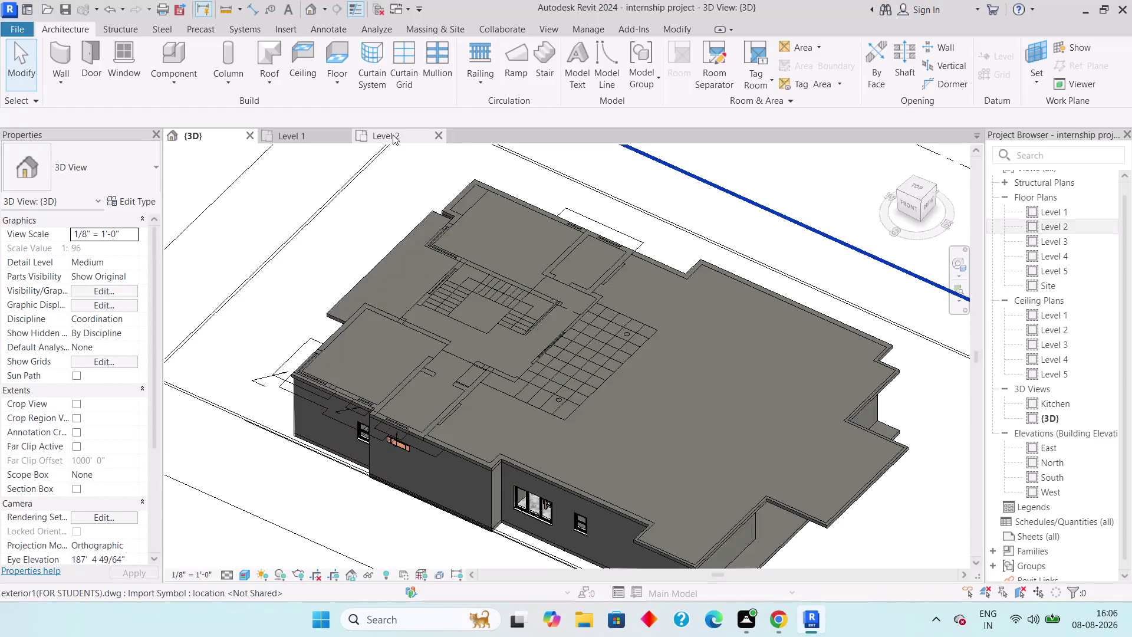
Switch to the Level 2 floor plan and pan to the toilet and verandha area.
click(393, 134)
scroll(up, 3)
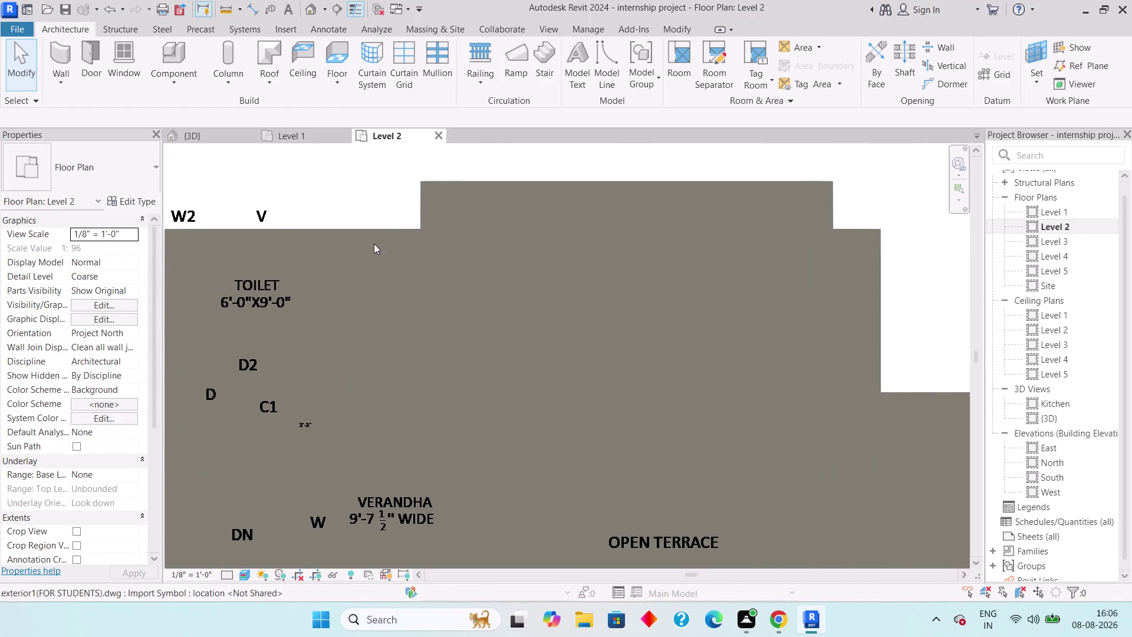
middle_drag(535, 270, 532, 269)
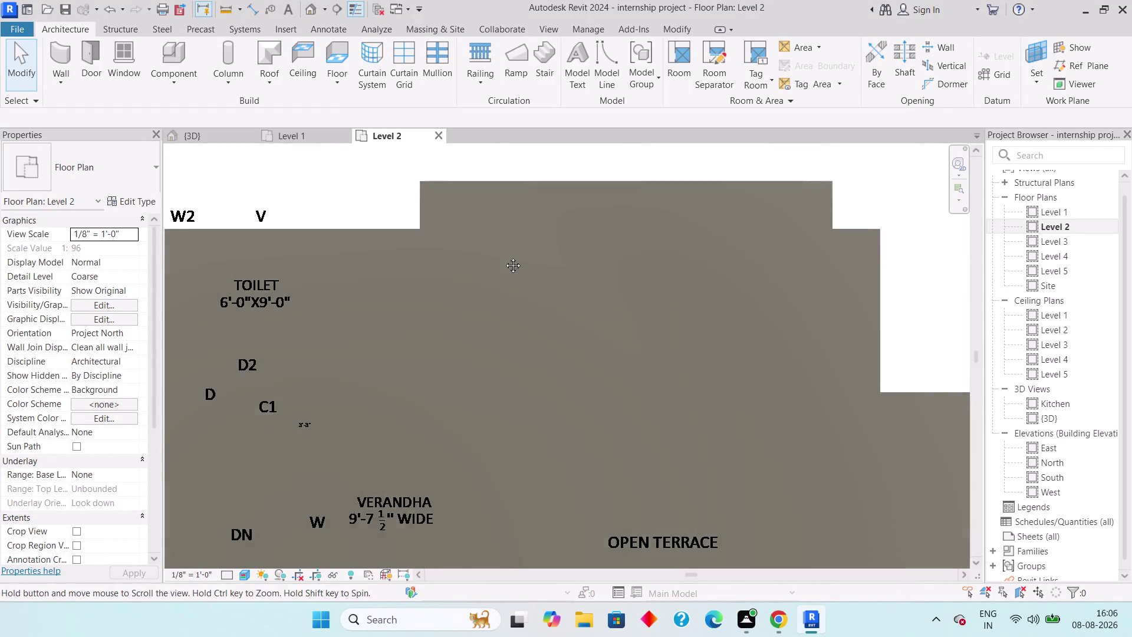
middle_drag(533, 270, 501, 255)
middle_drag(354, 246, 378, 292)
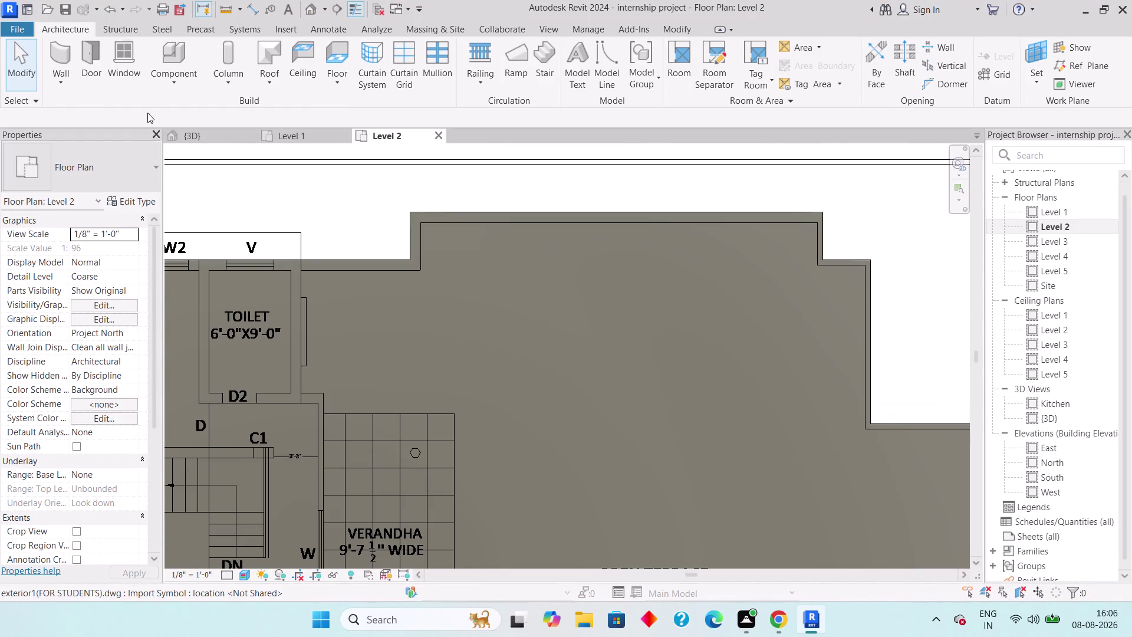
Start the Wall tool and browse the type list for Basic Wall: Generic - 9".
click(58, 72)
click(90, 93)
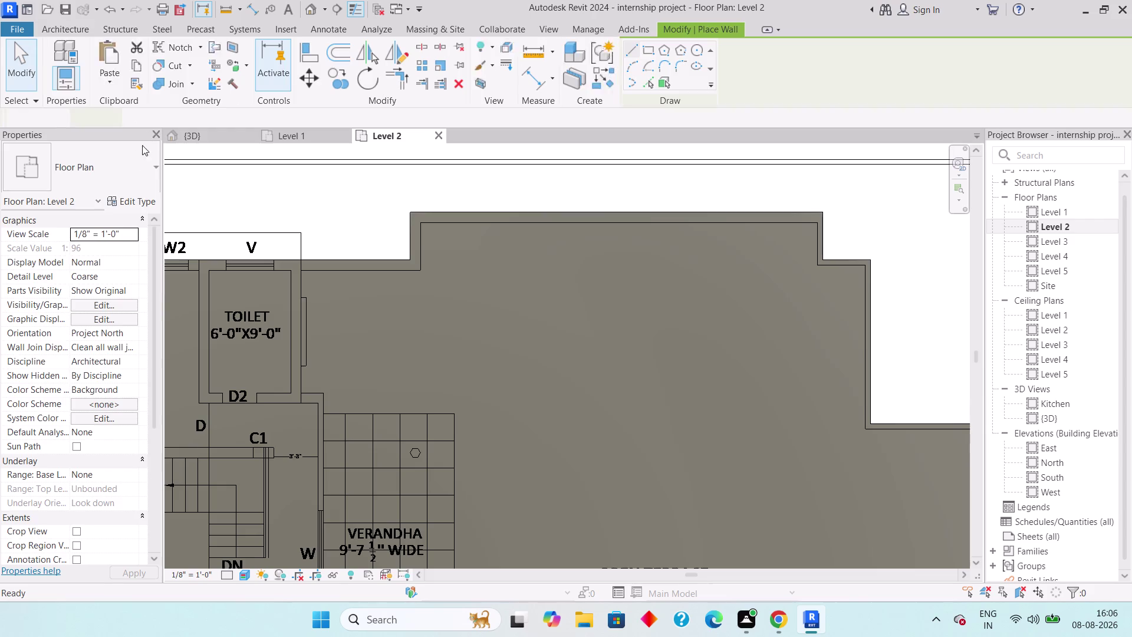
click(130, 160)
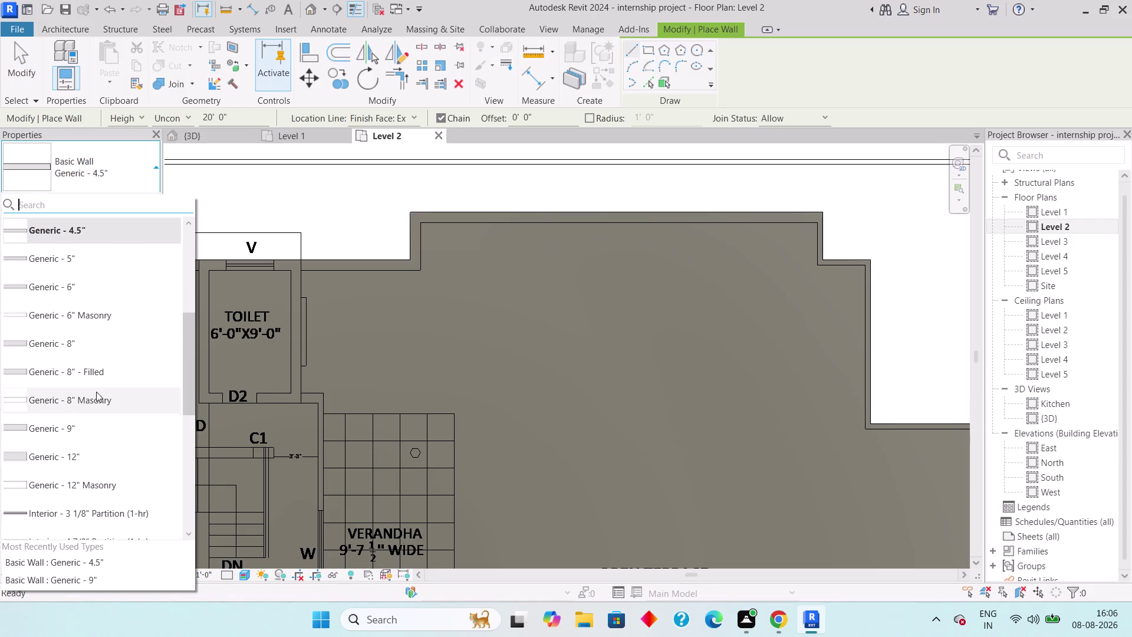
scroll(up, 3)
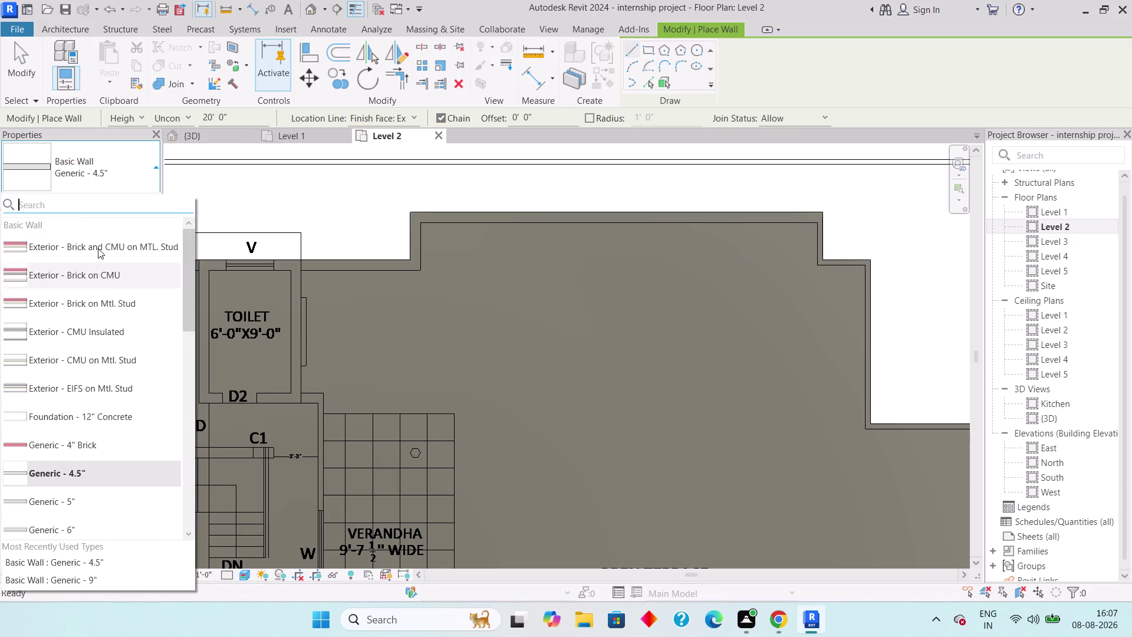
scroll(down, 3)
scroll(down, 3)
scroll(down, 3)
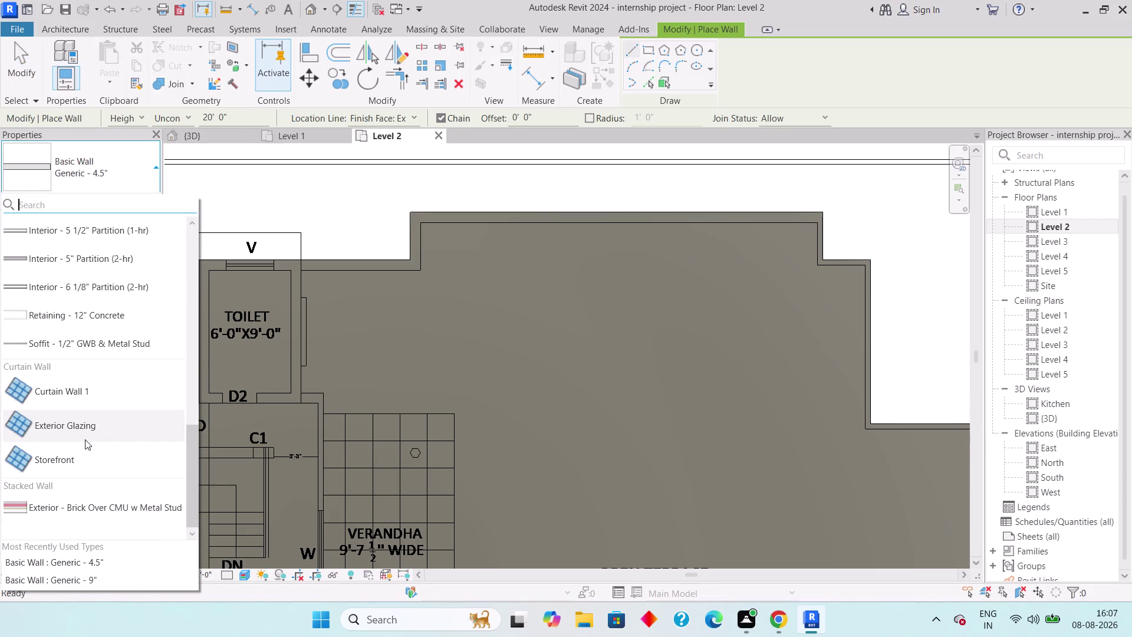
scroll(up, 3)
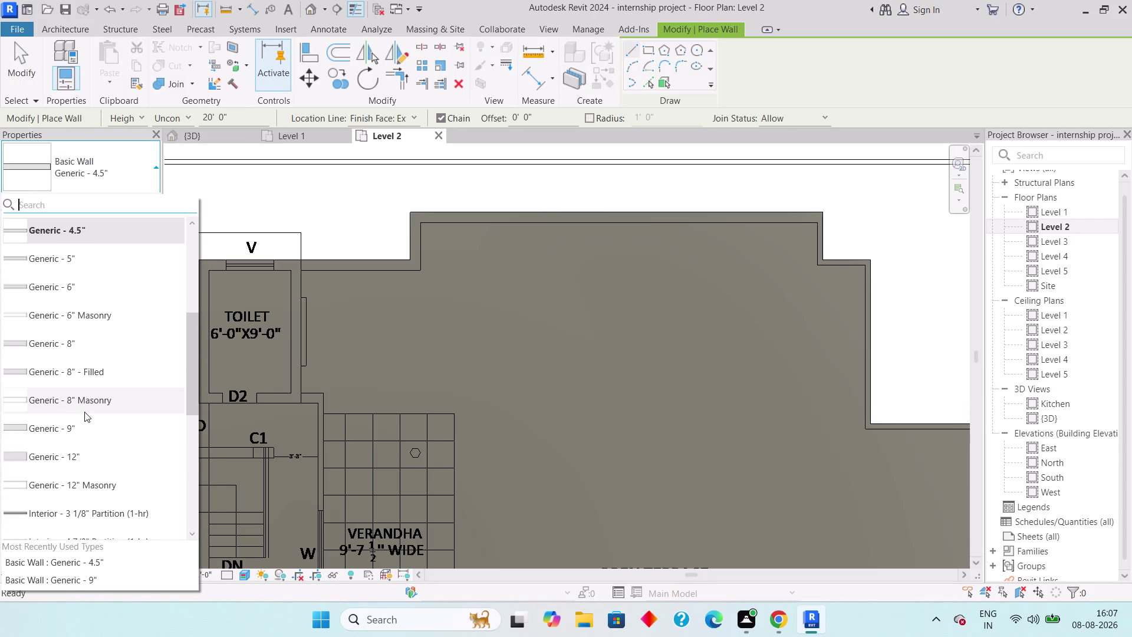
click(84, 415)
click(155, 170)
scroll(down, 3)
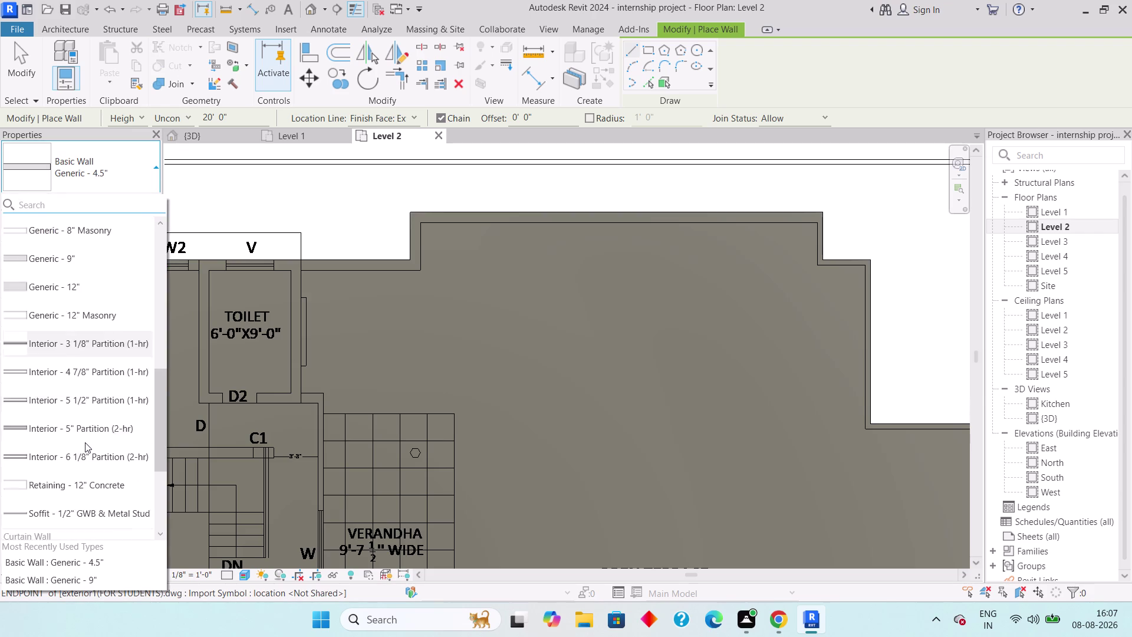
scroll(up, 3)
Choose Generic - 9" and chain walls along the upper terrace edge to its top-right end.
click(88, 337)
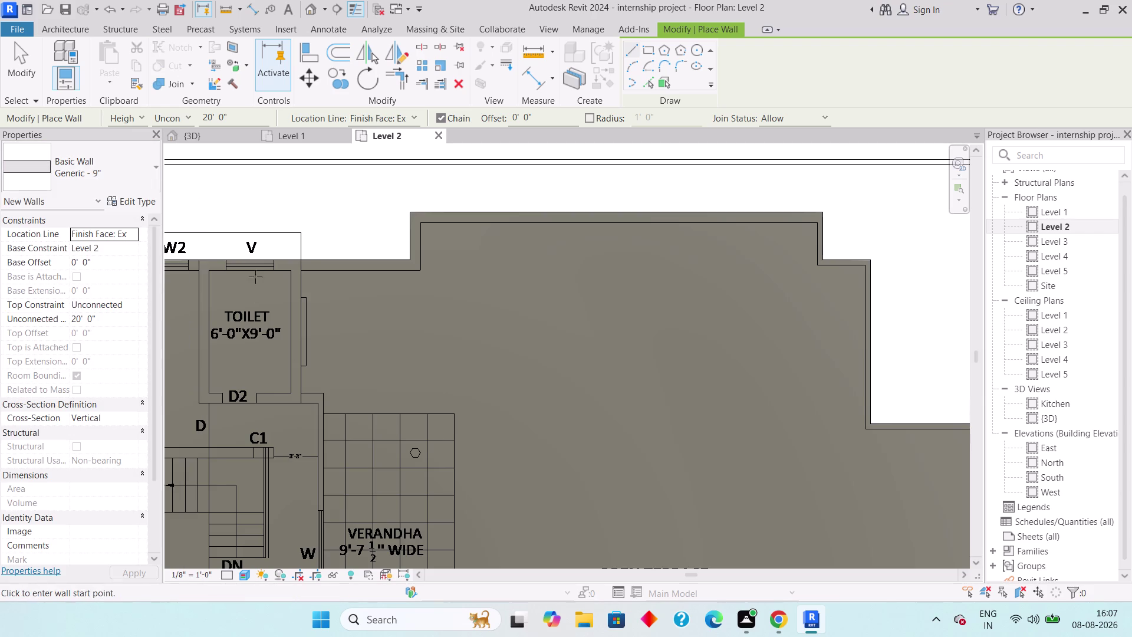
scroll(up, 3)
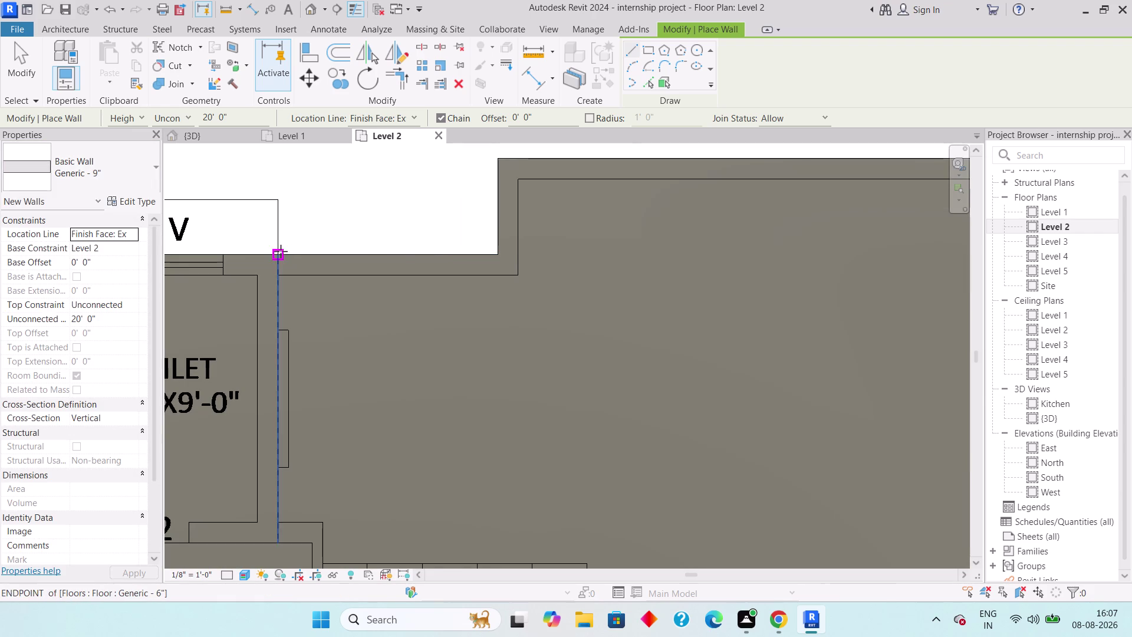
click(280, 251)
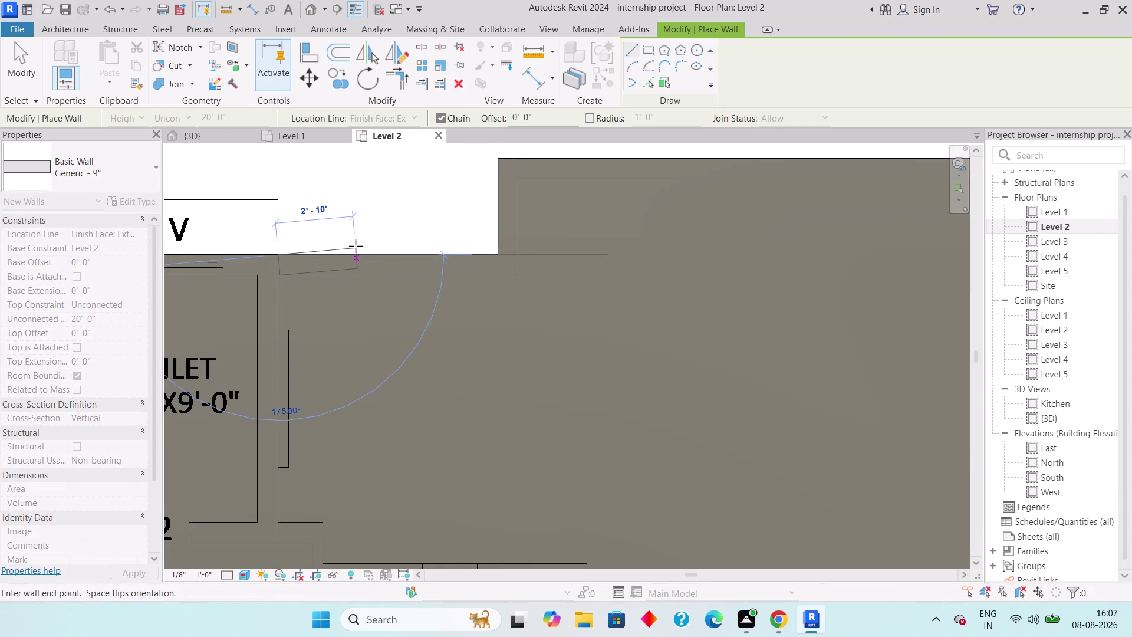
click(502, 255)
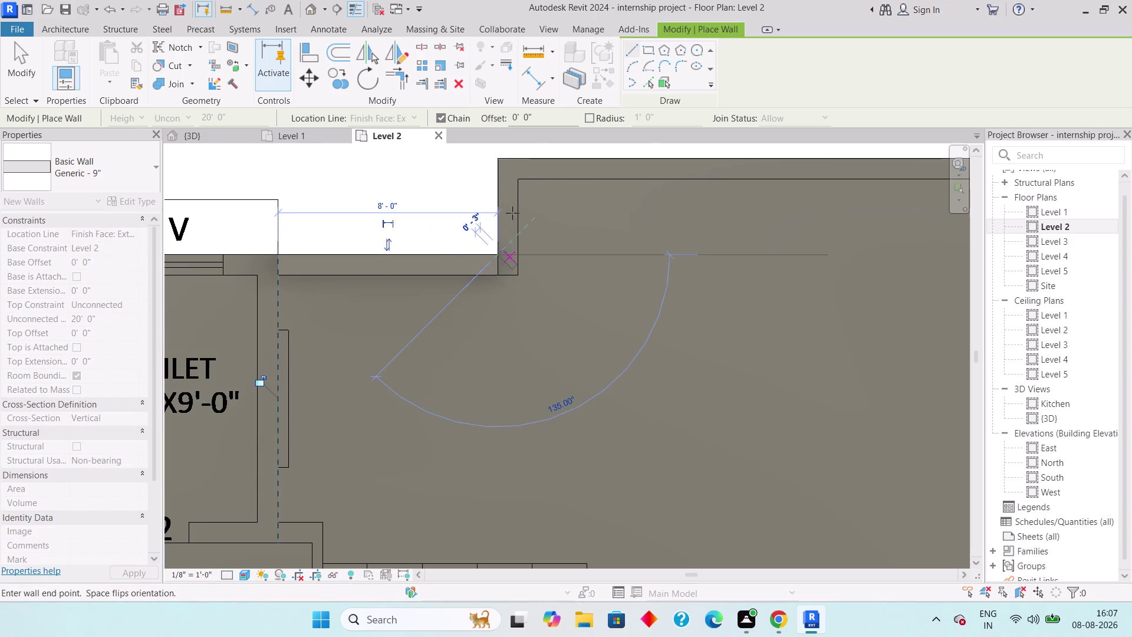
click(500, 159)
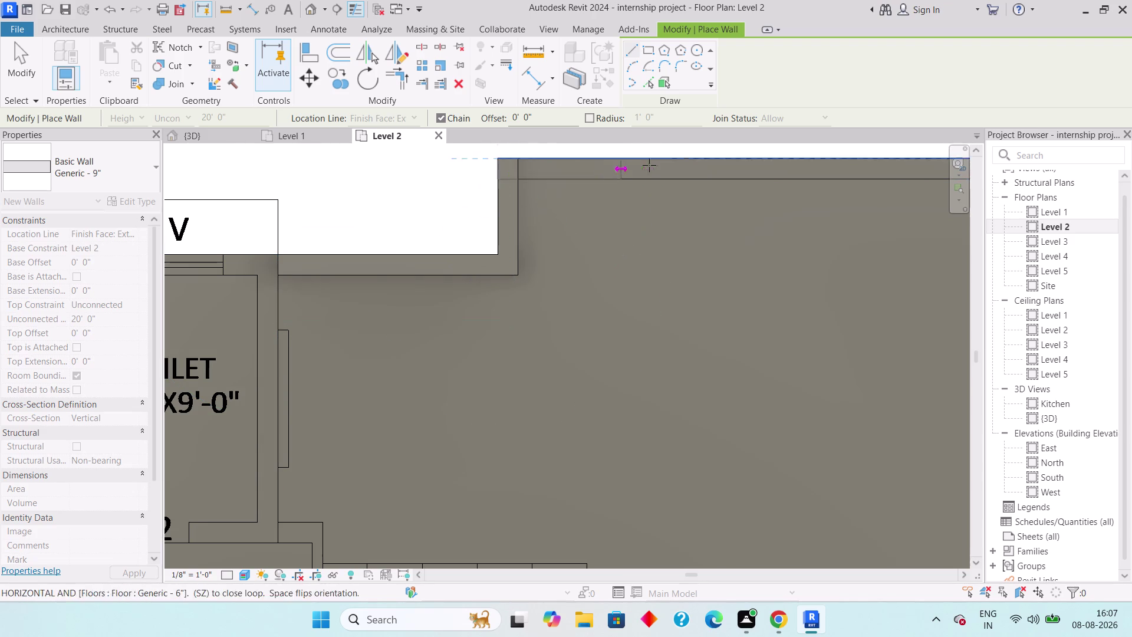
middle_drag(649, 165, 282, 200)
scroll(down, 3)
key(space)
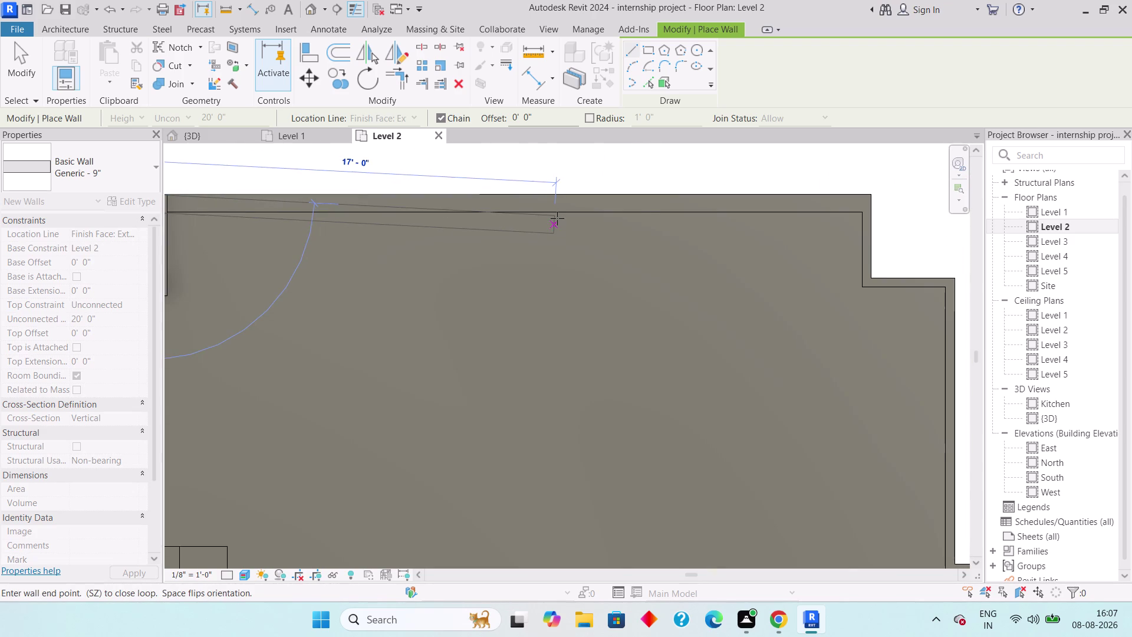
key(space)
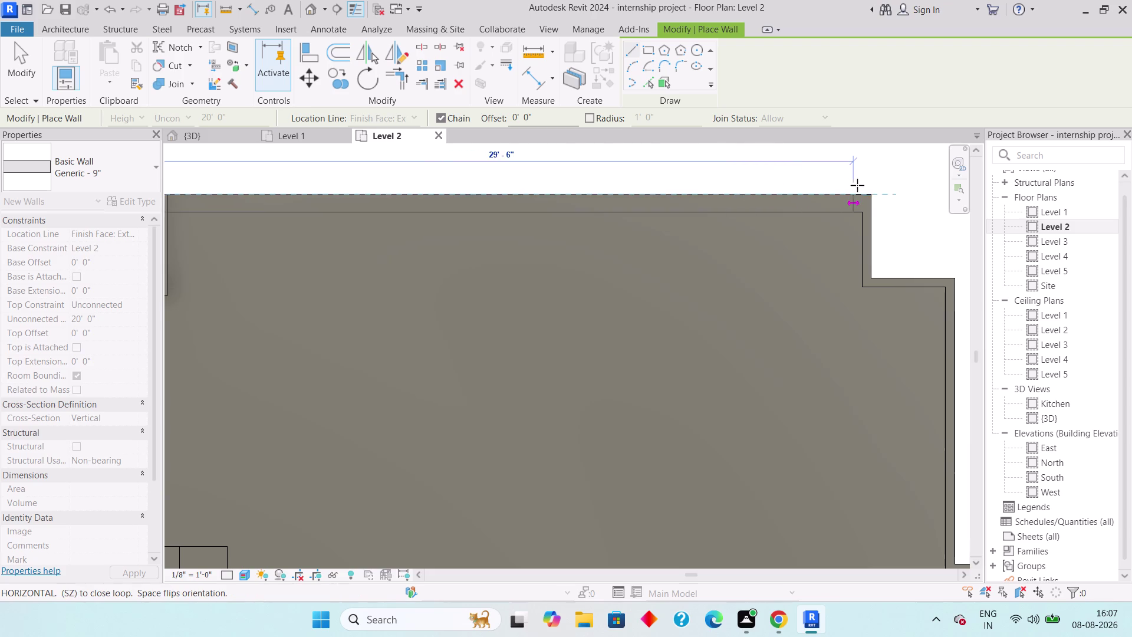
scroll(up, 3)
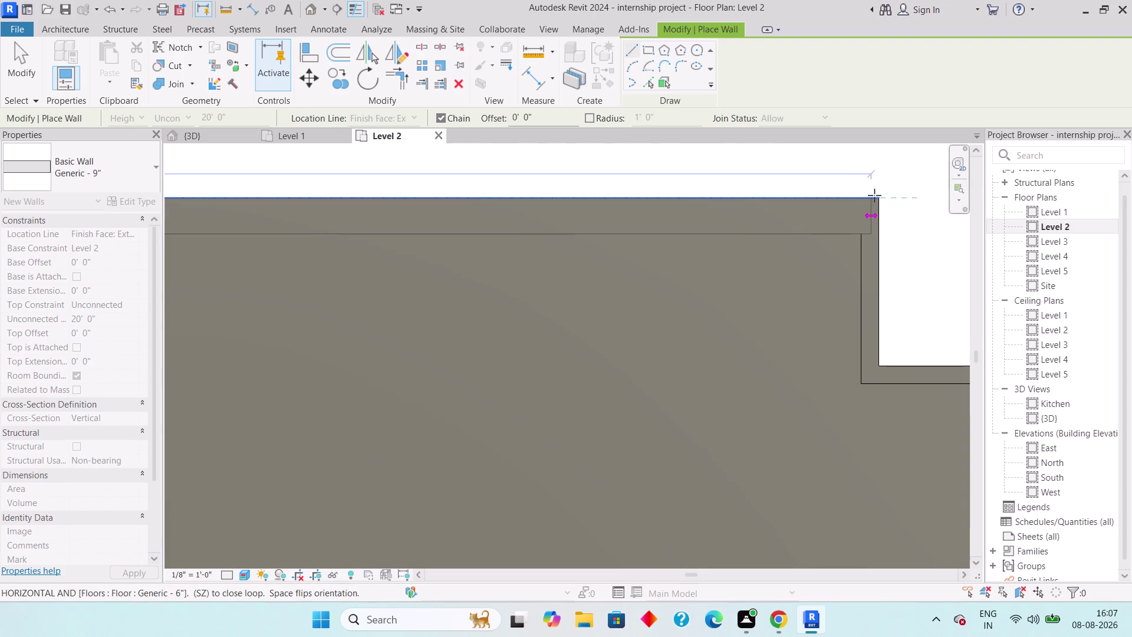
click(875, 196)
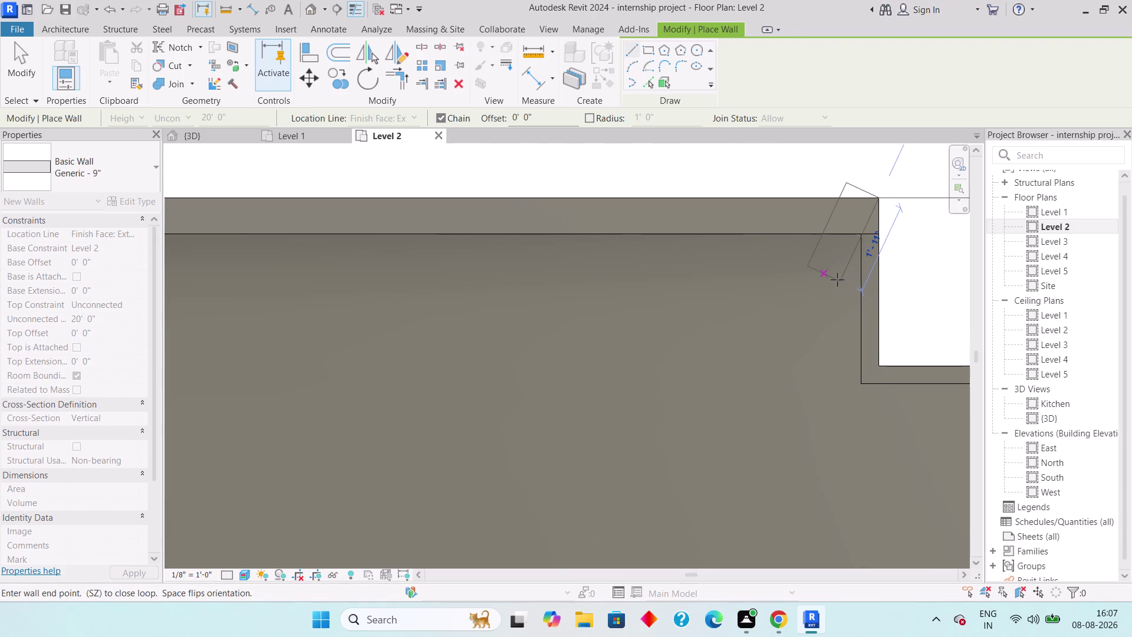
key(Escape)
Draw a 9" wall along the lower terrace edge by the kitchen and up the short step.
scroll(up, 3)
scroll(down, 3)
middle_drag(754, 486, 662, 280)
scroll(down, 3)
scroll(down, 3)
middle_drag(643, 415, 821, 319)
scroll(down, 3)
middle_drag(548, 469, 657, 291)
middle_drag(543, 410, 696, 309)
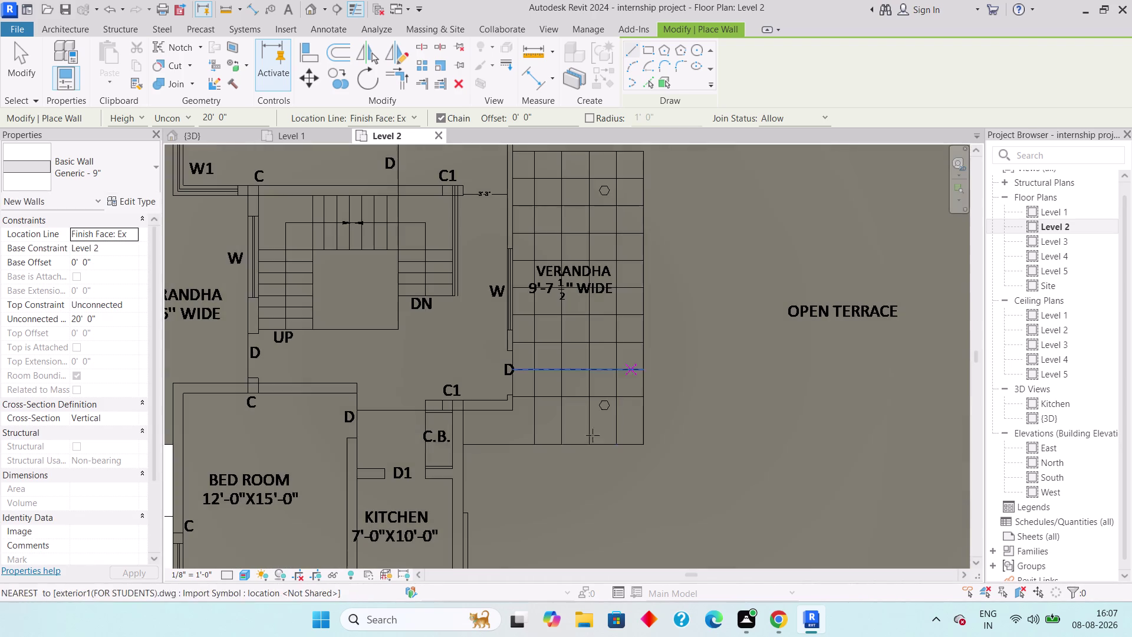
middle_drag(532, 506, 543, 341)
scroll(down, 3)
scroll(up, 3)
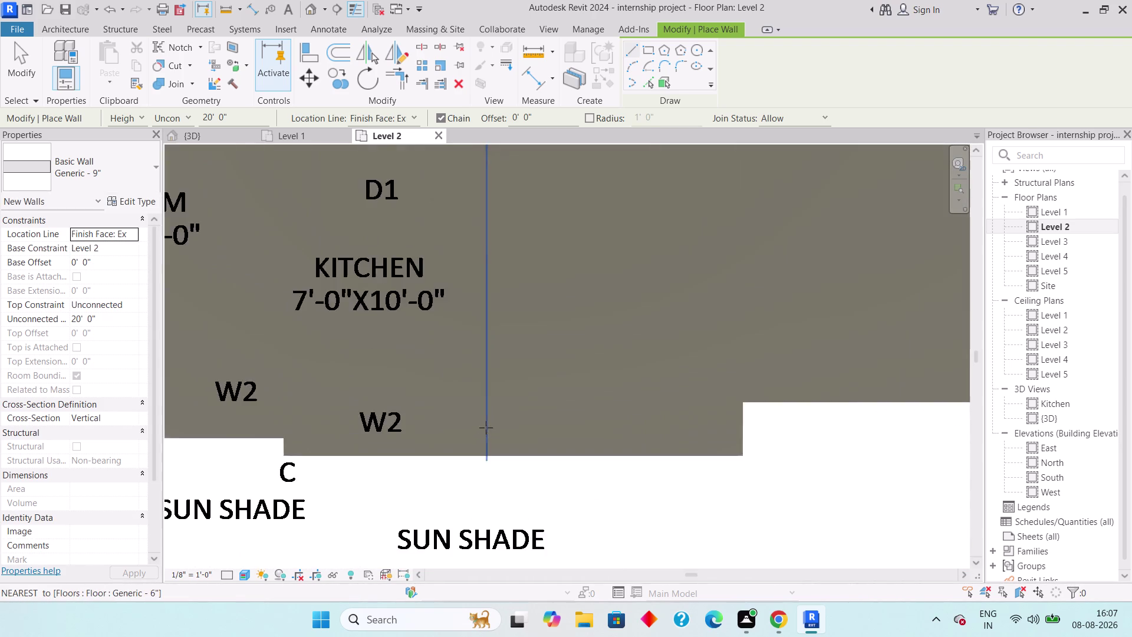
scroll(up, 3)
click(492, 446)
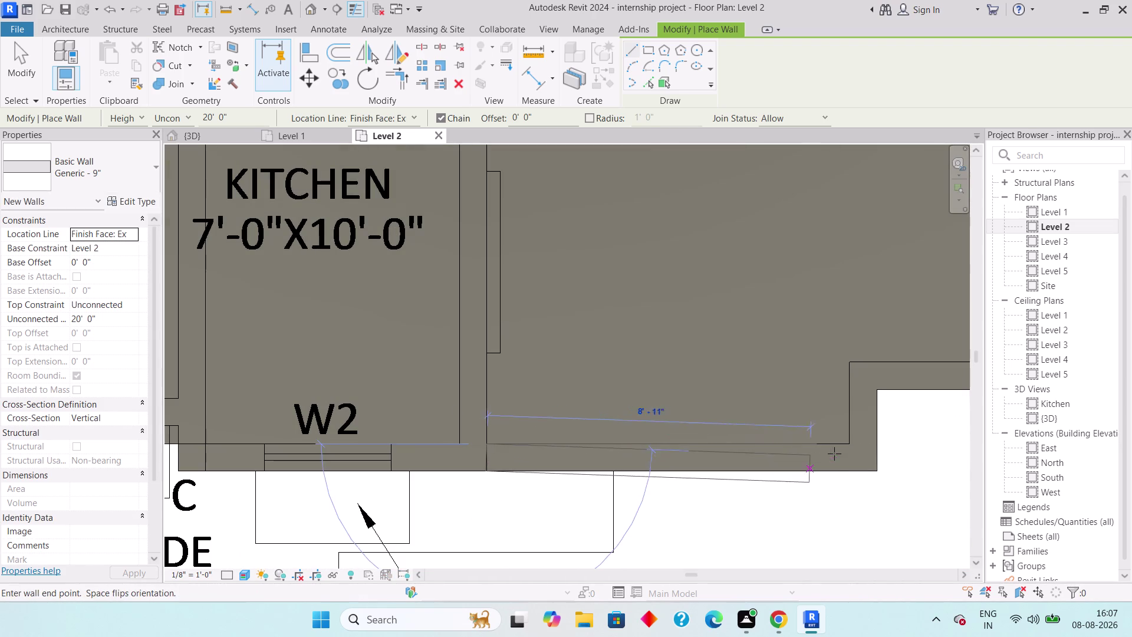
click(849, 439)
click(853, 364)
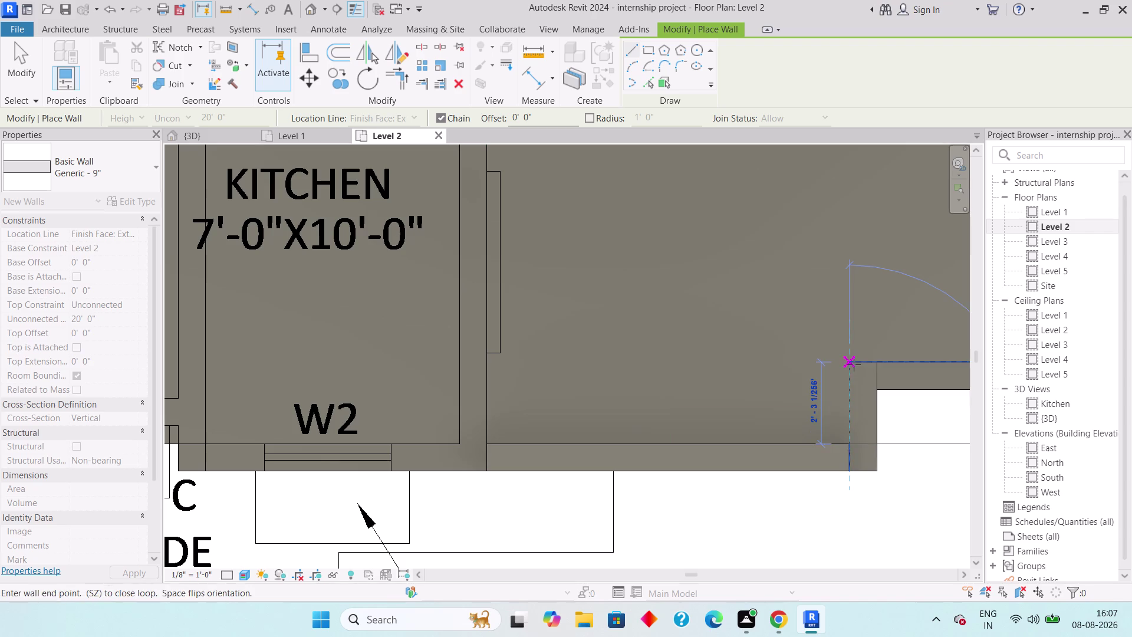
Extend the lower-edge wall chain to the next step corner and finish it.
middle_drag(876, 373, 458, 394)
scroll(down, 3)
middle_drag(819, 415, 475, 390)
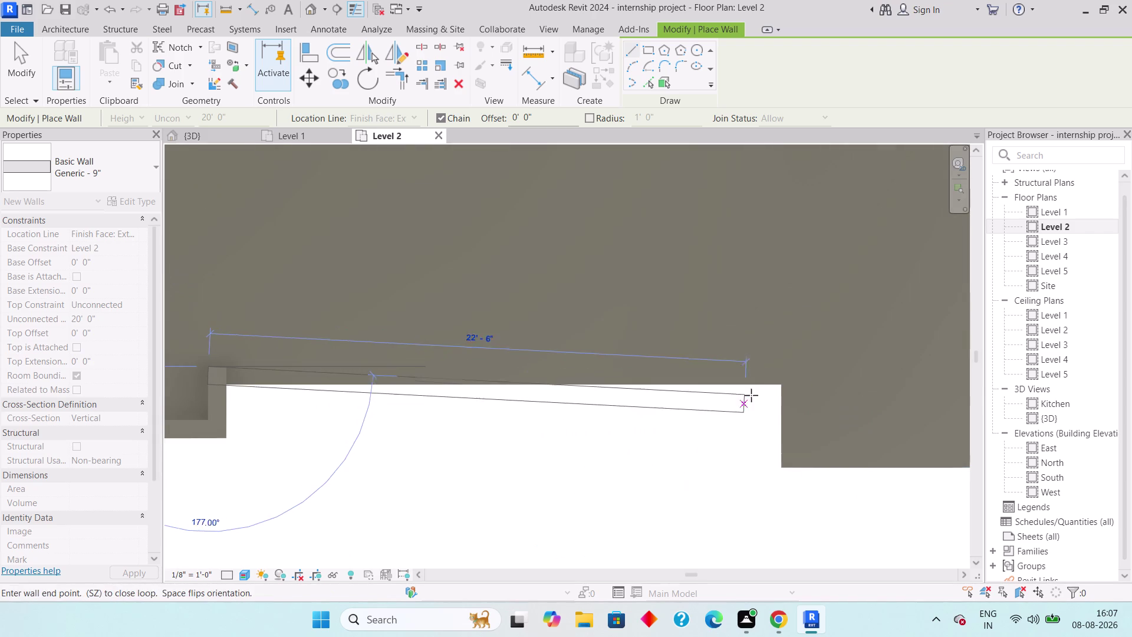
click(789, 362)
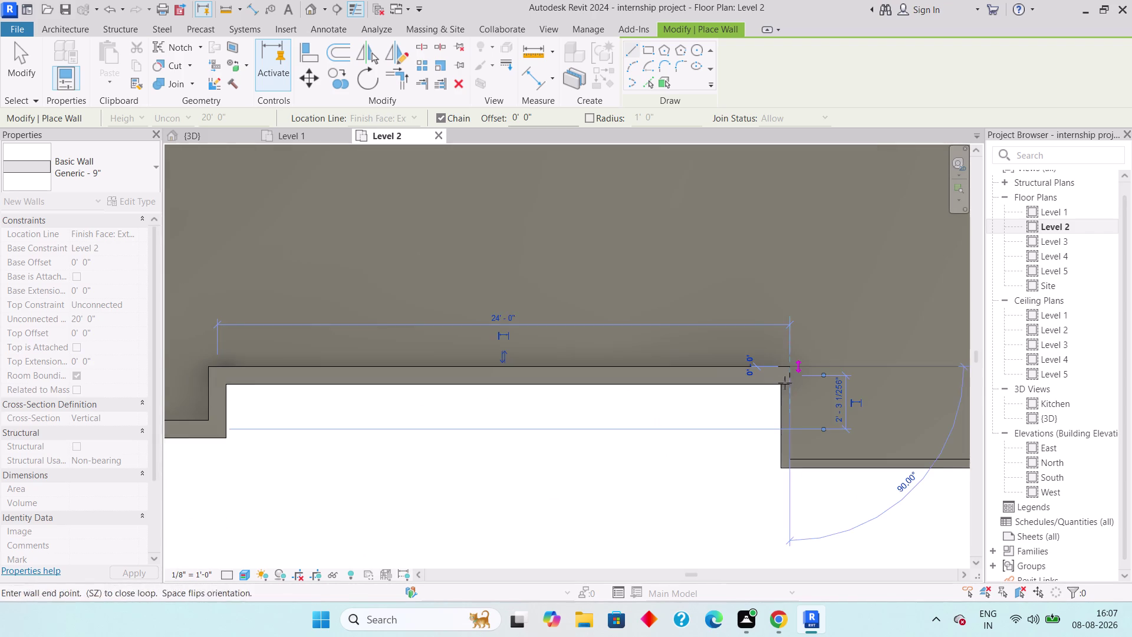
key(Escape)
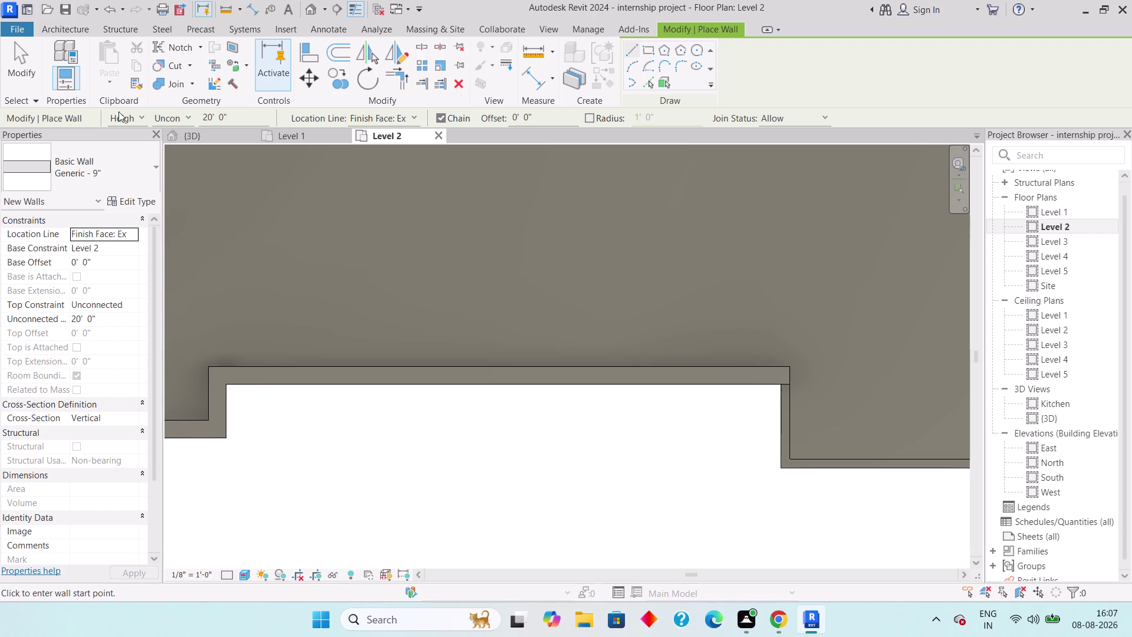
click(125, 161)
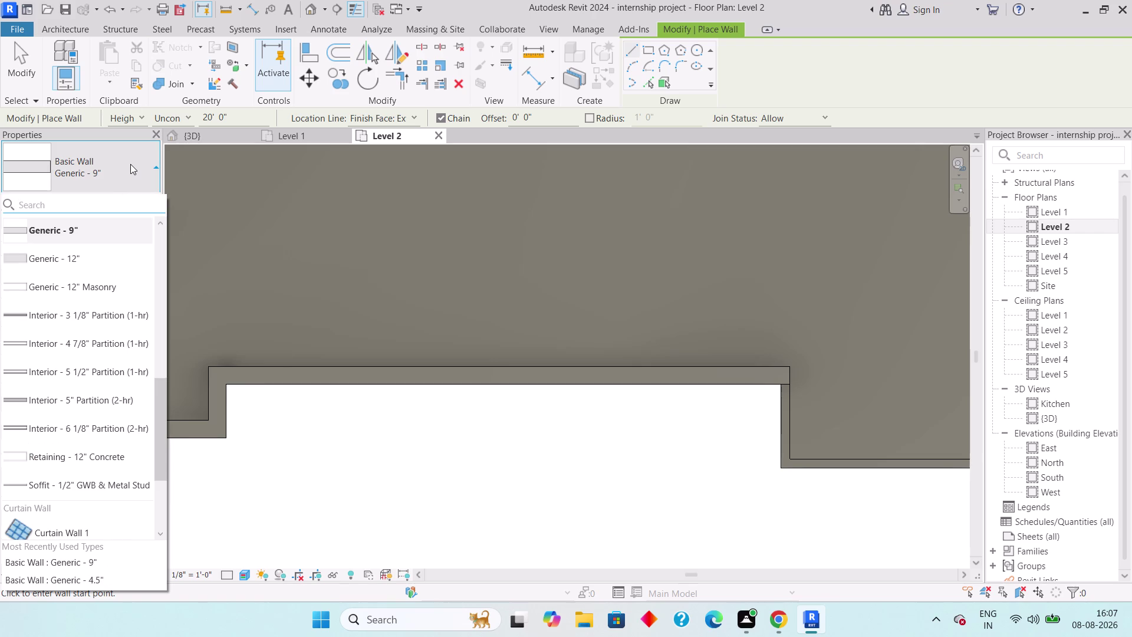
Try a curtain wall type at the terrace corner, then cancel it.
scroll(down, 3)
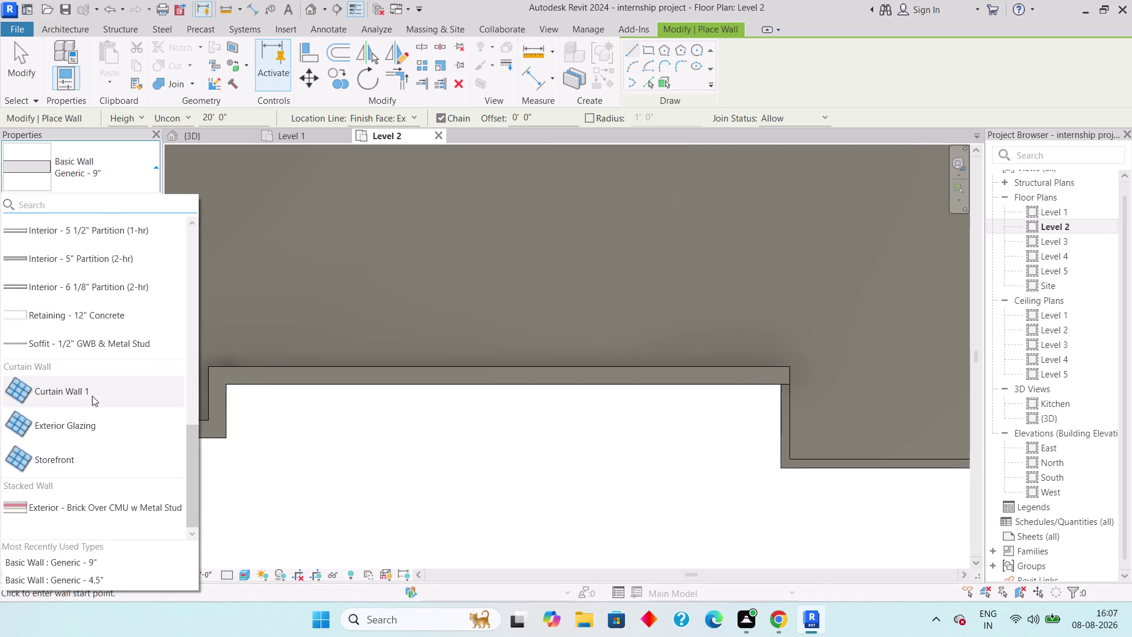
click(90, 388)
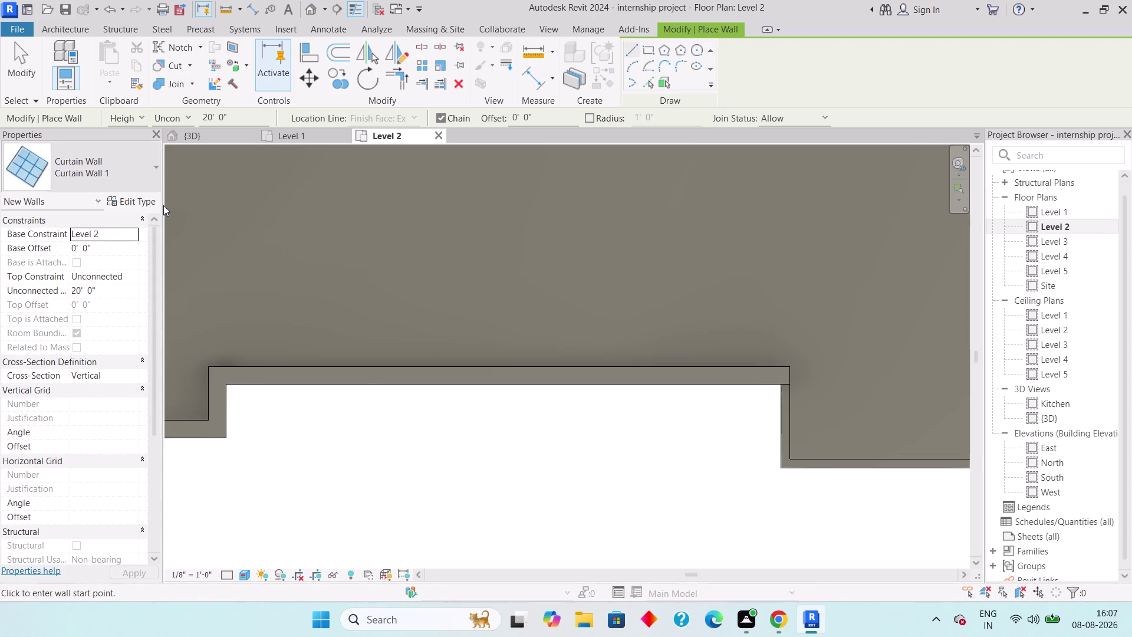
middle_drag(724, 448, 328, 377)
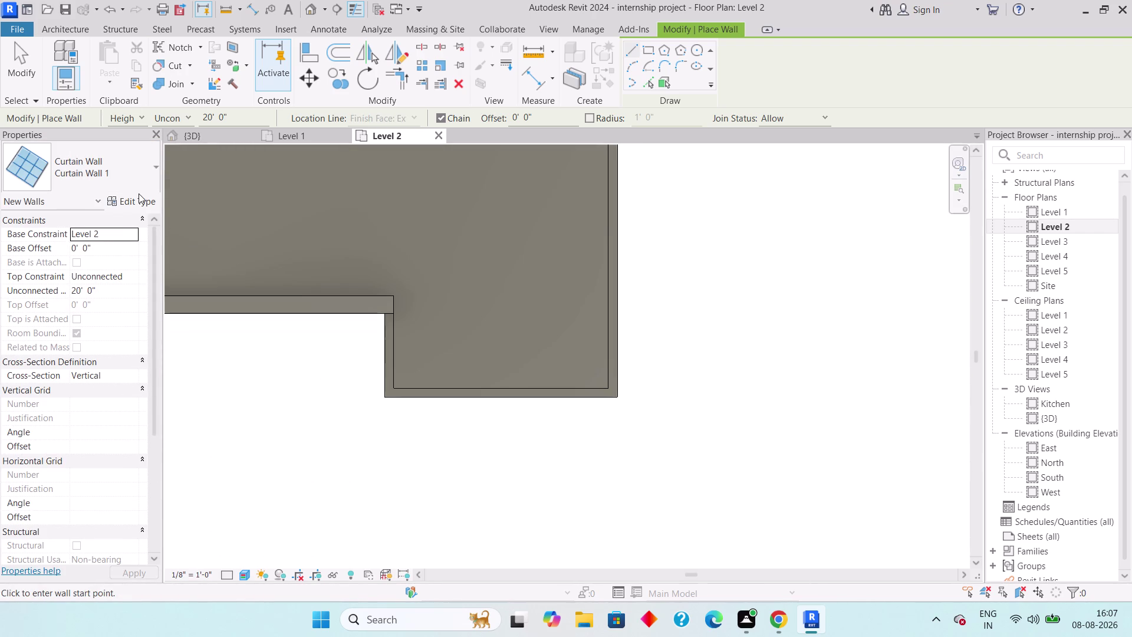
scroll(up, 3)
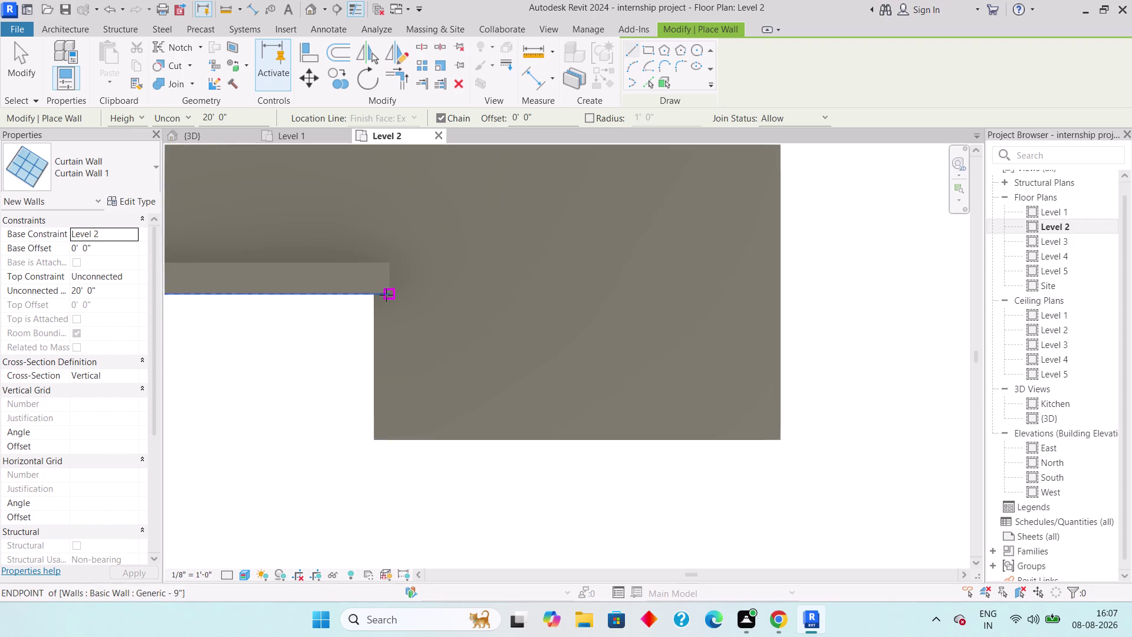
scroll(up, 3)
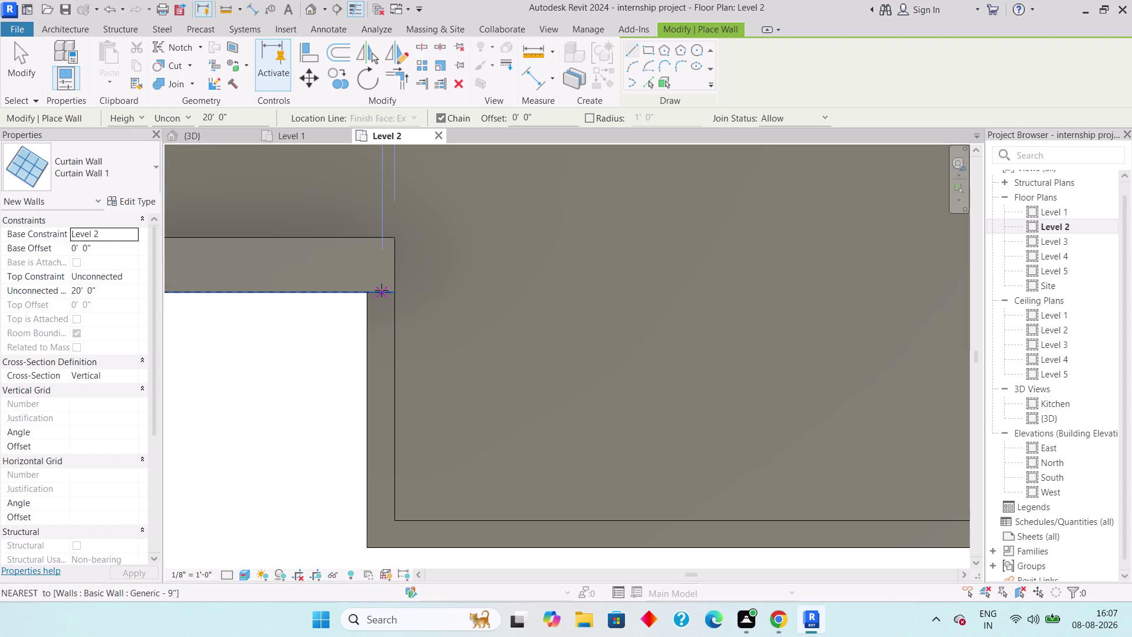
click(170, 176)
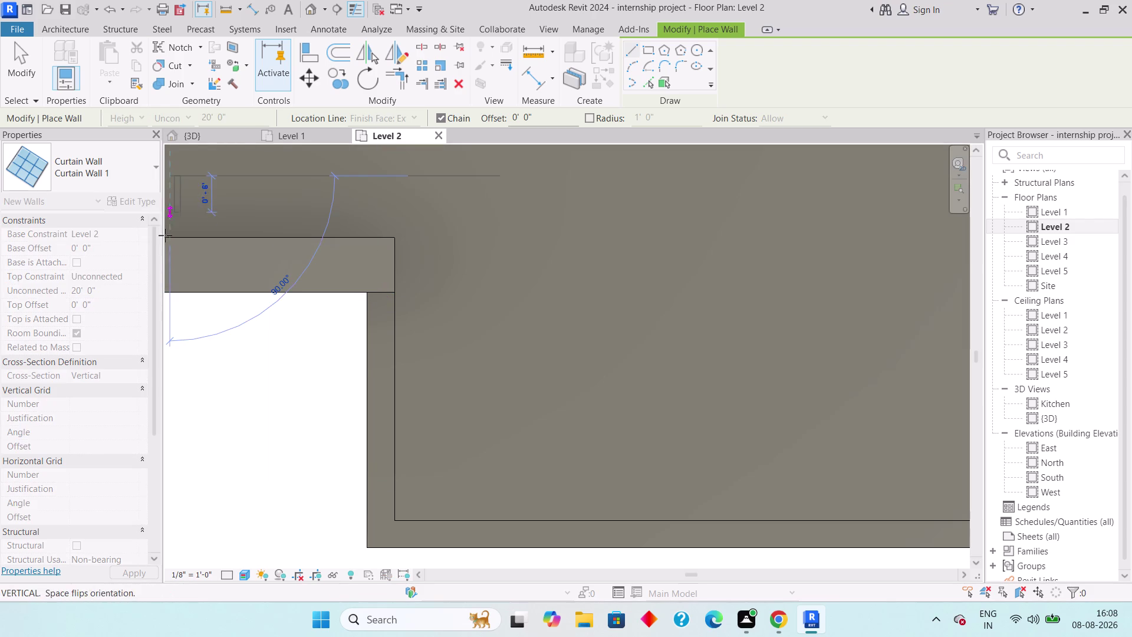
key(Escape)
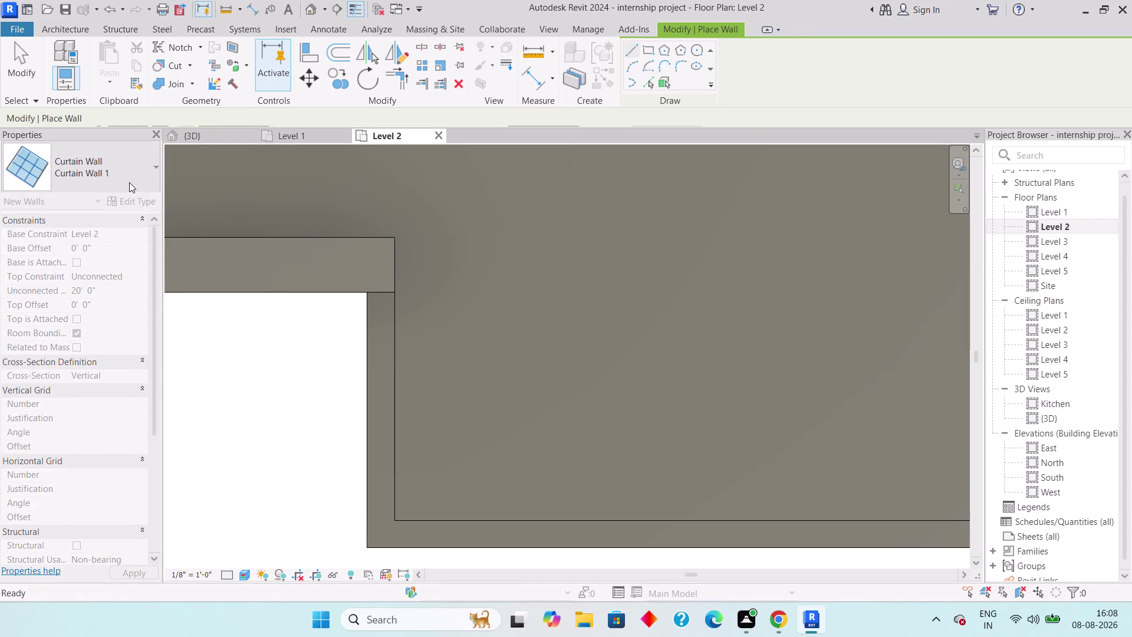
Switch to Curtain Wall: Exterior Glazing and cancel a crooked first attempt at the corner.
click(129, 183)
scroll(down, 3)
click(115, 430)
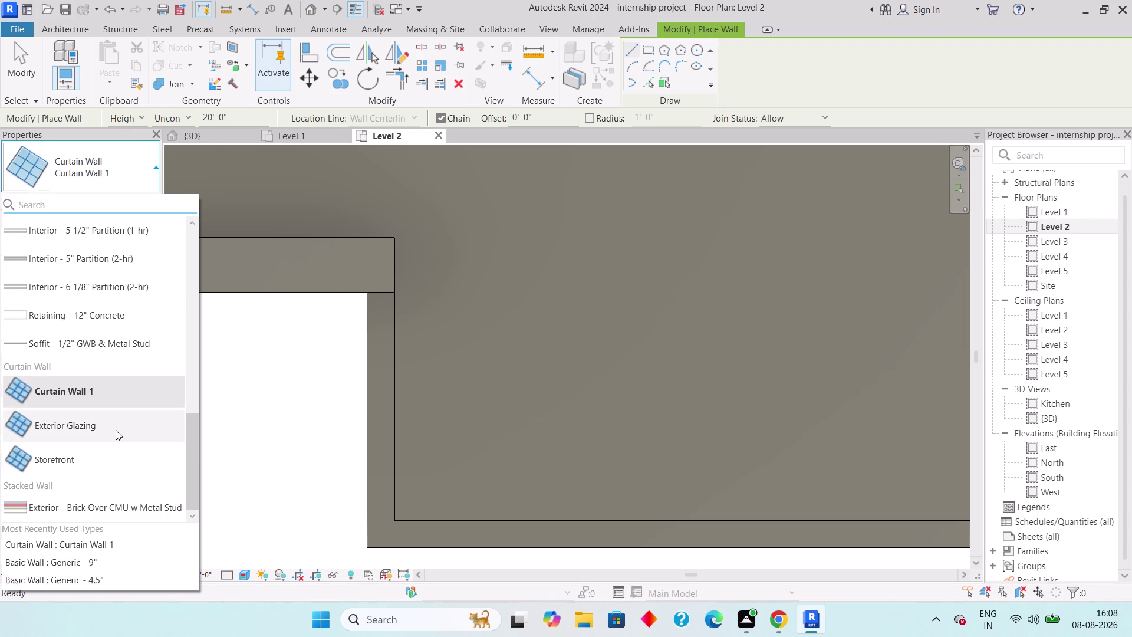
scroll(up, 3)
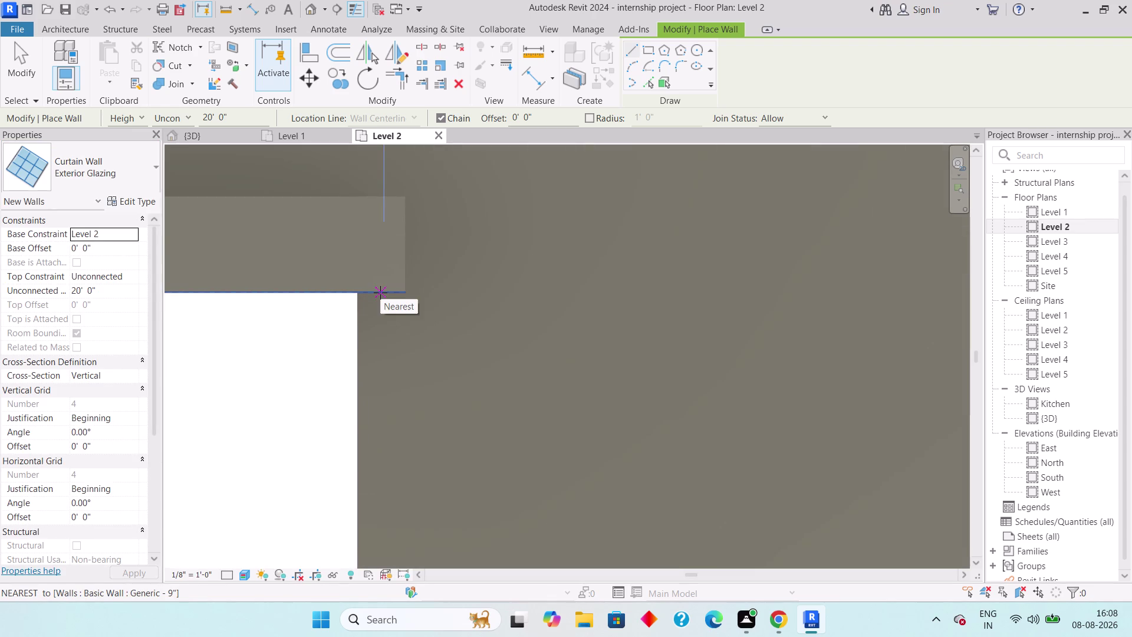
click(380, 292)
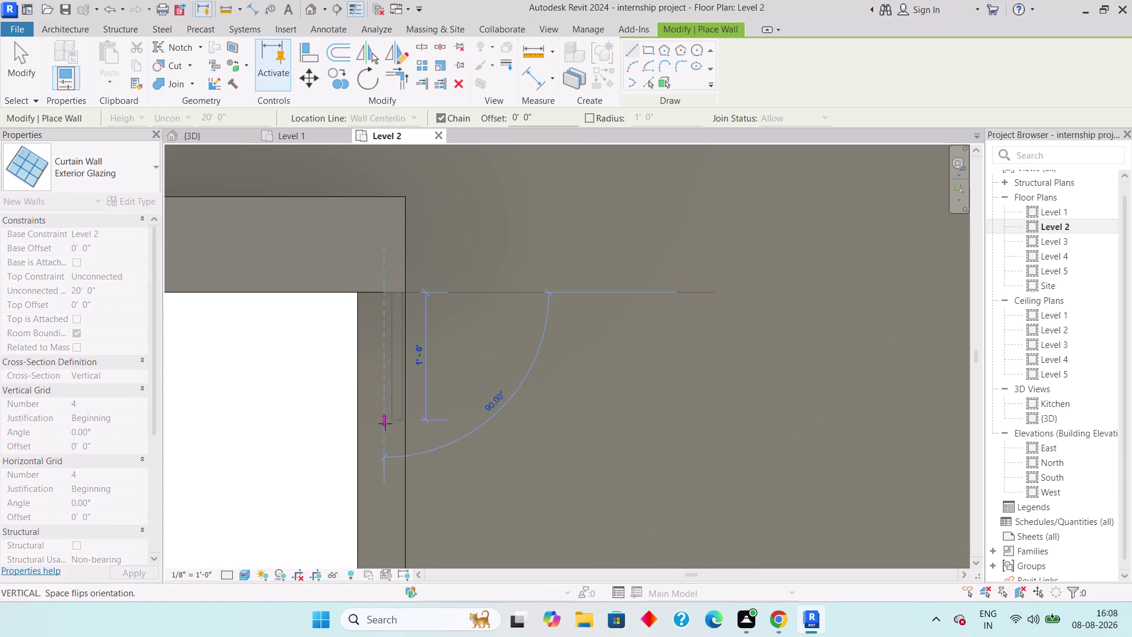
middle_drag(382, 413, 401, 218)
scroll(down, 3)
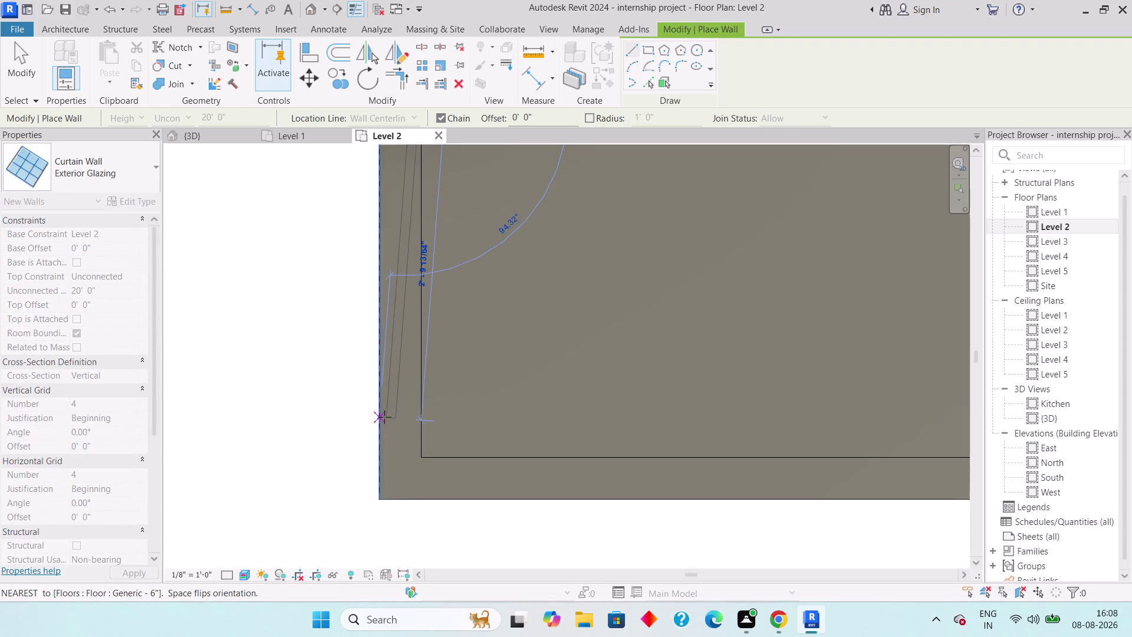
key(Escape)
middle_drag(377, 409, 348, 552)
scroll(down, 3)
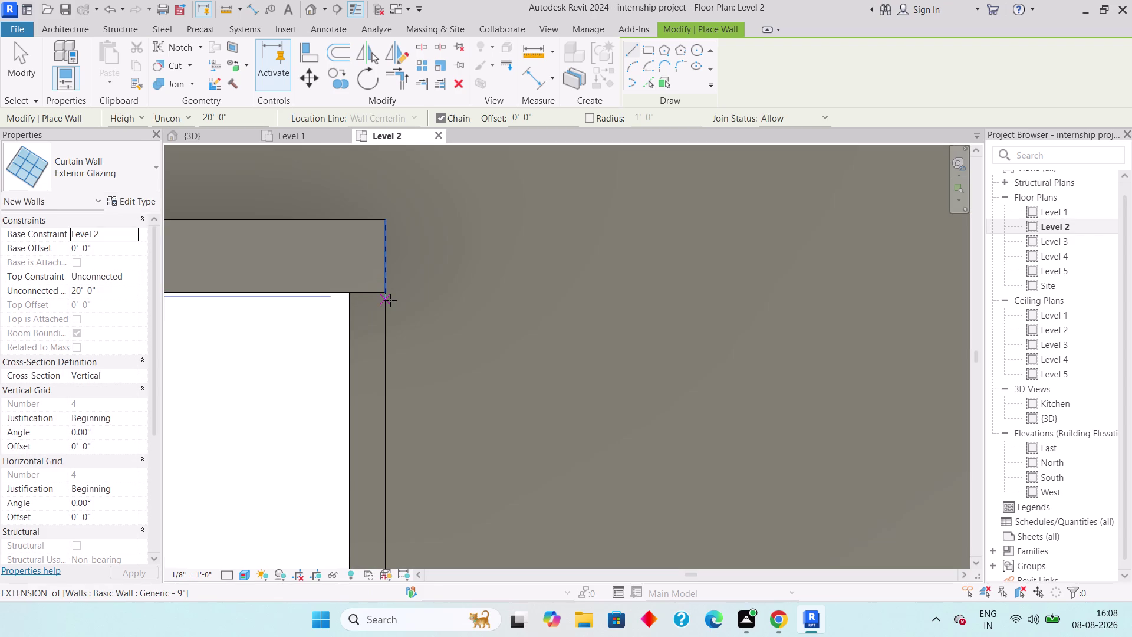
Draw glazing from the terrace corner down to the lower corner and across to the right.
drag(387, 295, 387, 303)
key(space)
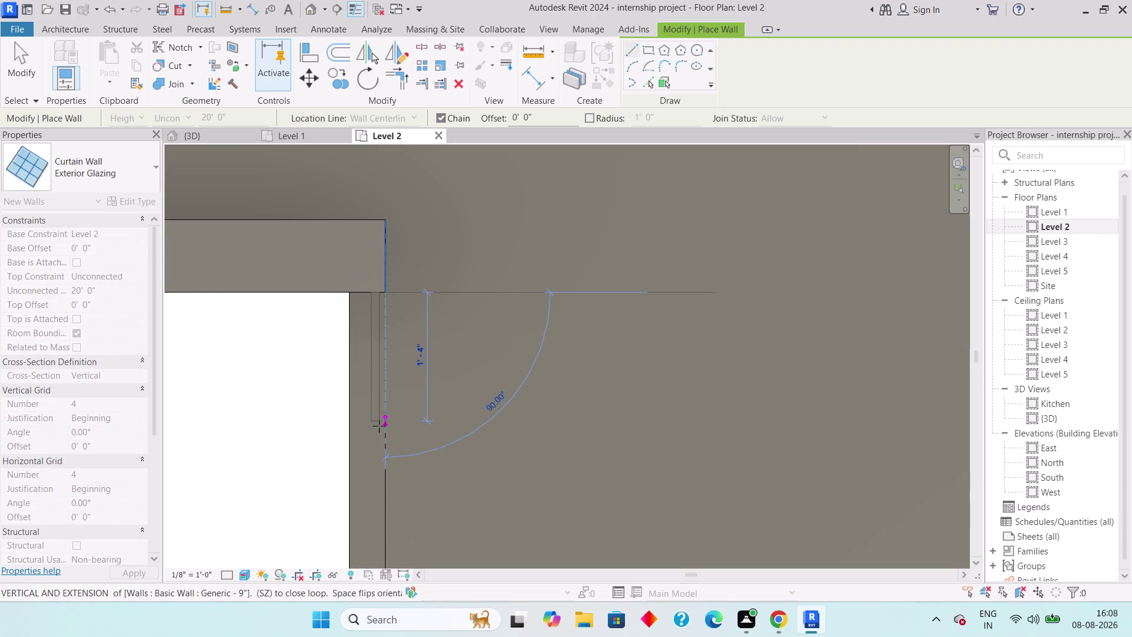
middle_drag(385, 463, 385, 216)
scroll(down, 3)
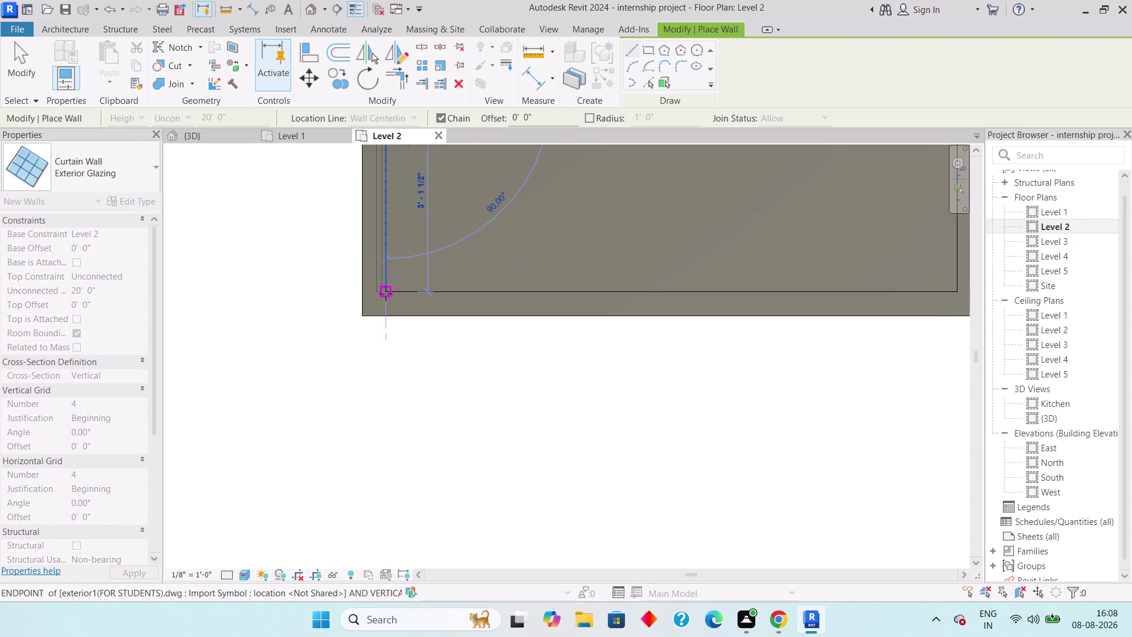
click(386, 293)
scroll(down, 3)
middle_drag(593, 313, 287, 366)
scroll(down, 3)
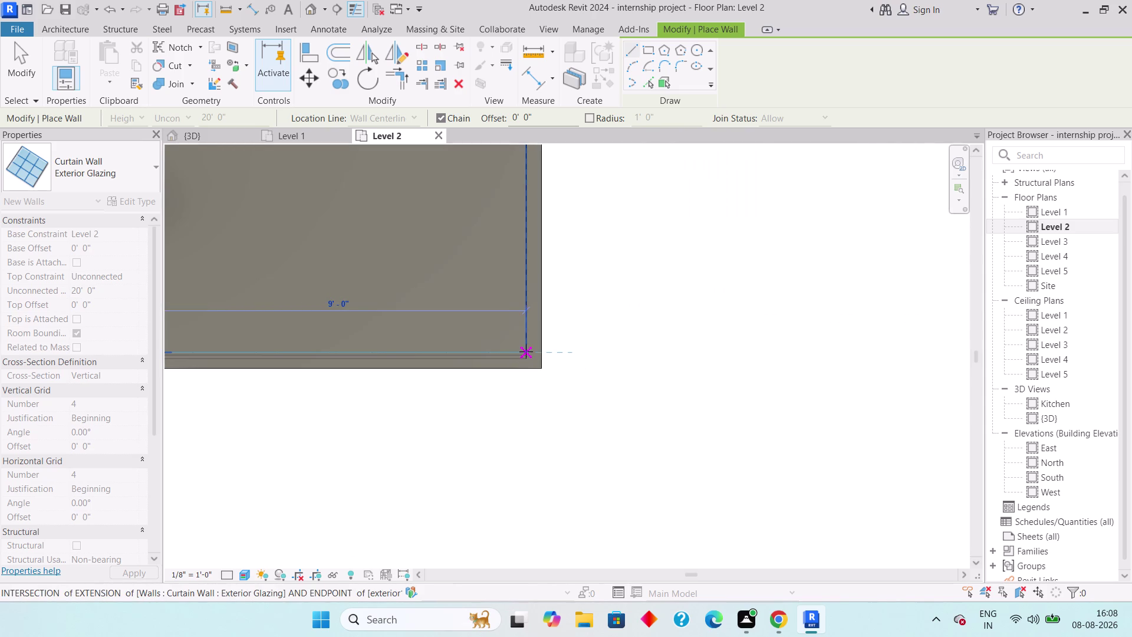
click(525, 351)
Continue the glazing chain through the inner corner and along the next outline edges.
middle_drag(503, 236, 511, 470)
scroll(down, 3)
scroll(down, 3)
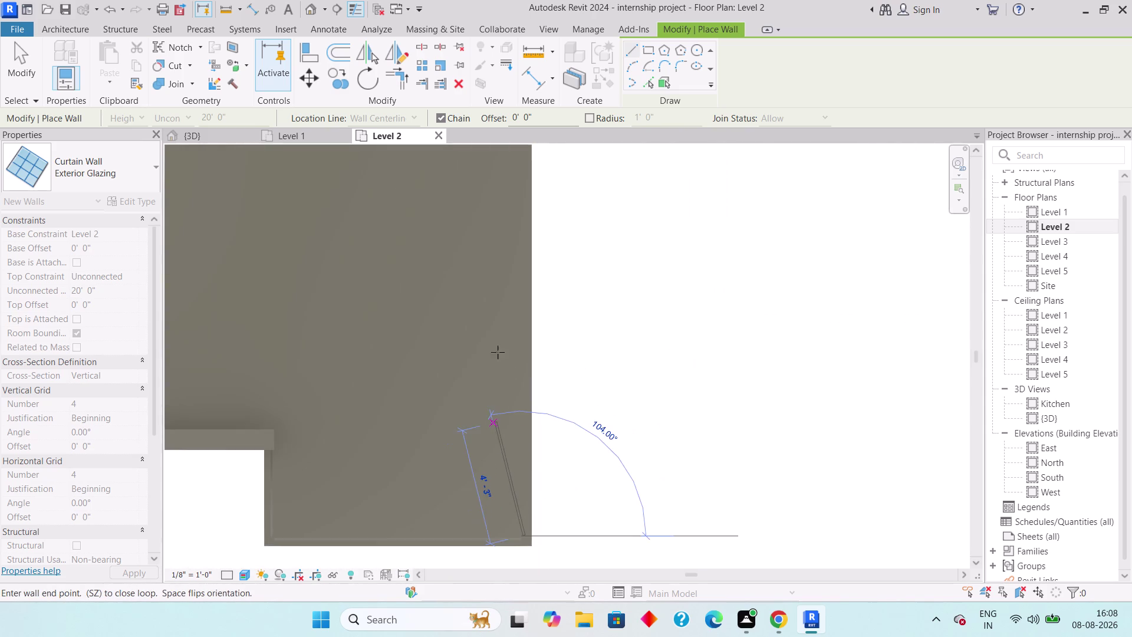
middle_drag(498, 326, 508, 499)
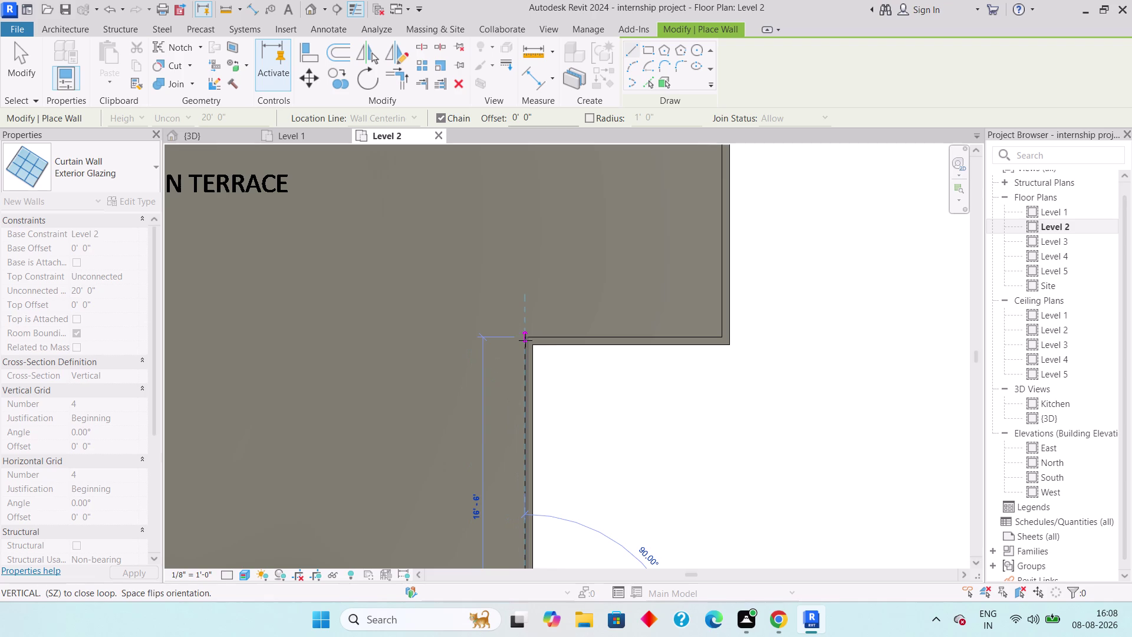
scroll(up, 3)
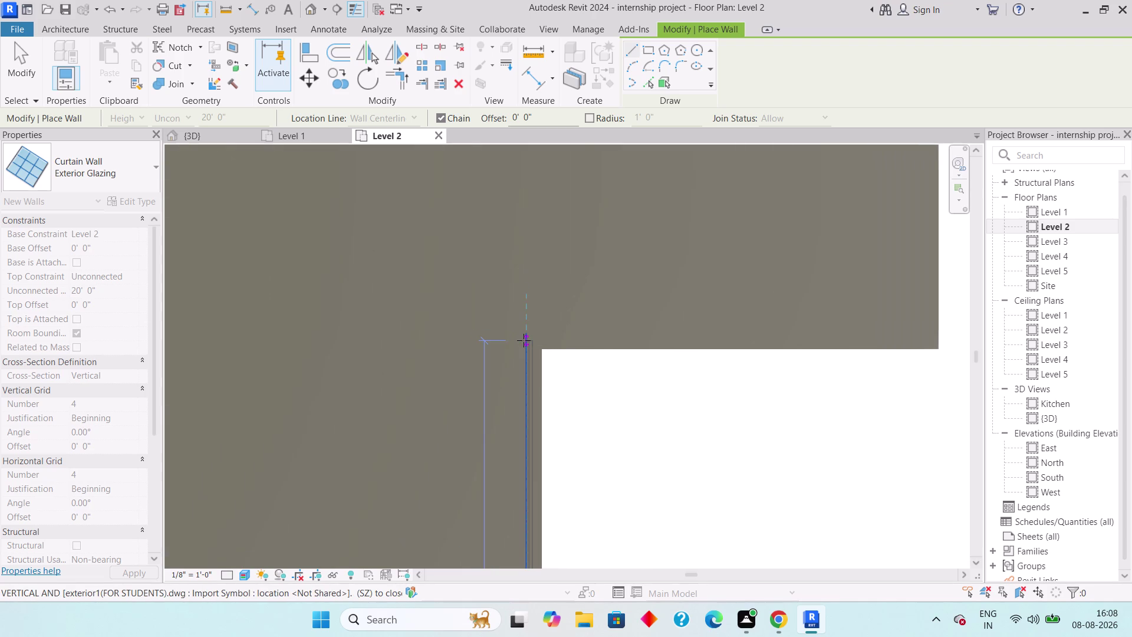
click(527, 334)
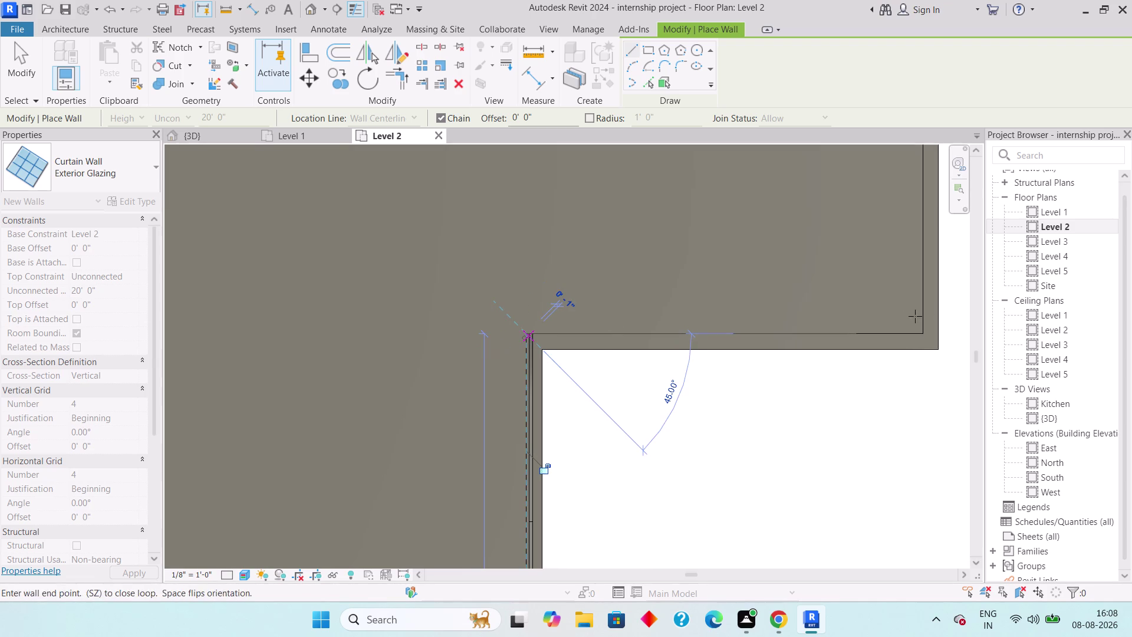
click(923, 330)
middle_drag(912, 279, 880, 537)
scroll(down, 3)
middle_drag(875, 328, 870, 577)
scroll(down, 3)
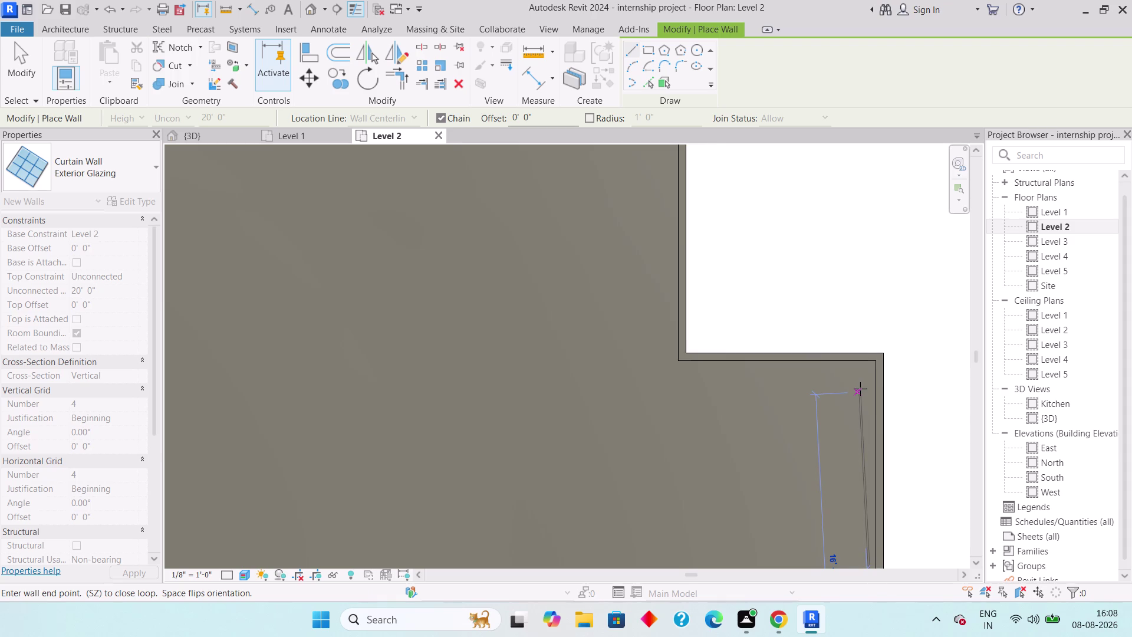
click(871, 360)
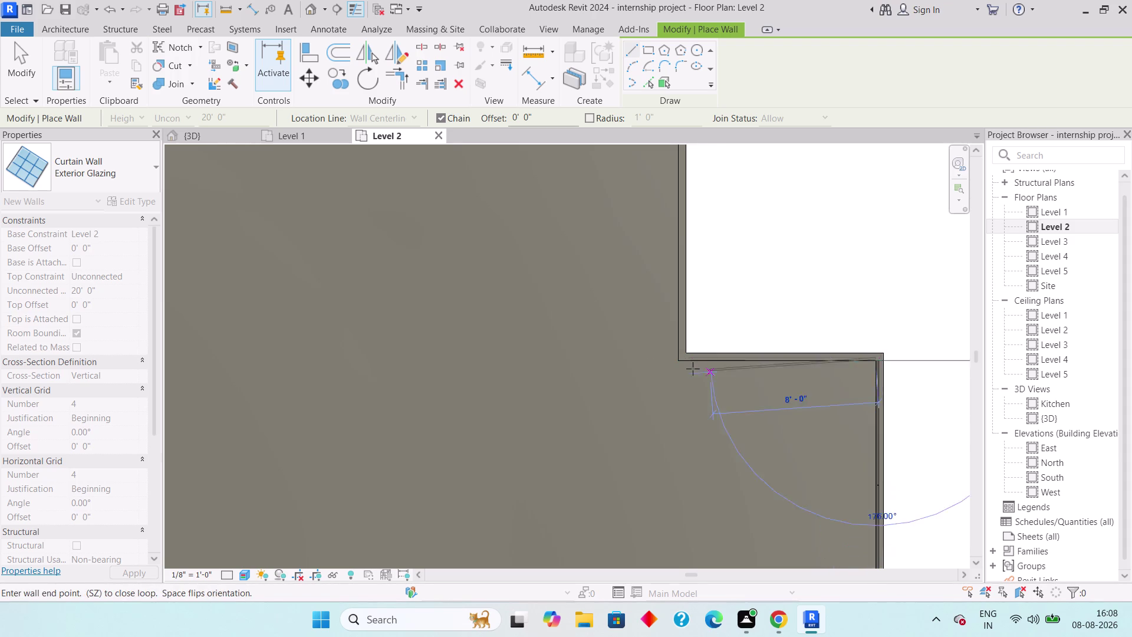
Finish the stepped glazing segments up to the top corner and end the chain.
click(682, 364)
middle_drag(681, 335, 653, 544)
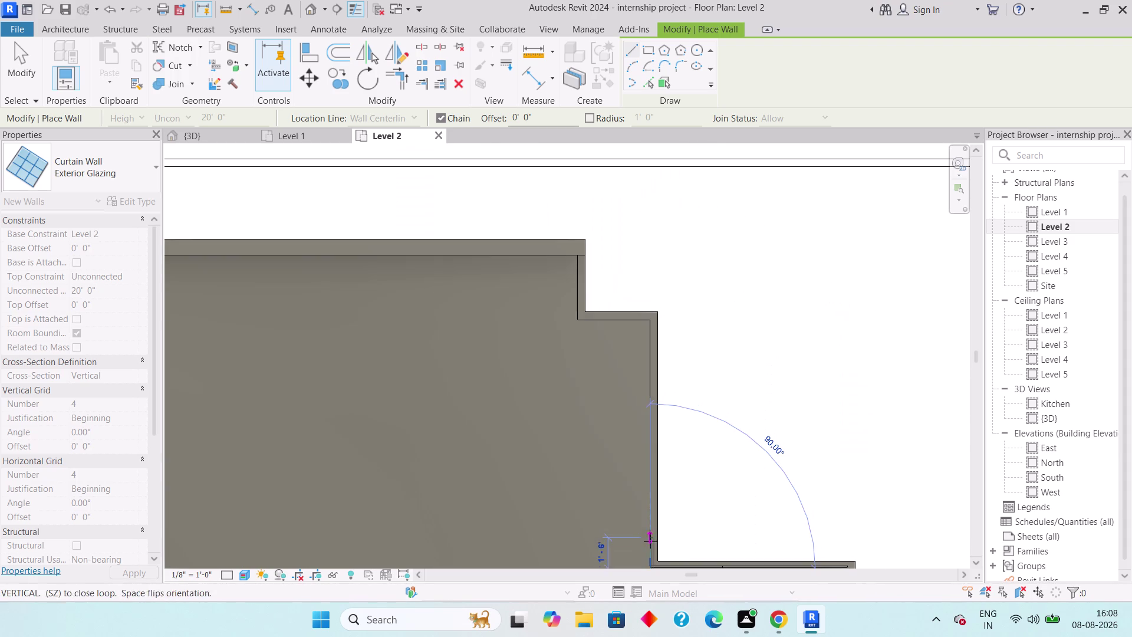
click(647, 323)
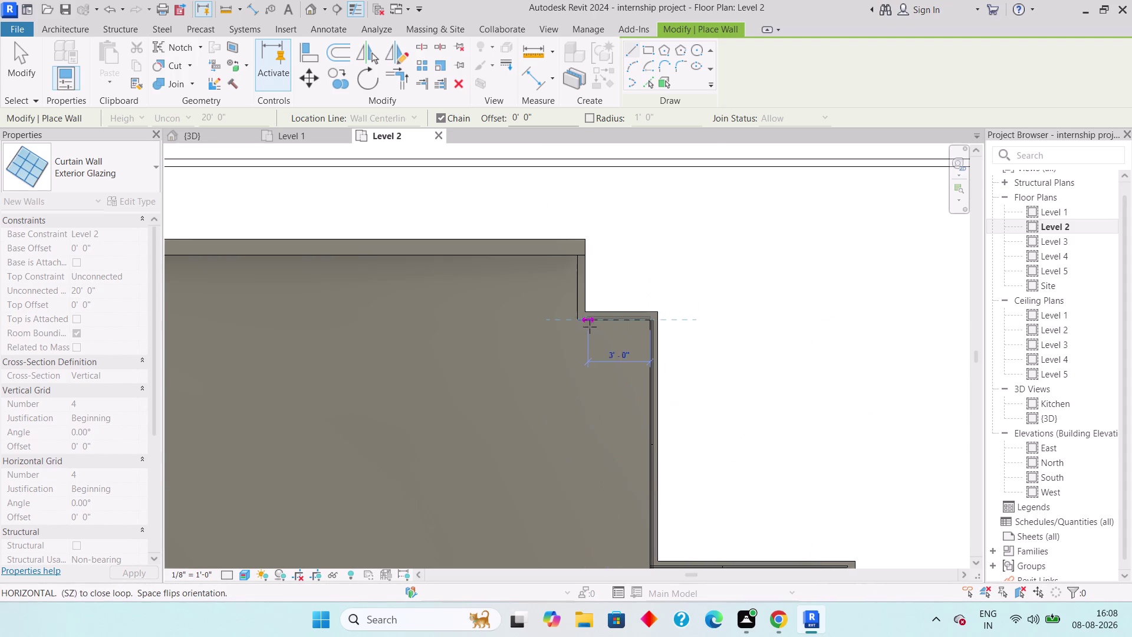
click(579, 324)
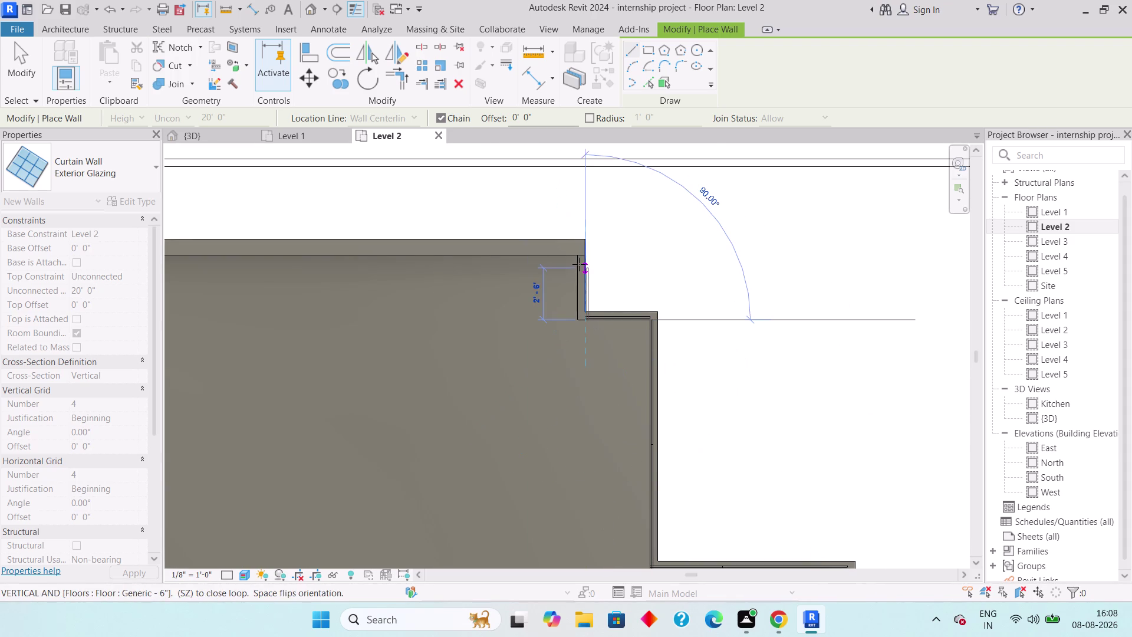
key(space)
click(580, 258)
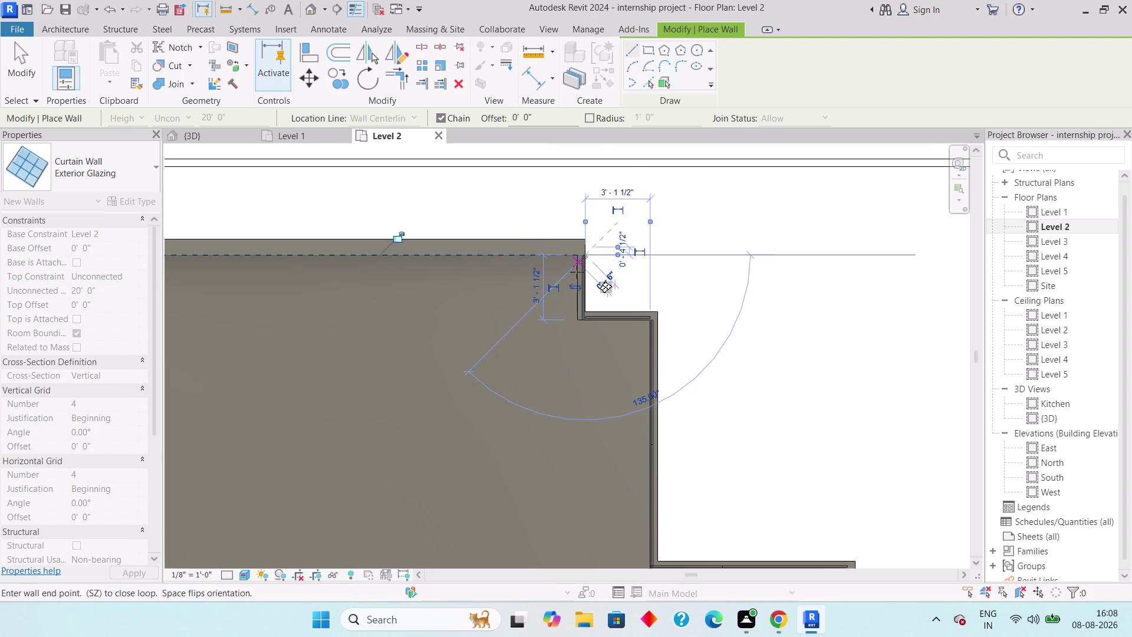
key(Escape)
scroll(down, 3)
middle_drag(549, 469, 553, 392)
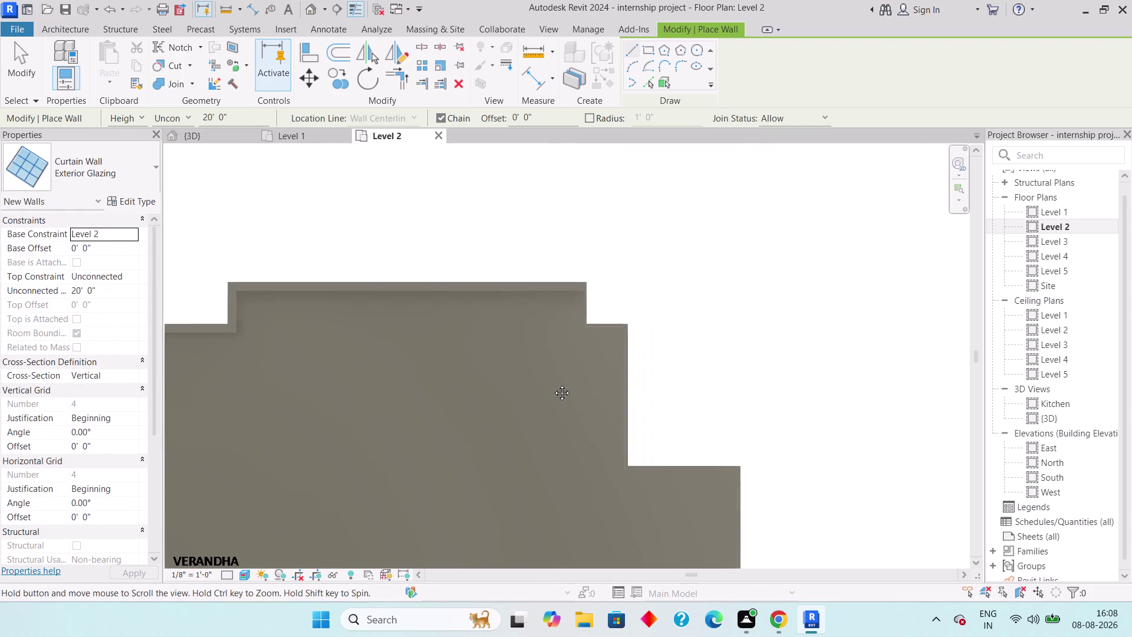
middle_drag(552, 391, 553, 373)
scroll(down, 3)
middle_drag(528, 465, 530, 392)
Exit wall placement, switch to the {3D} view and orbit toward the glazed terrace corner.
key(Escape)
key(Escape)
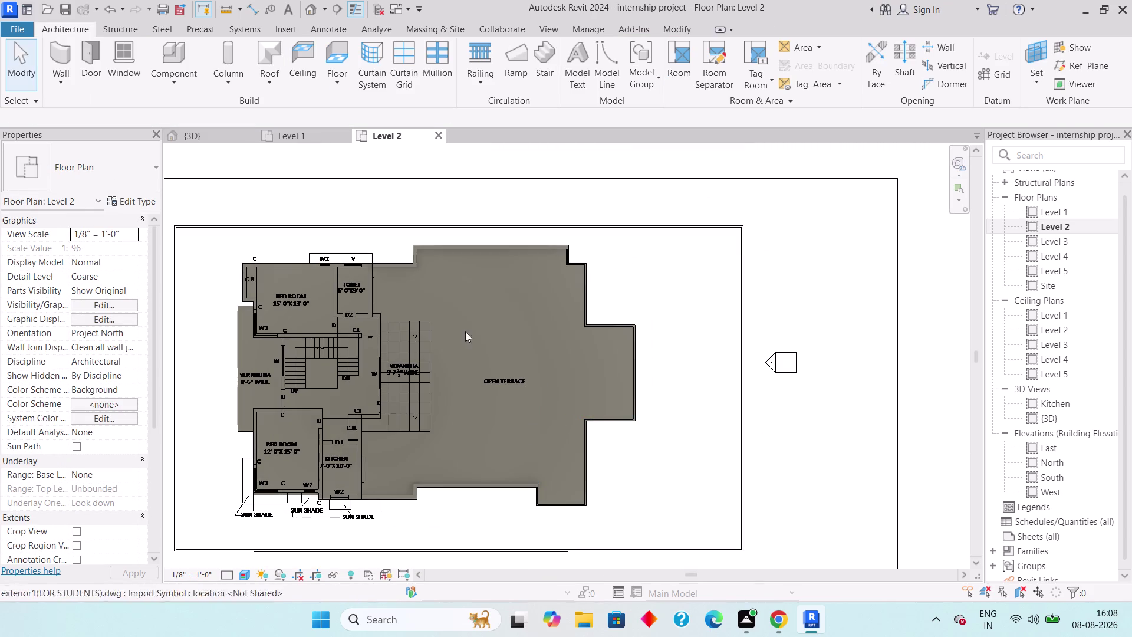
click(206, 139)
scroll(down, 3)
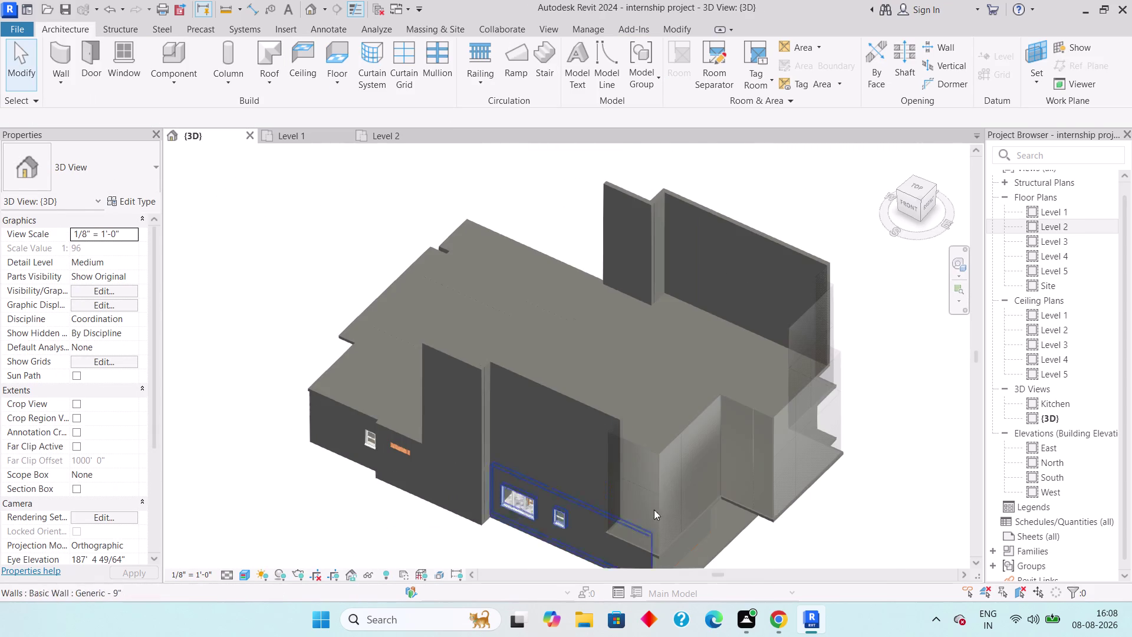
middle_drag(850, 522, 784, 427)
scroll(down, 3)
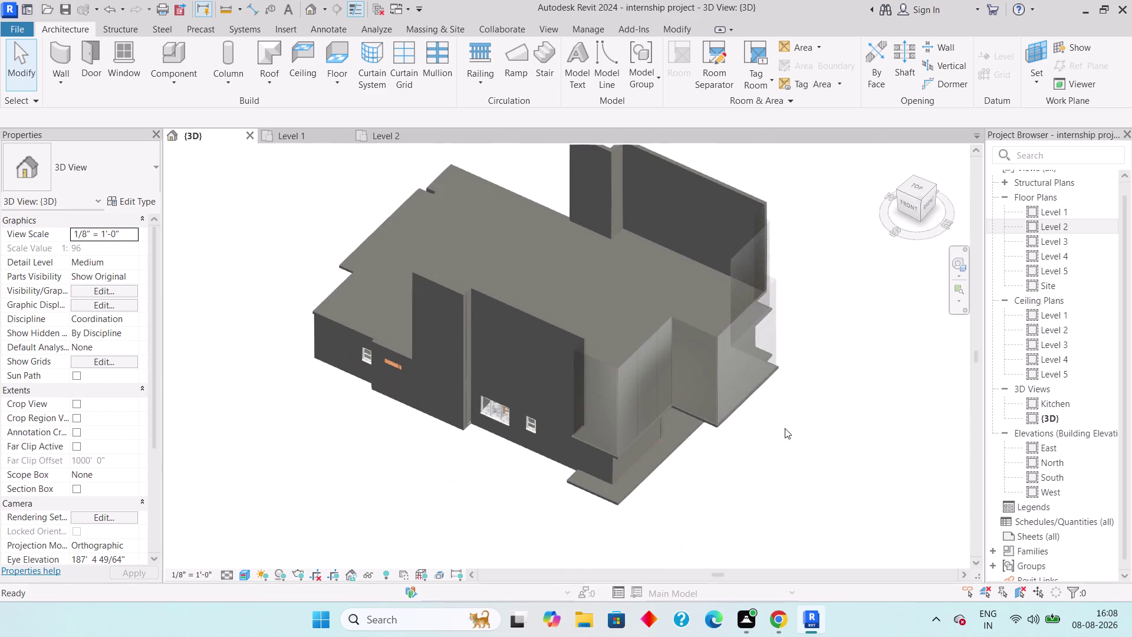
middle_drag(820, 475, 793, 428)
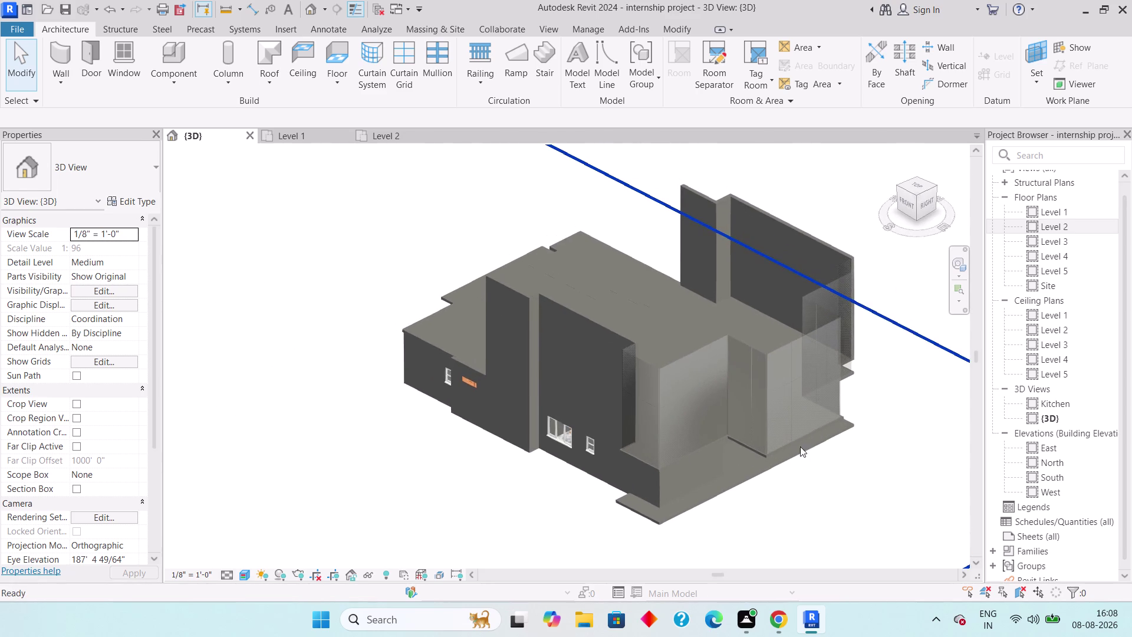
click(770, 397)
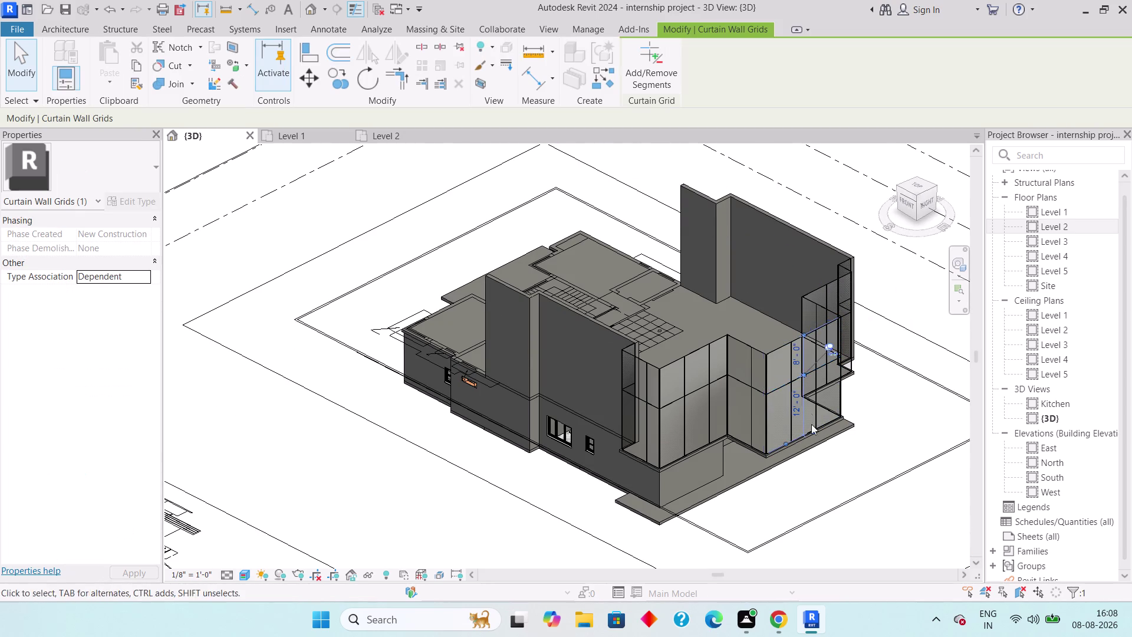
Clear the mixed wall-and-grid selection and select the corner glazing wall.
key(Escape)
key(Escape)
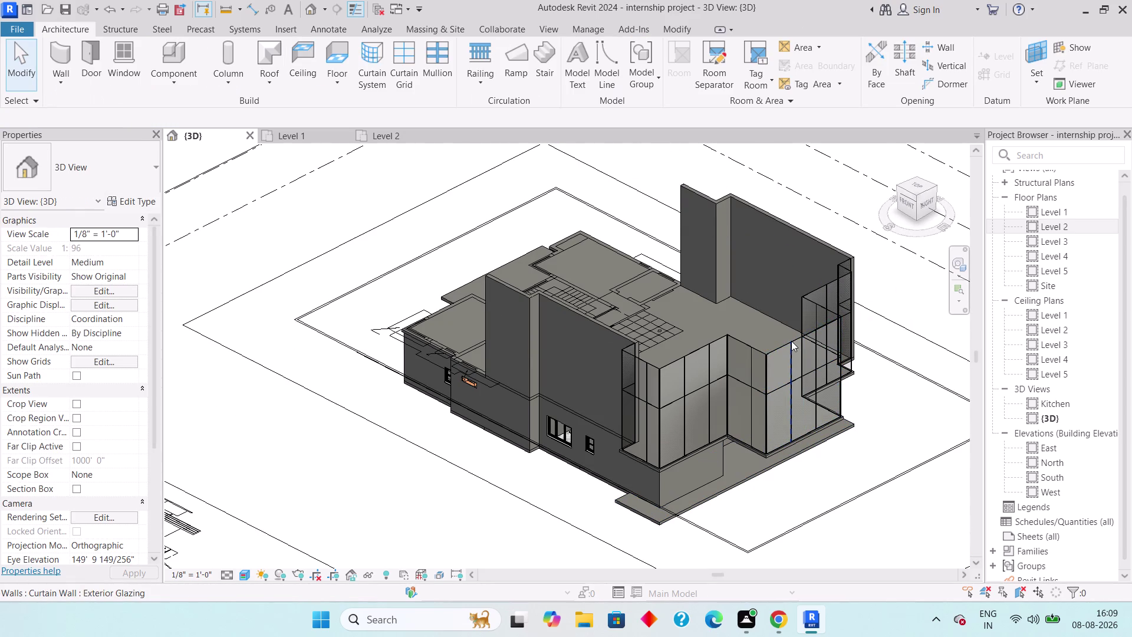
click(798, 340)
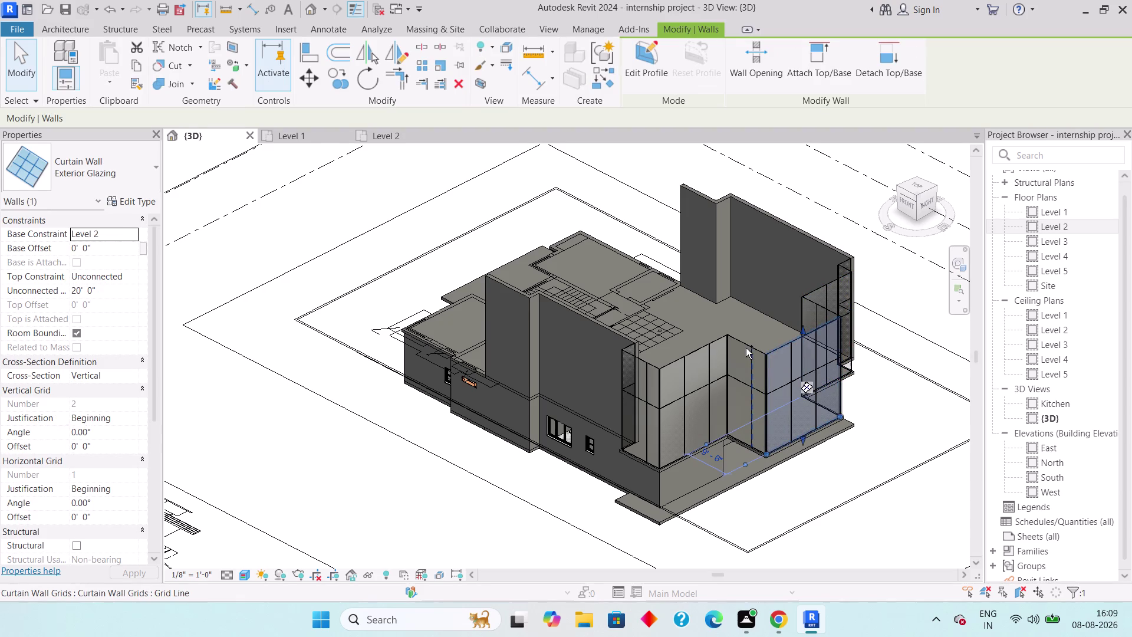
click(749, 342)
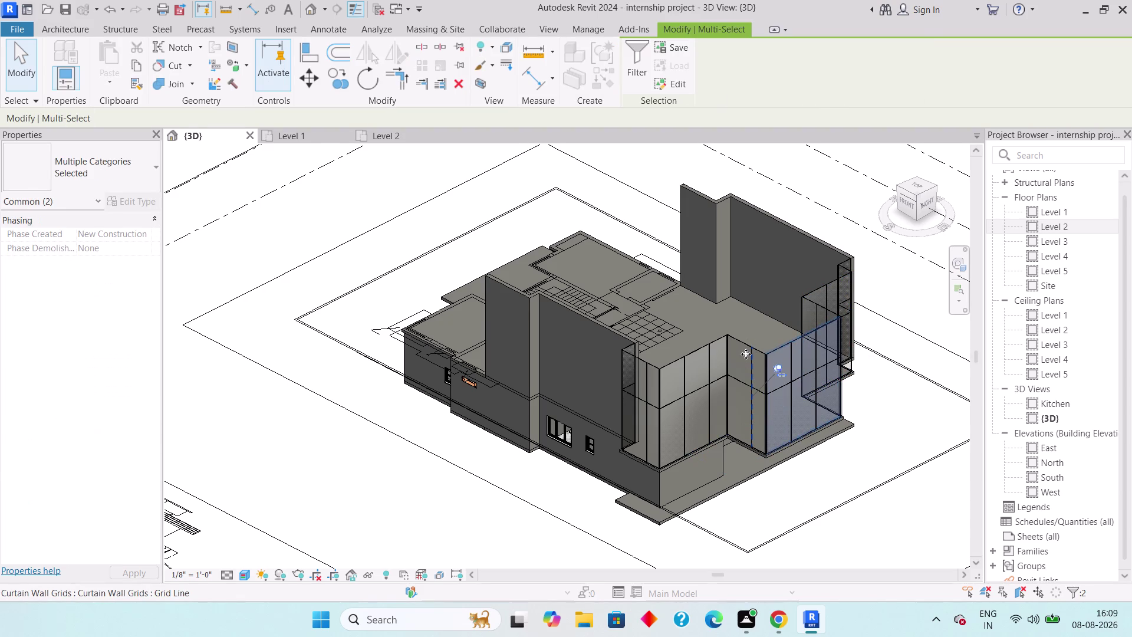
key(Escape)
key(Escape)
key(Escape)
click(785, 340)
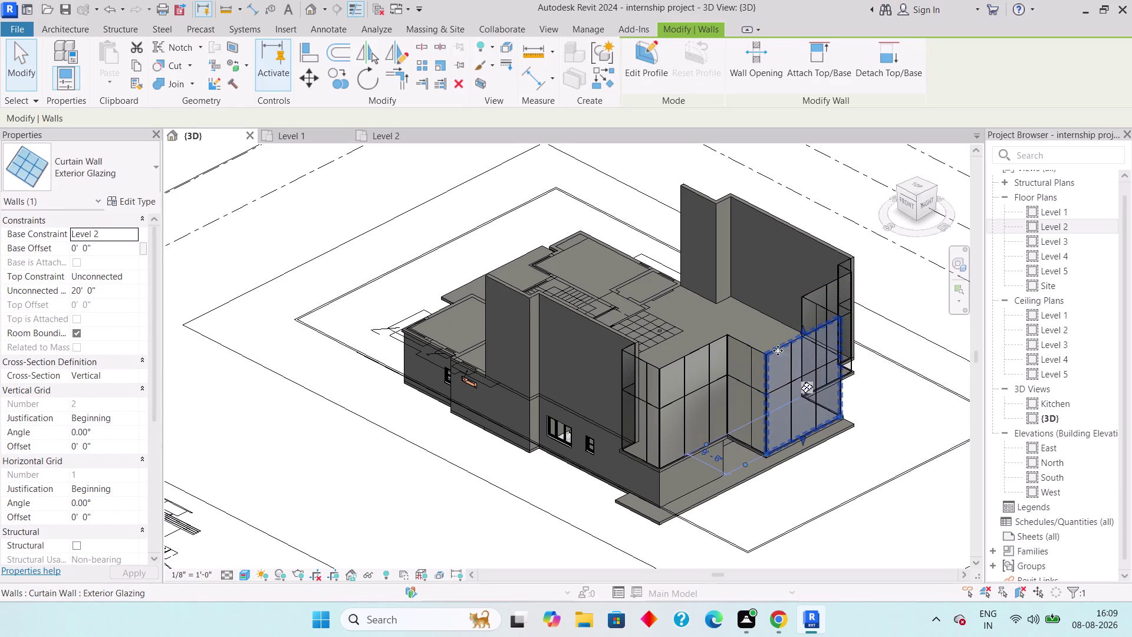
Add the remaining Exterior Glazing walls until all nine are selected.
click(756, 350)
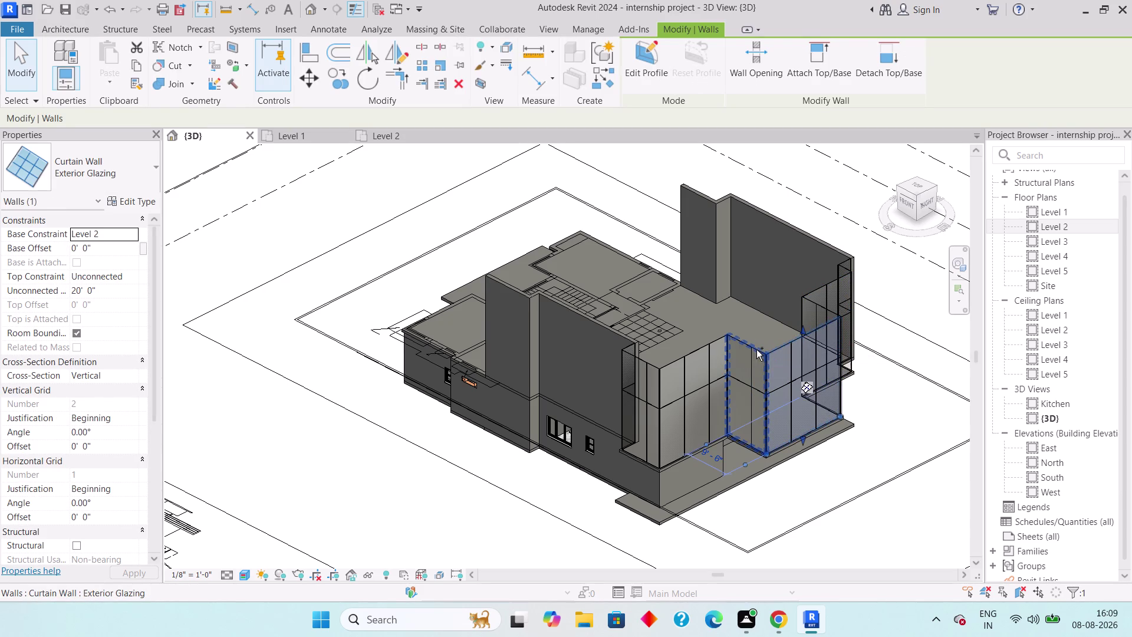
click(700, 347)
click(648, 366)
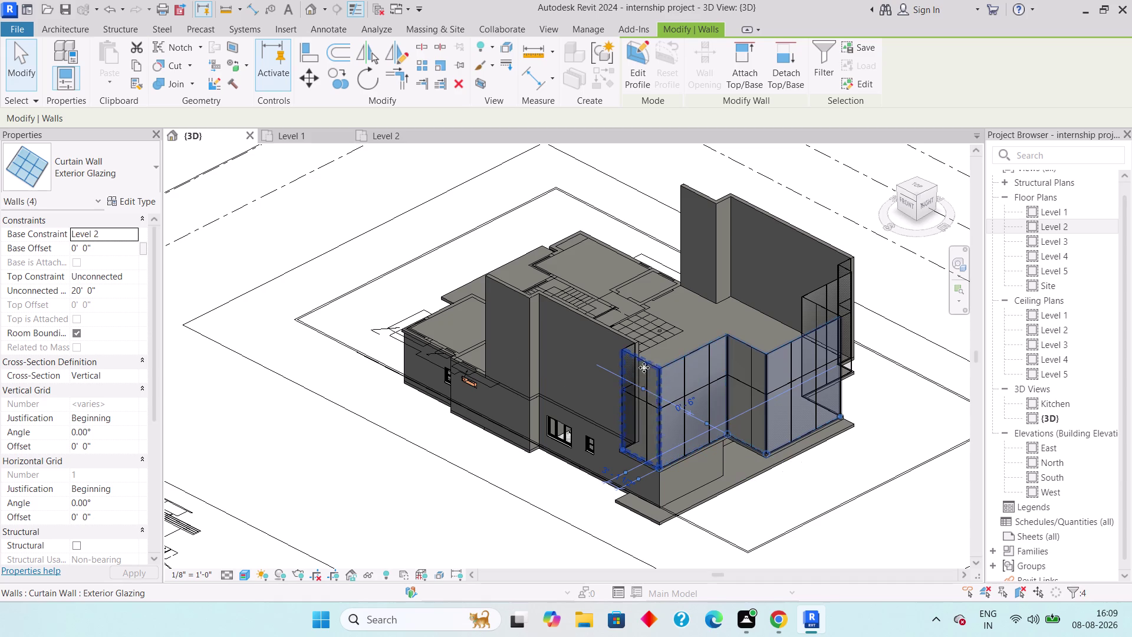
click(826, 285)
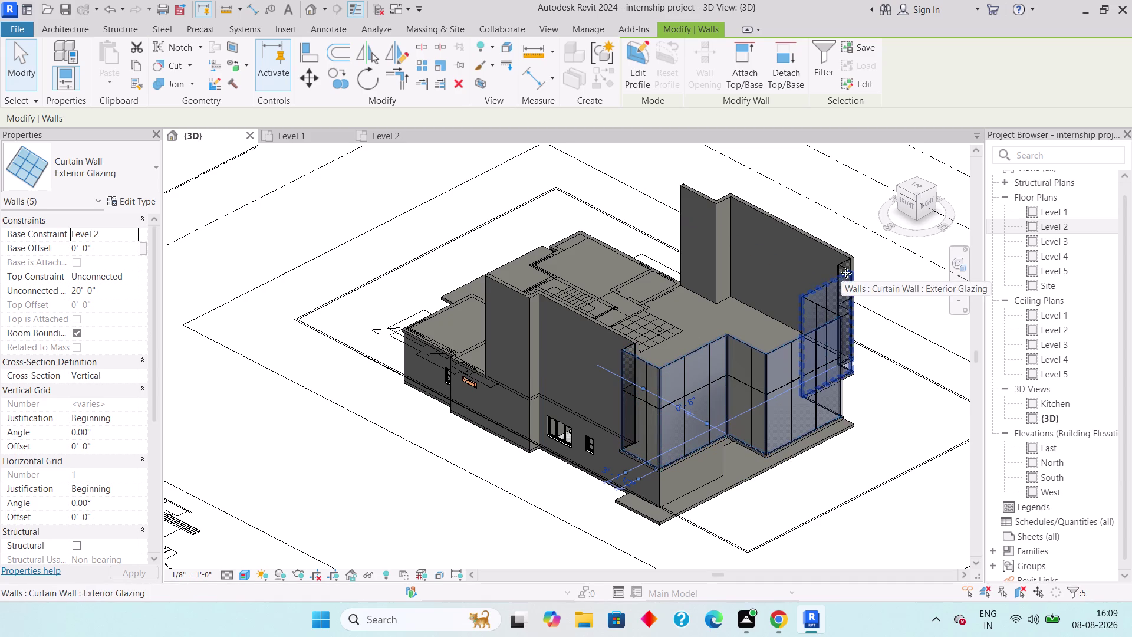
scroll(up, 3)
click(848, 244)
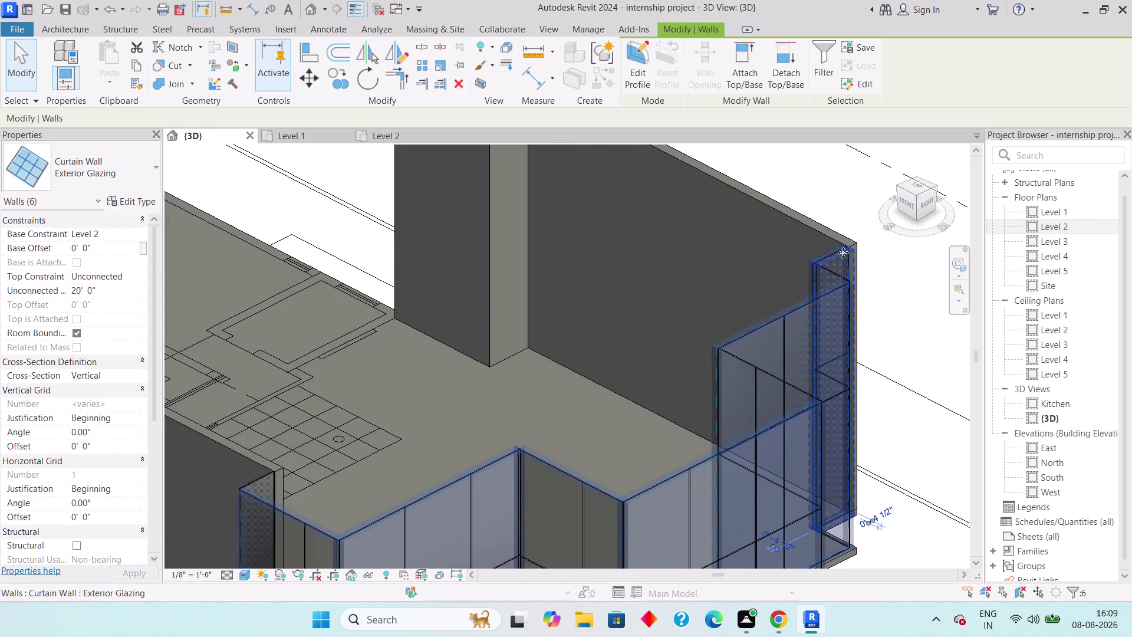
click(834, 270)
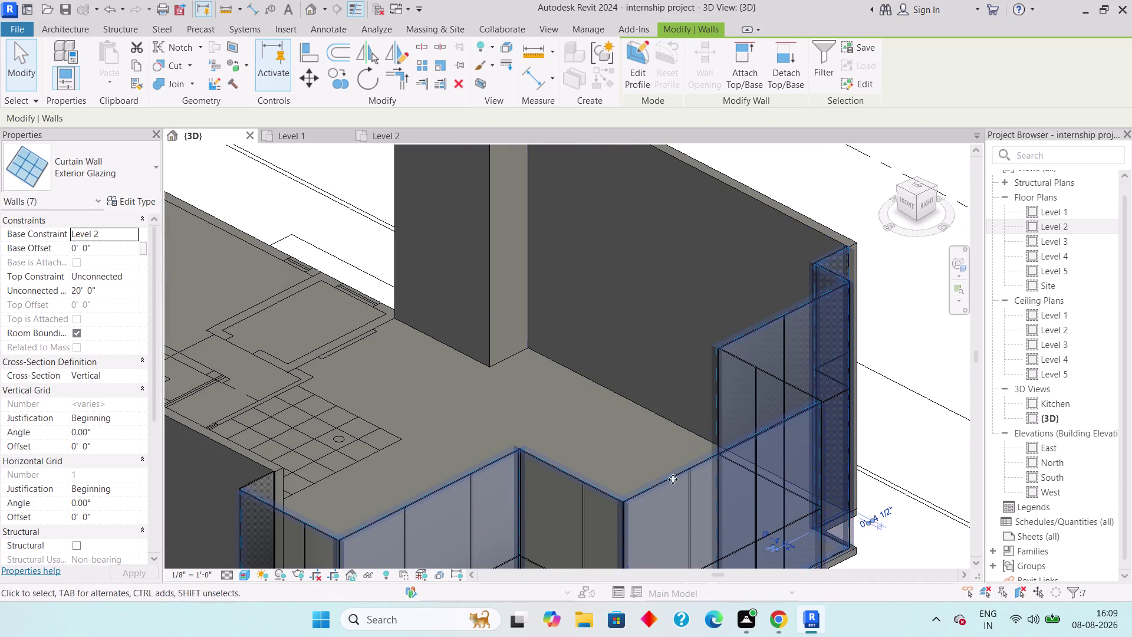
middle_drag(671, 489, 807, 334)
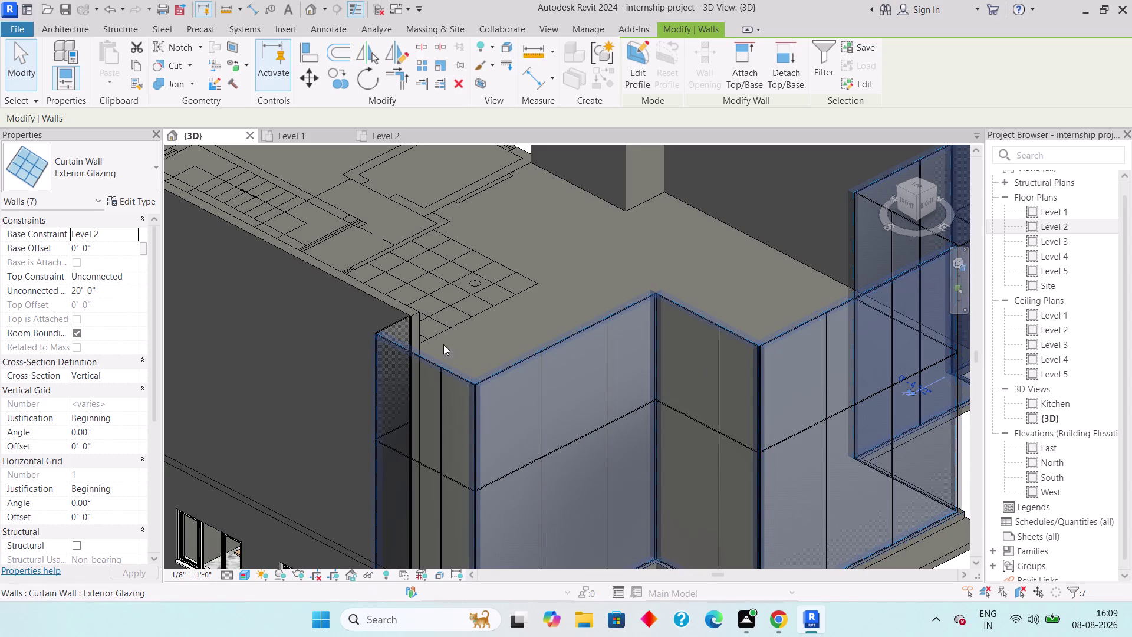
click(398, 328)
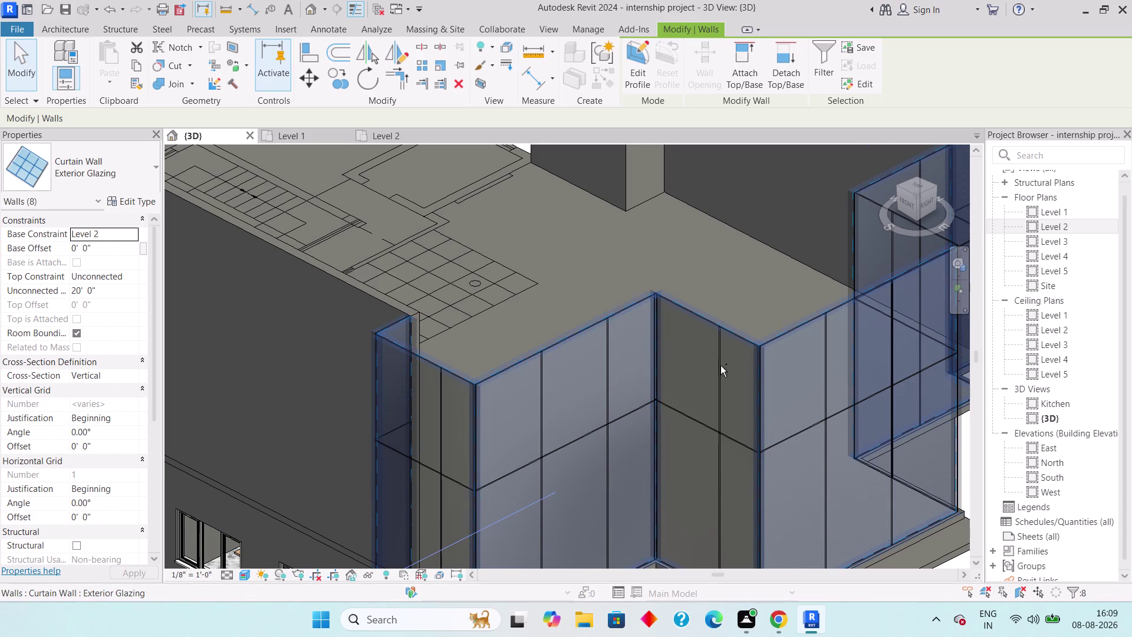
scroll(down, 3)
middle_drag(734, 413, 485, 403)
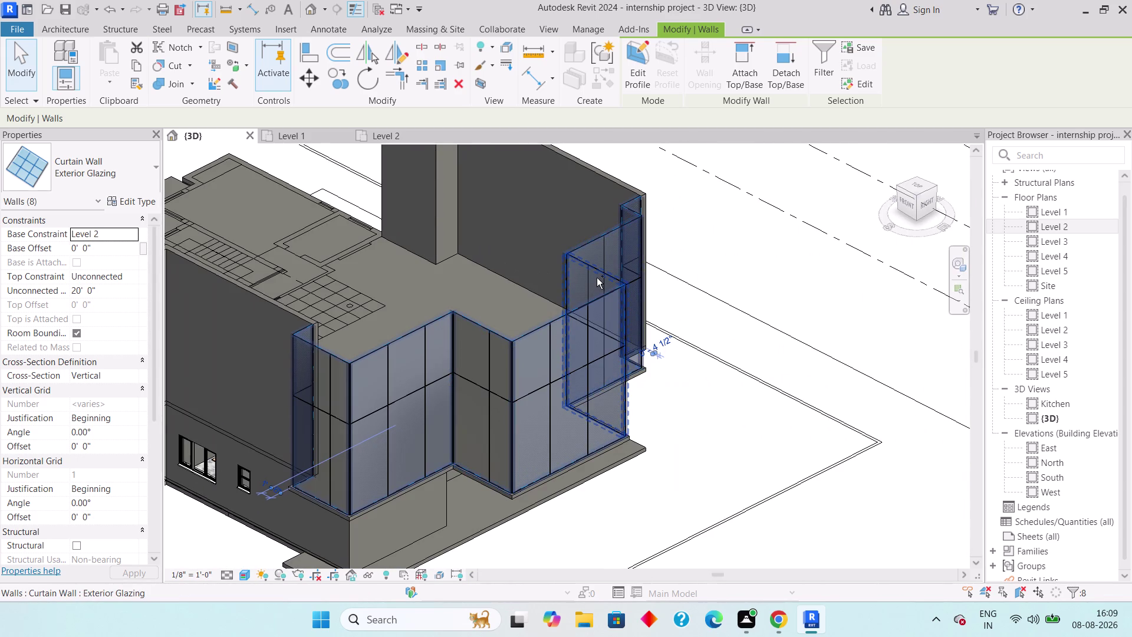
click(597, 277)
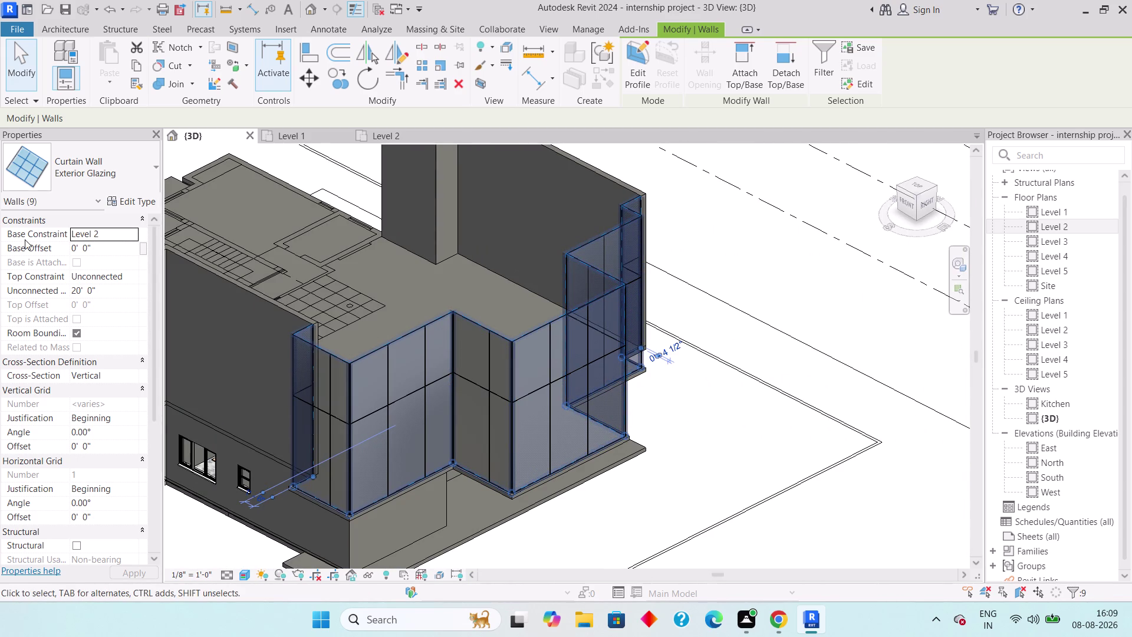
click(117, 286)
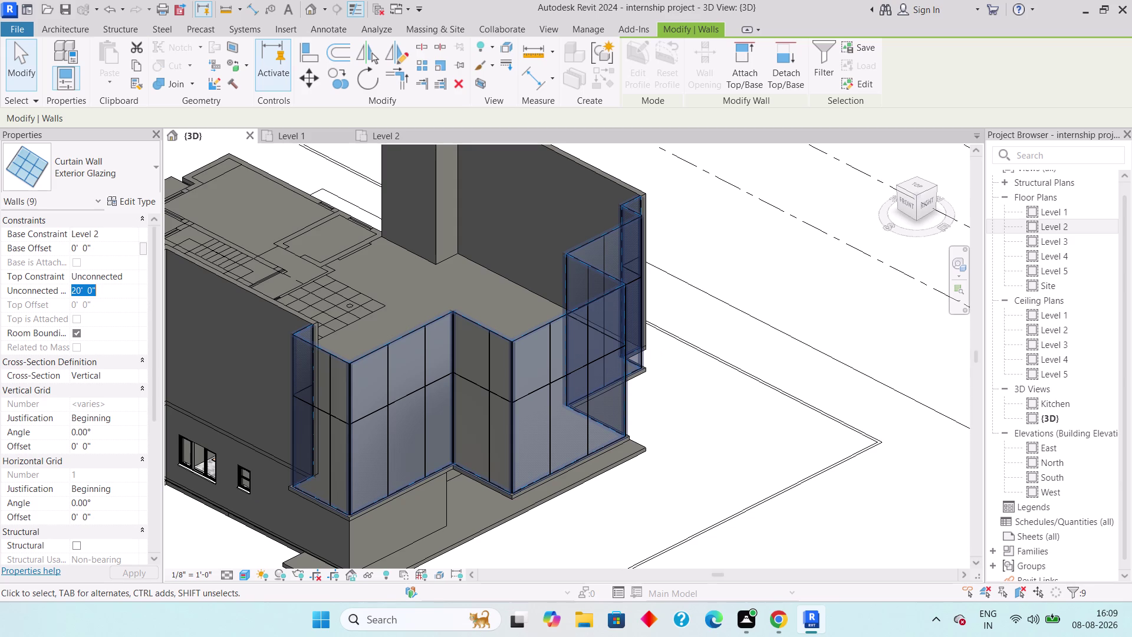
Set the glazing walls' Unconnected Height to 1' 6" and clear the selection.
text(1'6)
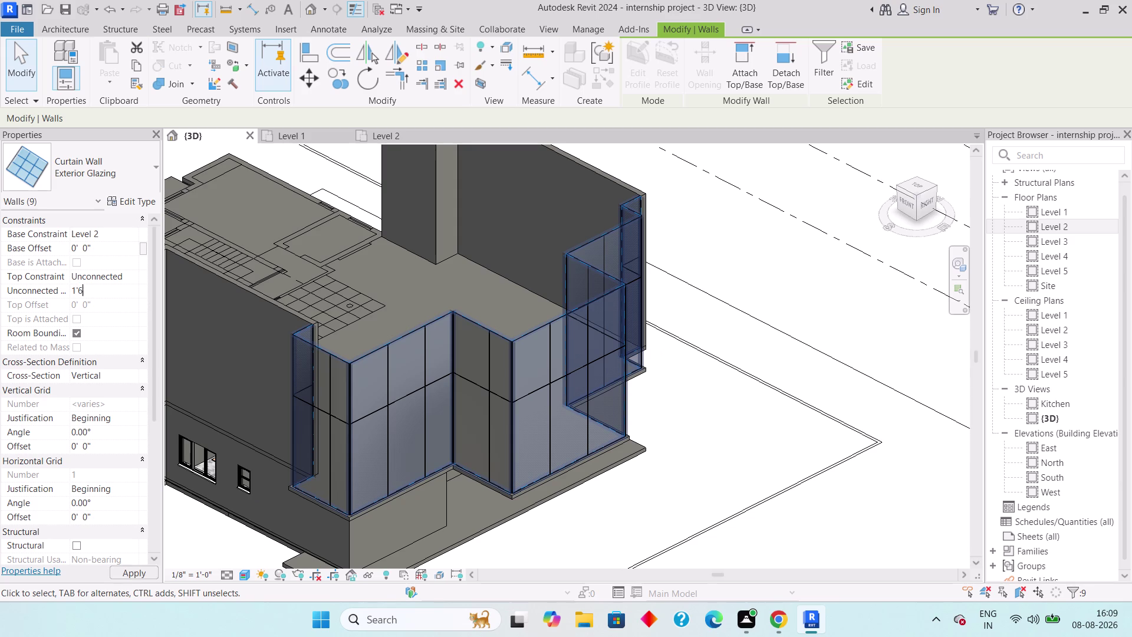
key(shift+quotedbl)
key(Return)
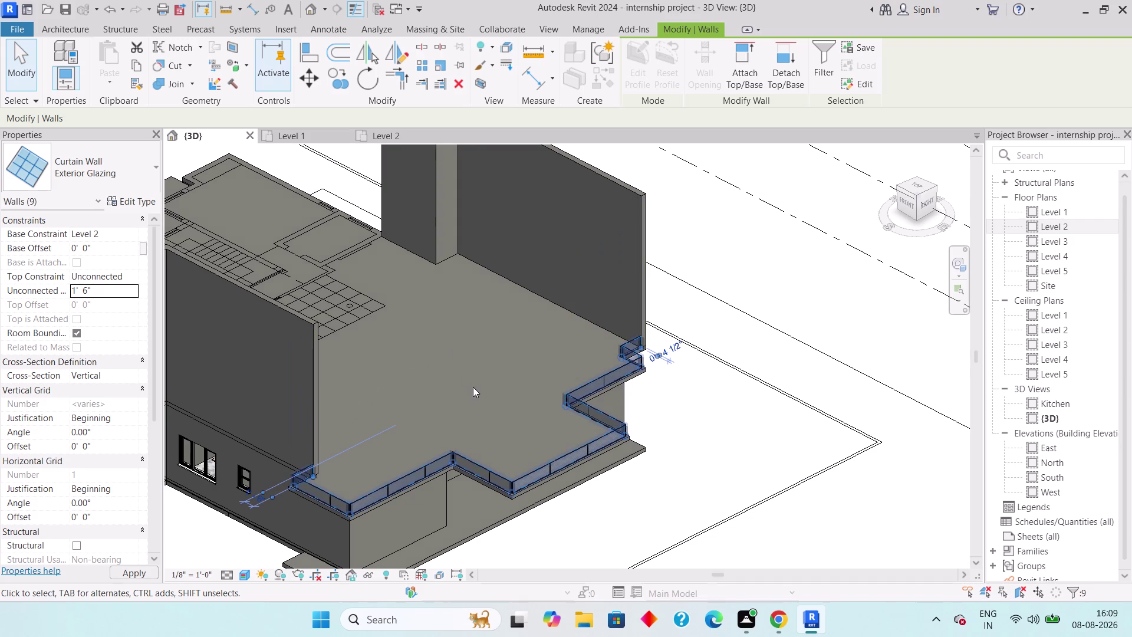
middle_drag(468, 391, 654, 456)
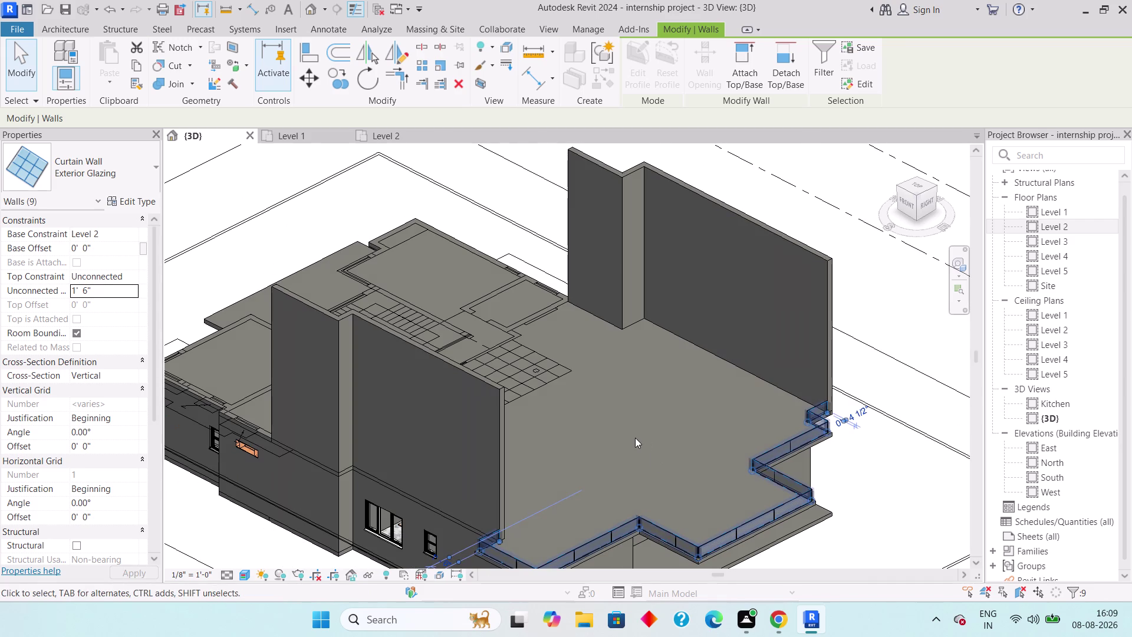
key(Escape)
Select the nearby solid Generic - 9" walls on Level 2, including the narrow wall by the stairs.
click(499, 404)
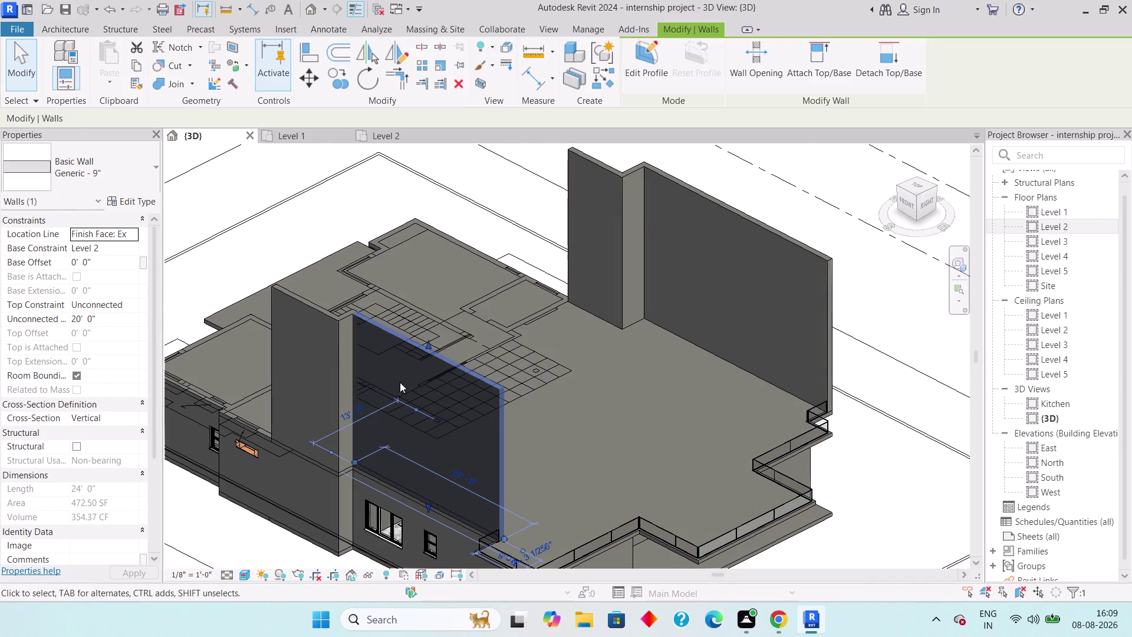
click(346, 320)
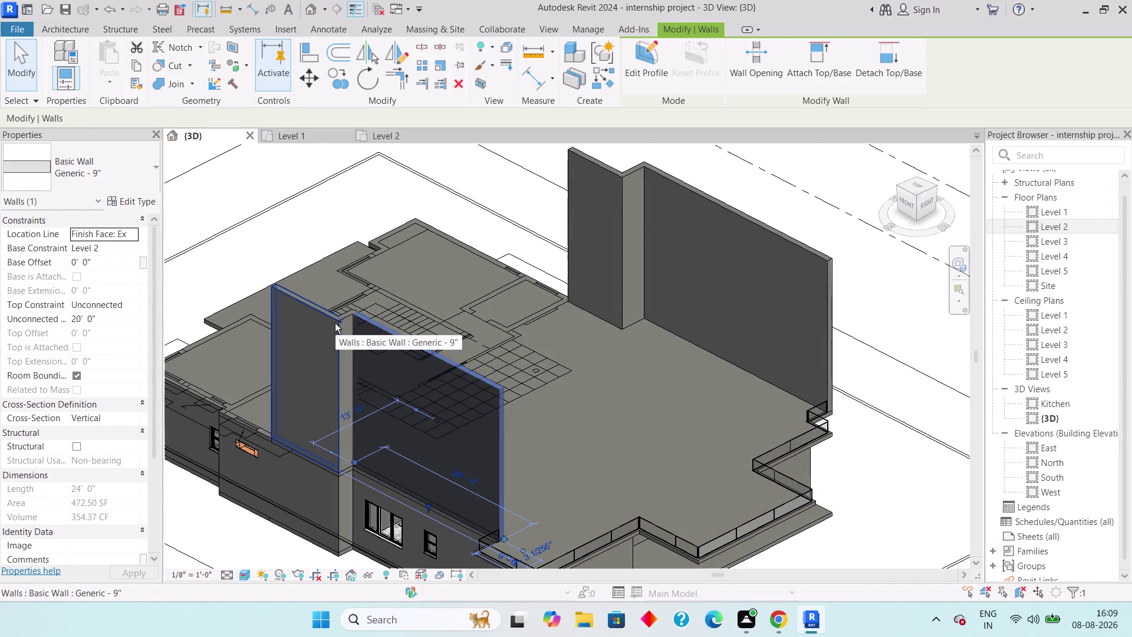
click(334, 322)
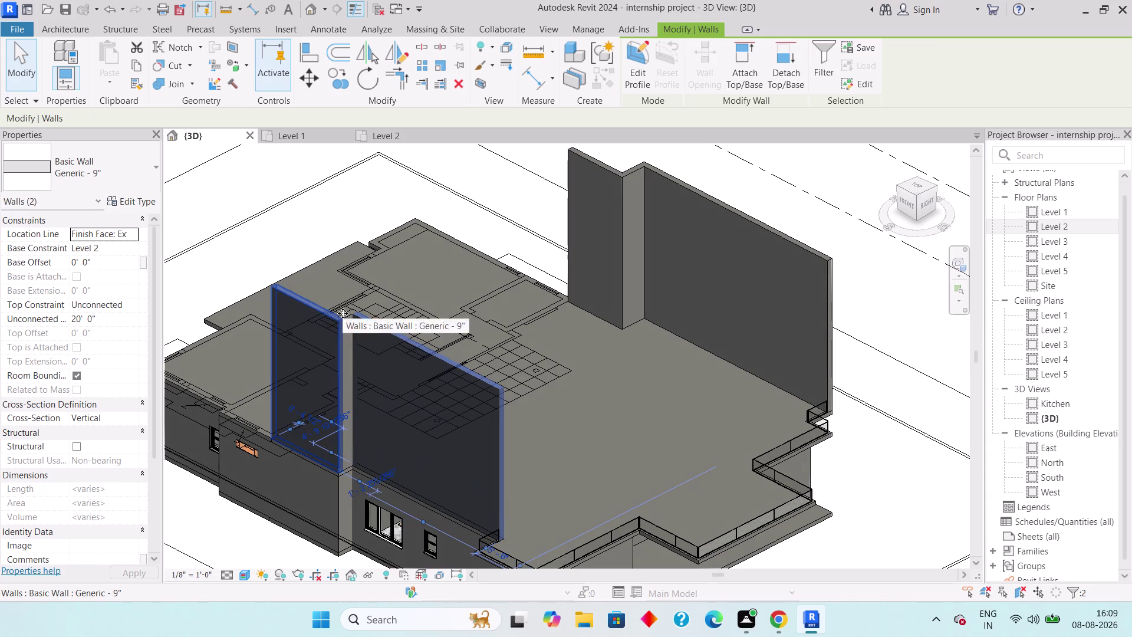
click(348, 317)
click(348, 322)
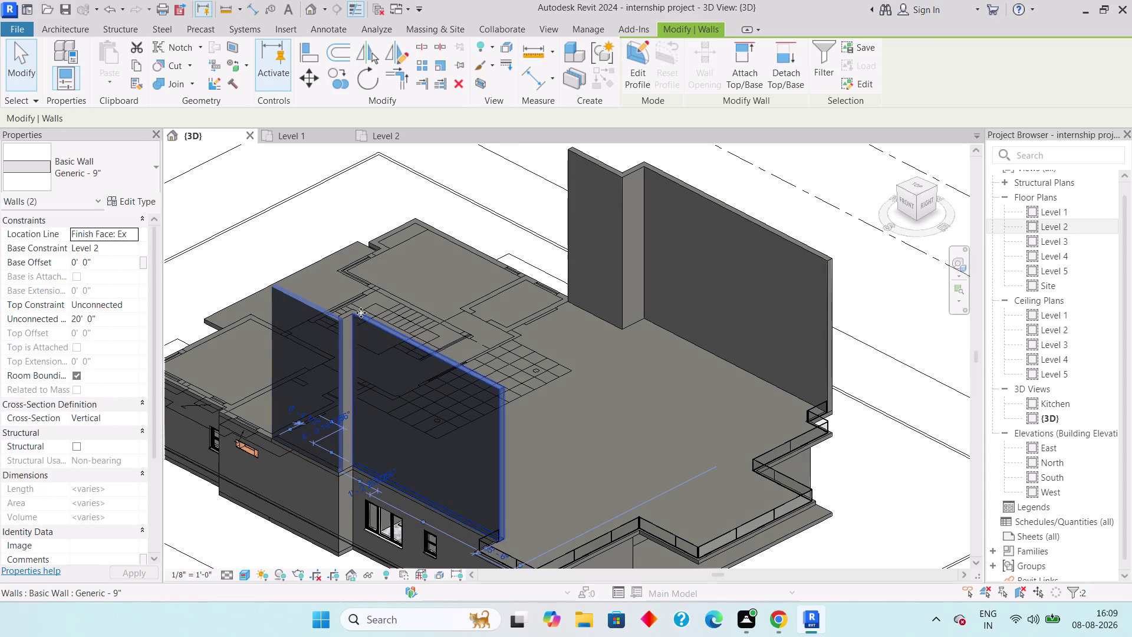
scroll(up, 3)
click(331, 312)
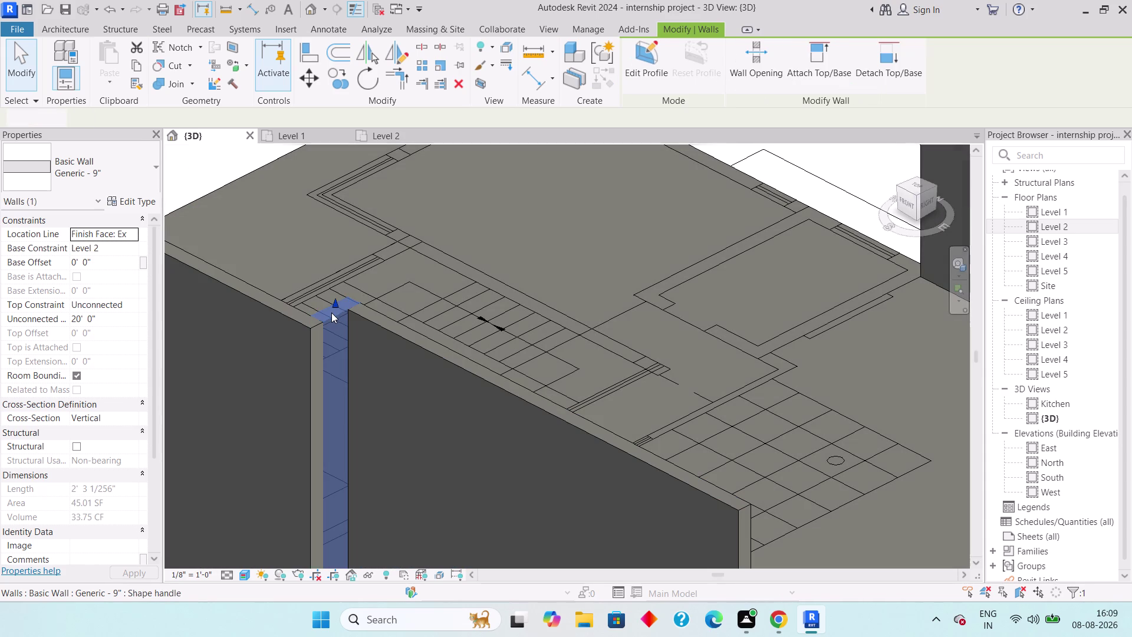
click(311, 327)
click(378, 326)
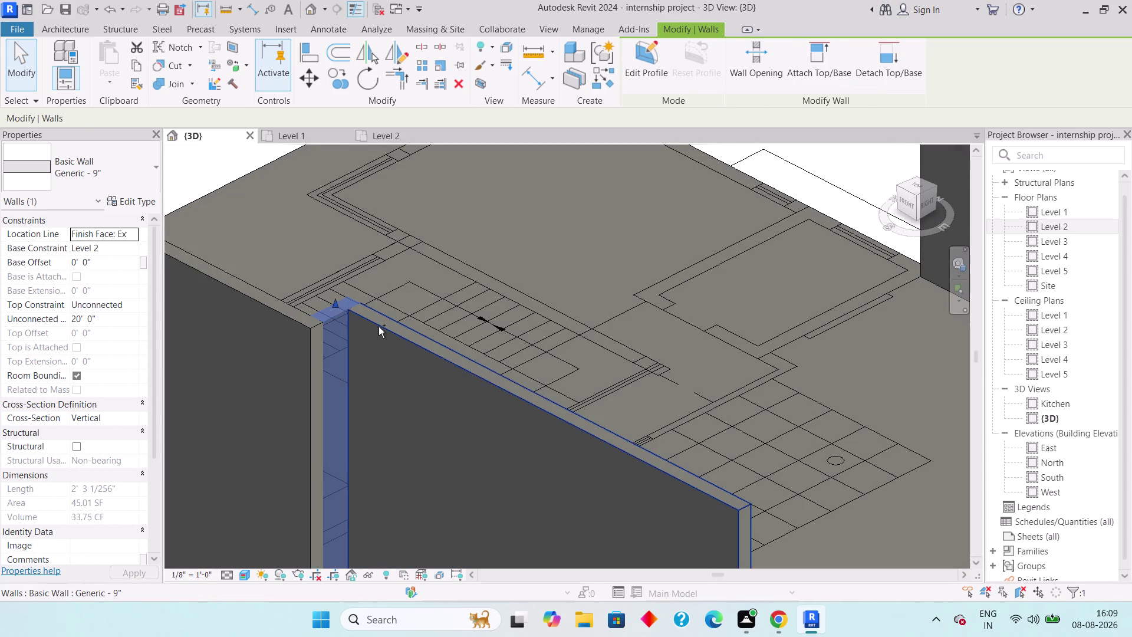
click(293, 318)
scroll(down, 3)
Pan to the far side and add the remaining solid walls to the selection.
middle_drag(513, 329, 259, 384)
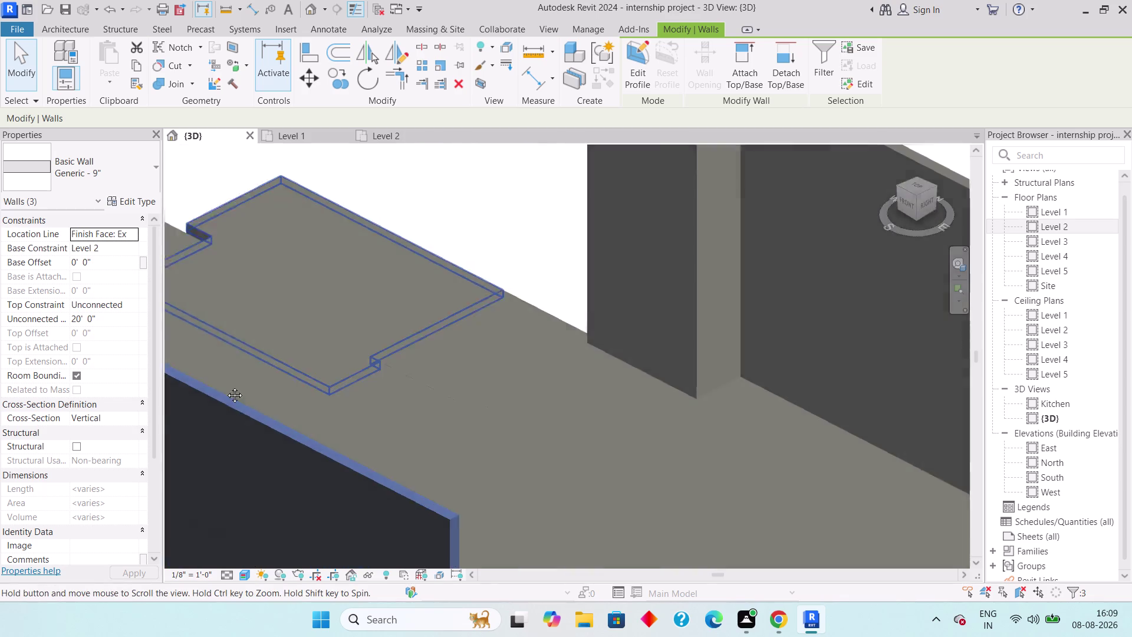
middle_drag(258, 385, 226, 386)
scroll(down, 3)
middle_drag(581, 271, 528, 476)
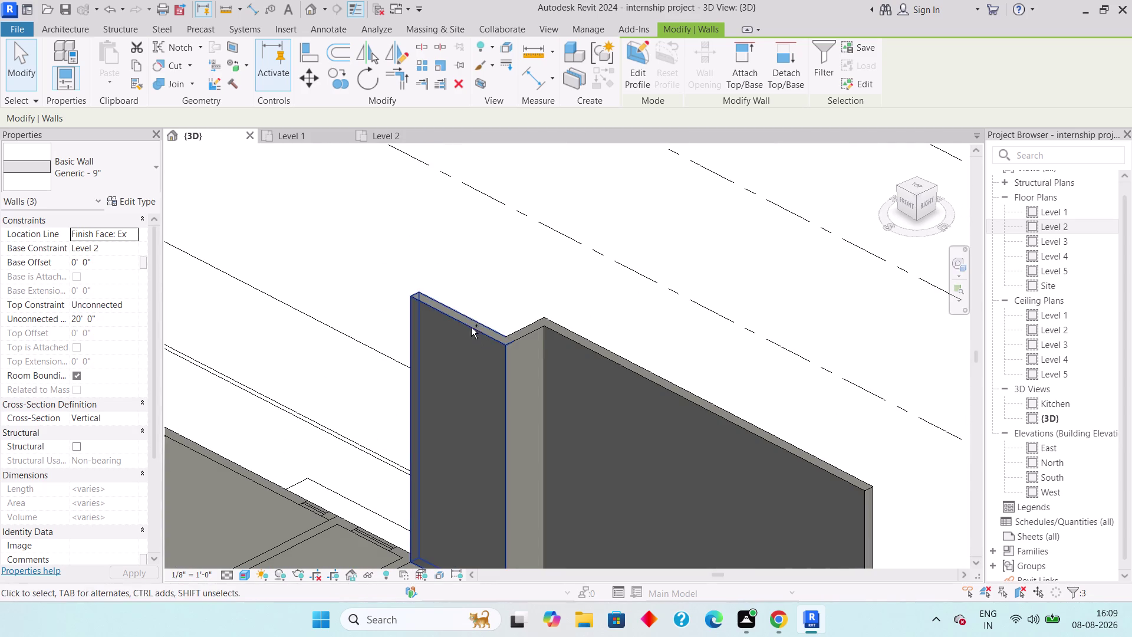
click(471, 324)
click(534, 329)
click(577, 336)
scroll(down, 3)
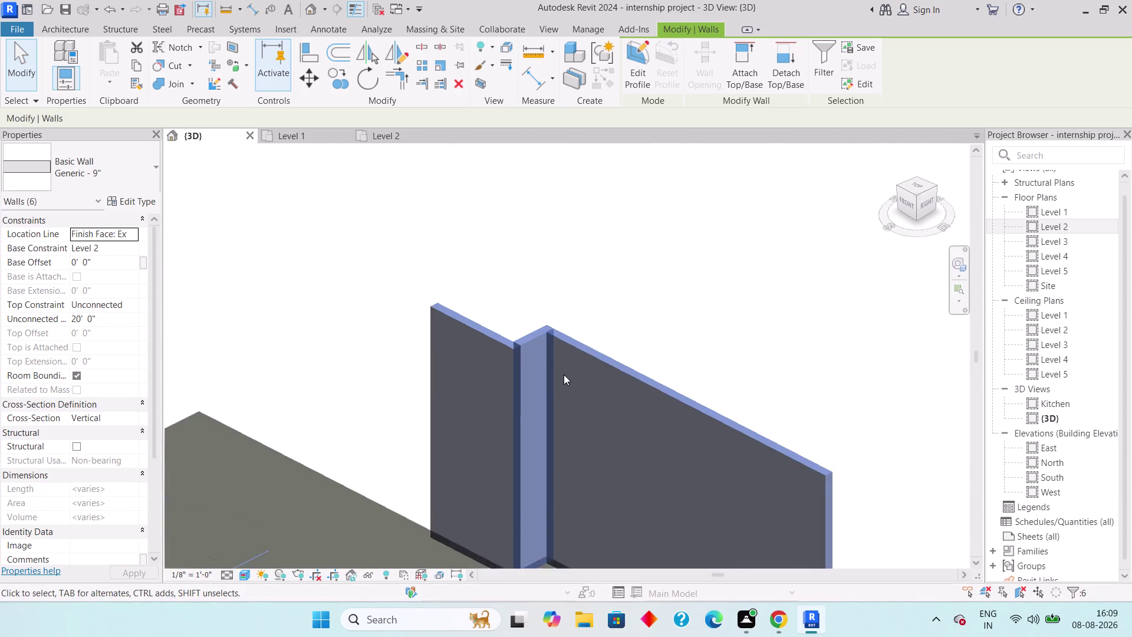
middle_drag(523, 451, 512, 350)
scroll(down, 3)
Change the selected walls' Unconnected Height from 20' to 3' 0".
click(116, 316)
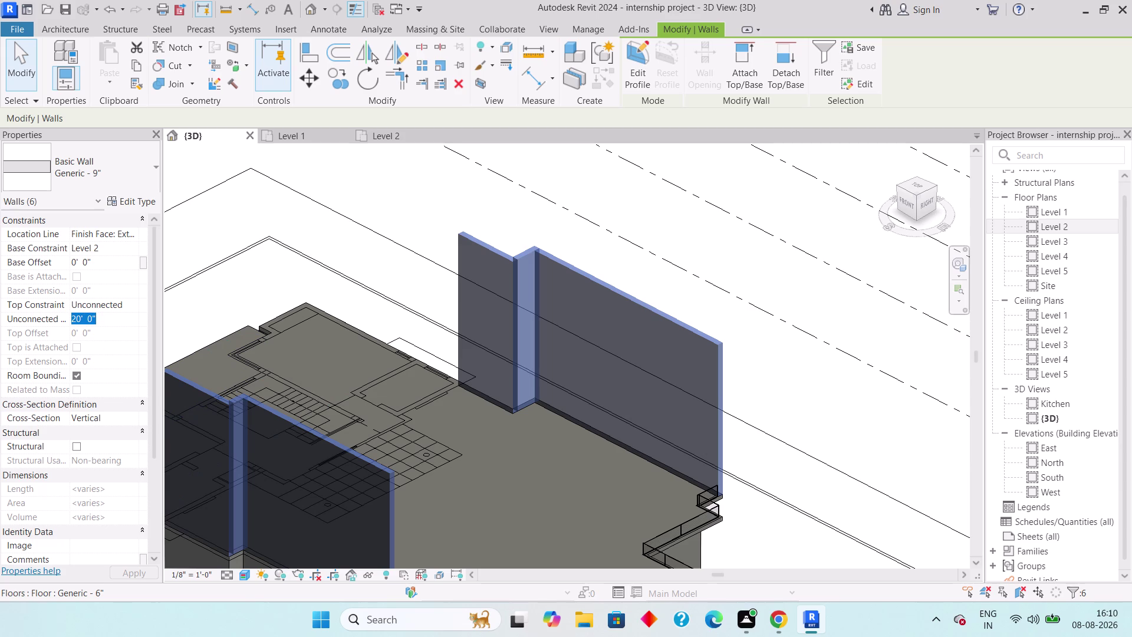
key(3)
key(apostrophe)
key(Return)
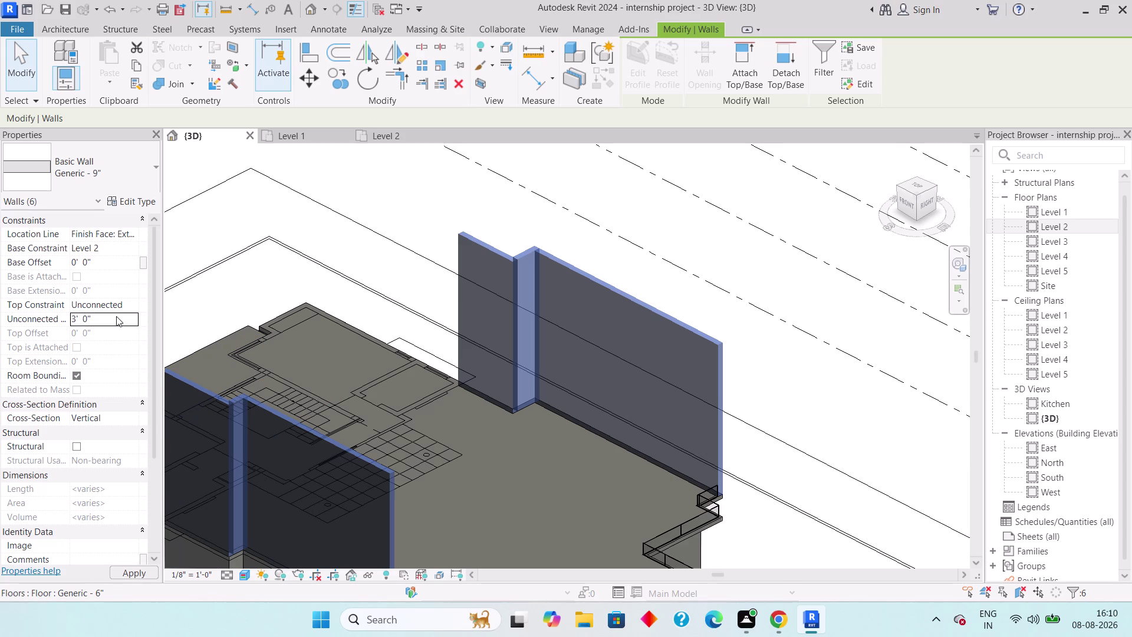
scroll(down, 3)
middle_drag(510, 504, 498, 359)
scroll(up, 3)
scroll(up, 3)
middle_drag(442, 457, 441, 401)
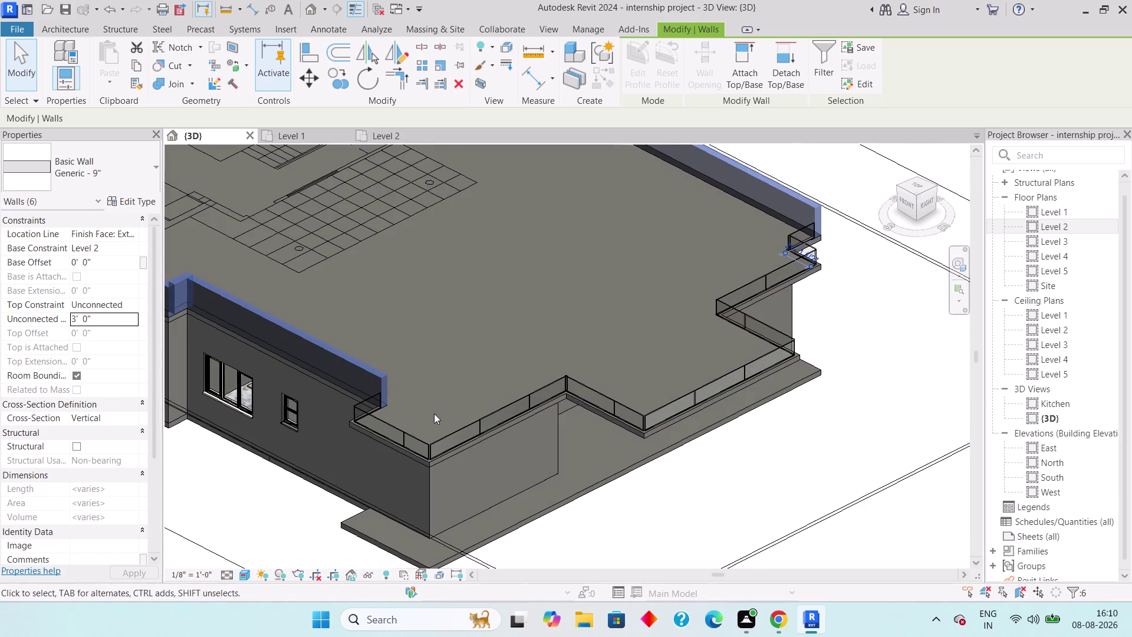
Select glazing walls from the corner along the terrace edge in a first pass.
scroll(up, 3)
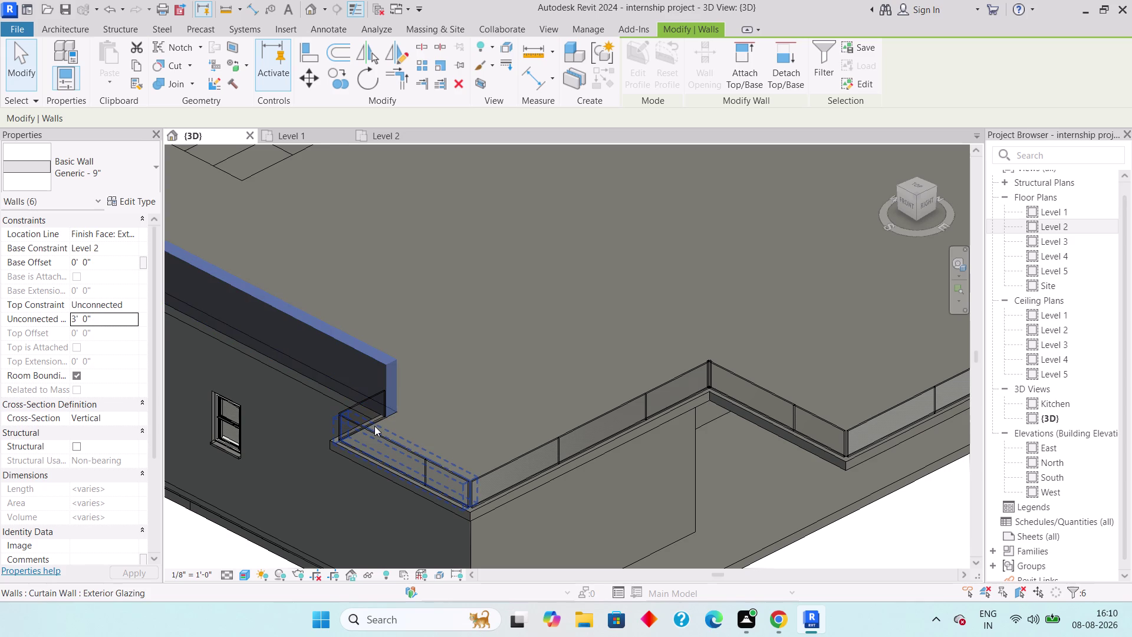
key(Escape)
click(366, 402)
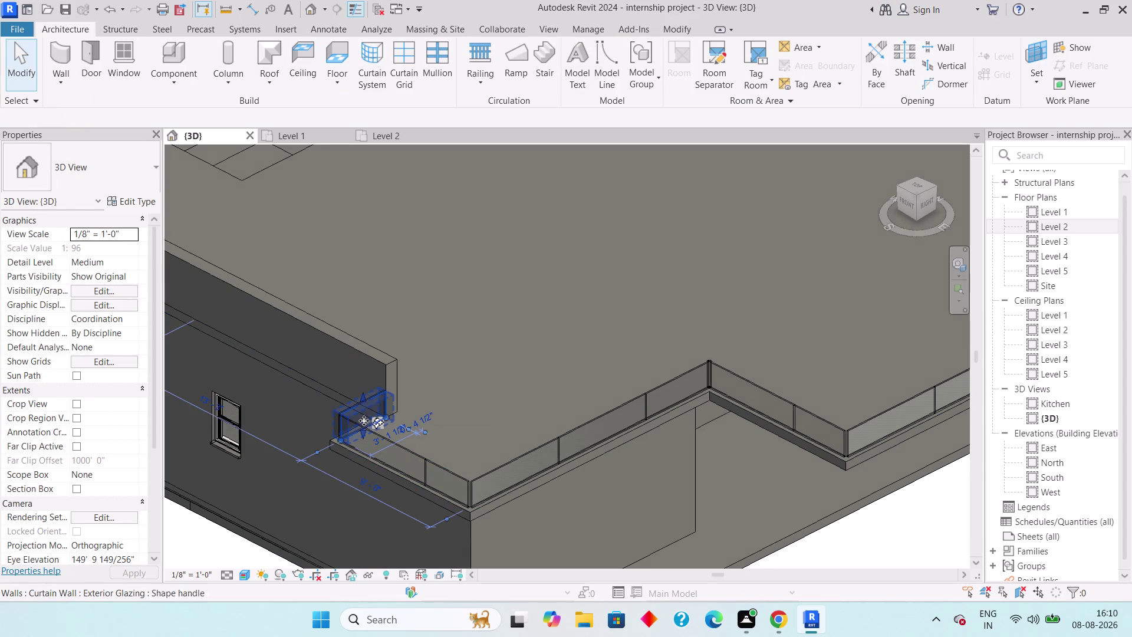
click(363, 417)
click(405, 447)
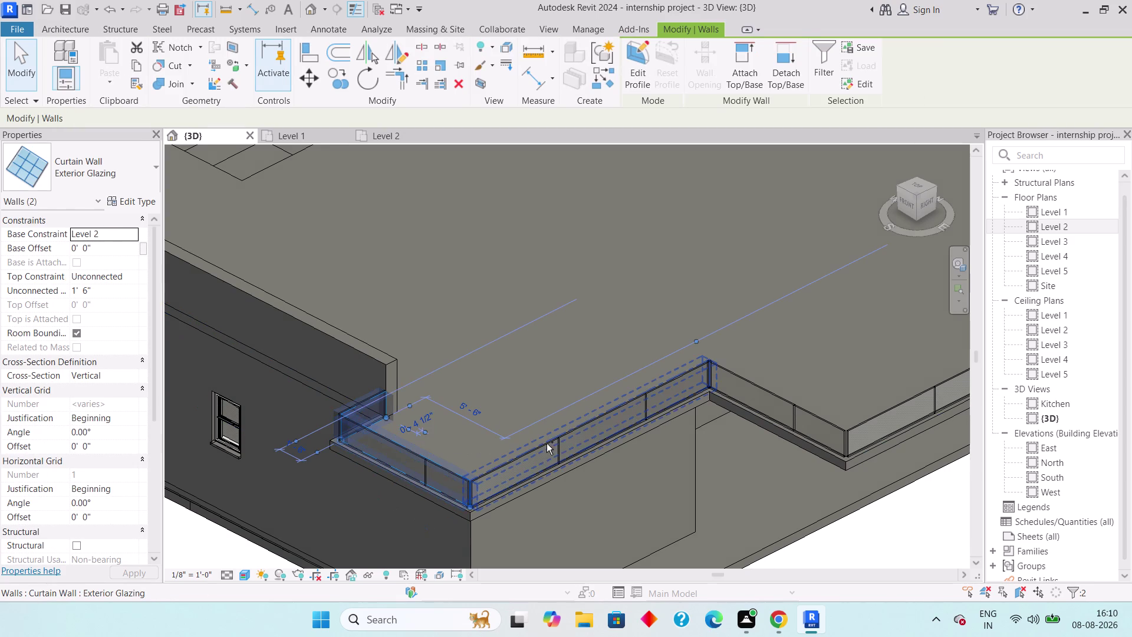
click(547, 443)
click(744, 383)
middle_drag(811, 399, 493, 487)
scroll(down, 3)
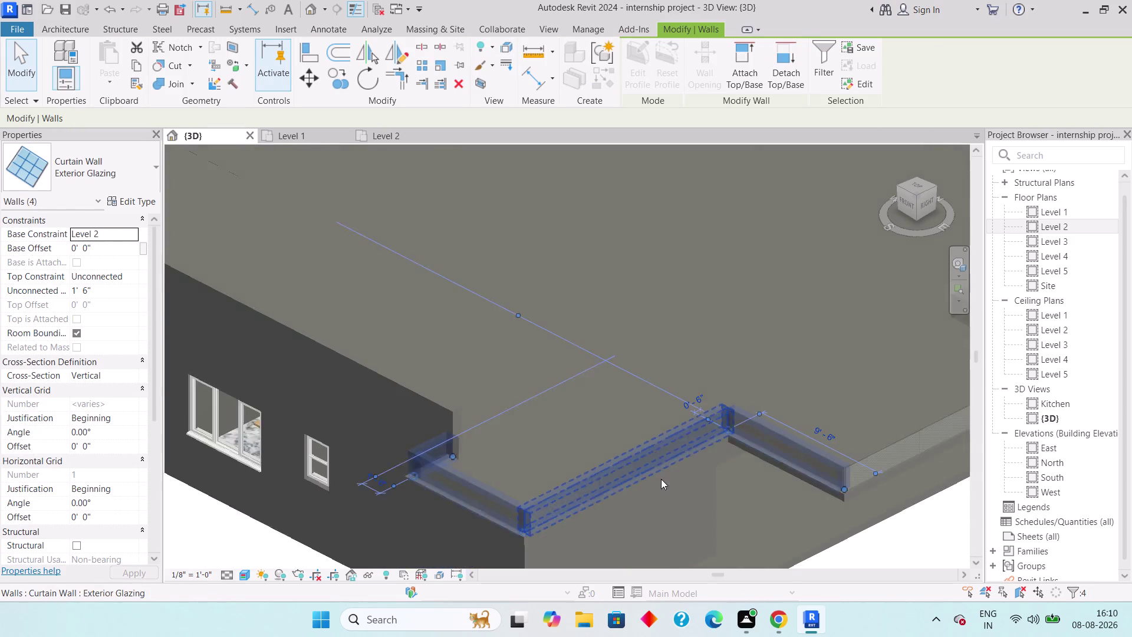
scroll(down, 3)
middle_drag(677, 480, 468, 487)
click(640, 441)
click(643, 391)
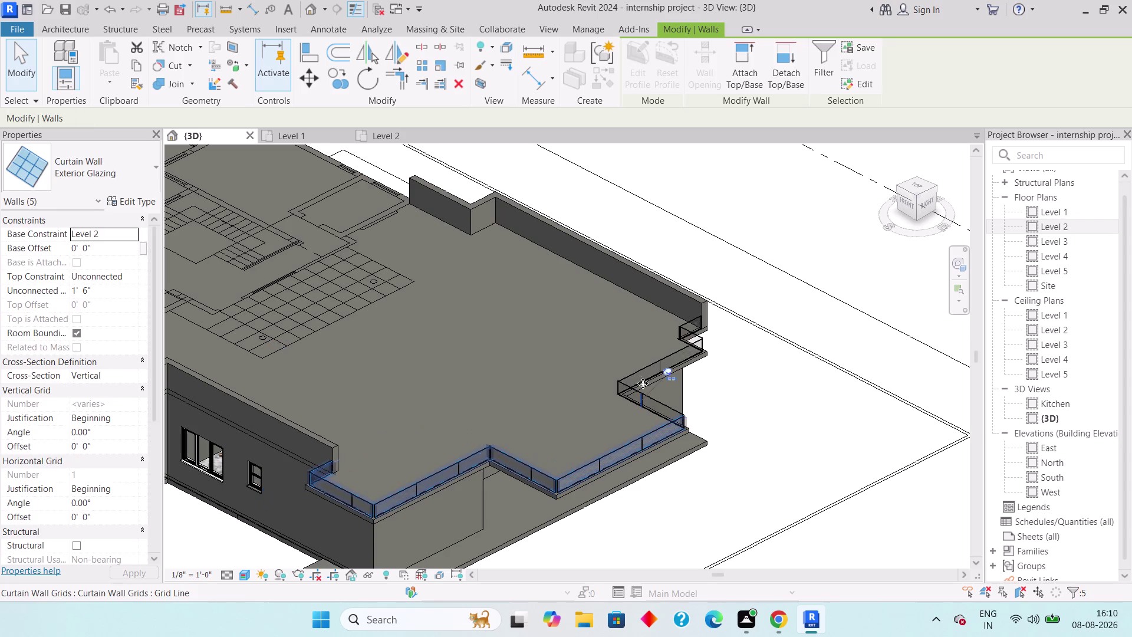
click(646, 360)
scroll(up, 3)
click(684, 333)
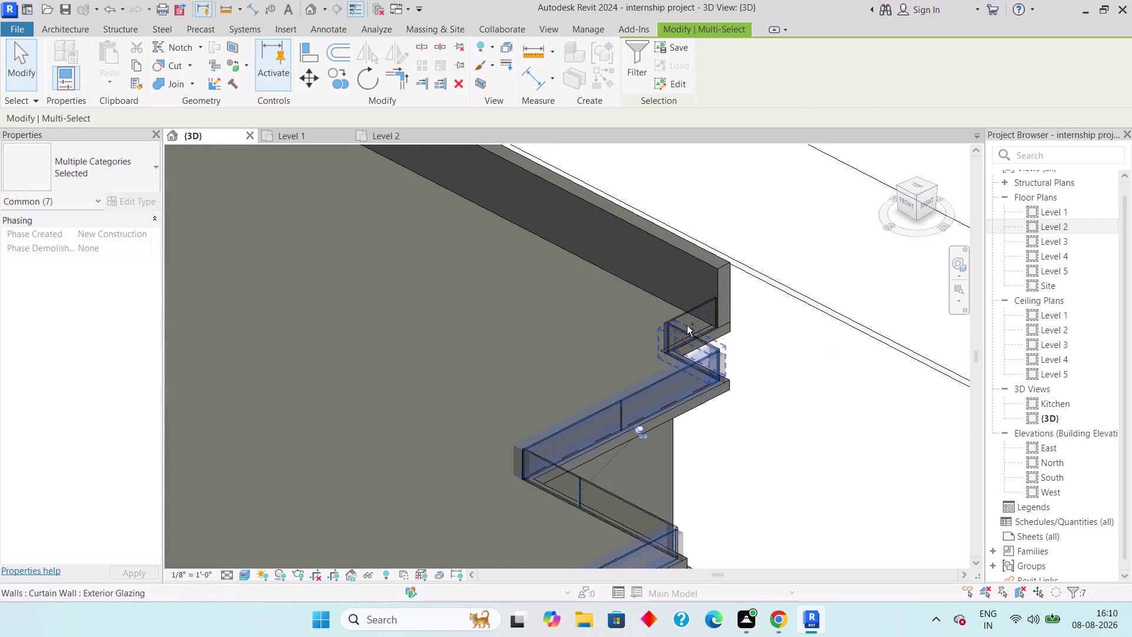
click(694, 302)
scroll(down, 3)
middle_drag(522, 394, 872, 221)
scroll(down, 3)
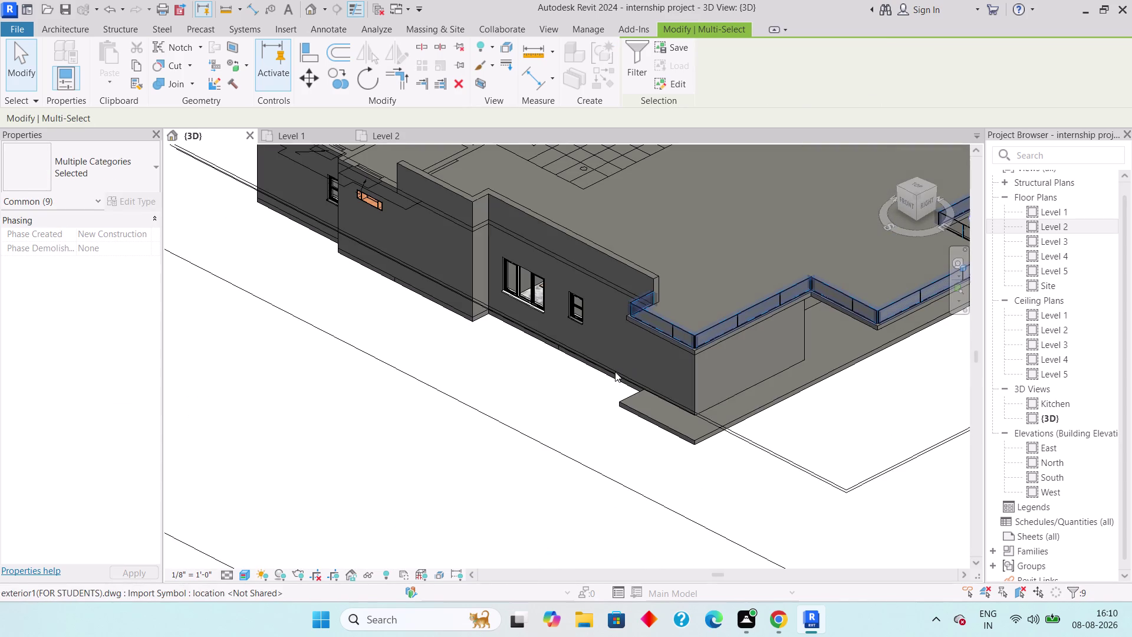
scroll(down, 3)
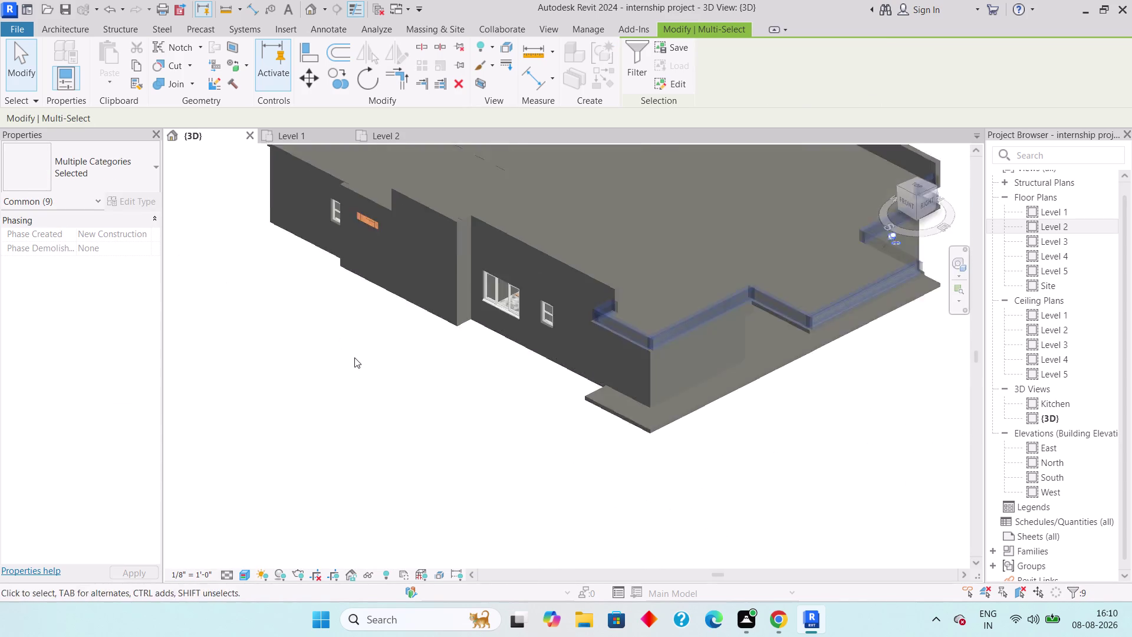
scroll(down, 3)
middle_drag(366, 356, 171, 456)
Clear the selection, retry picking glass parapet pieces, then clear again.
key(Escape)
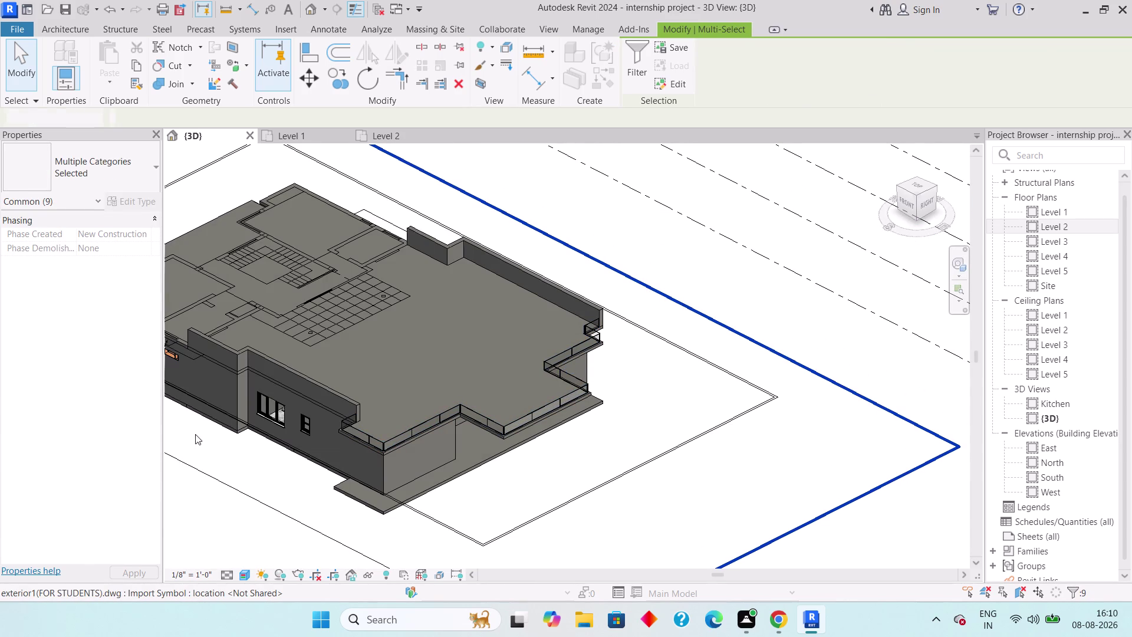
key(Escape)
key(Escape)
click(349, 421)
scroll(up, 3)
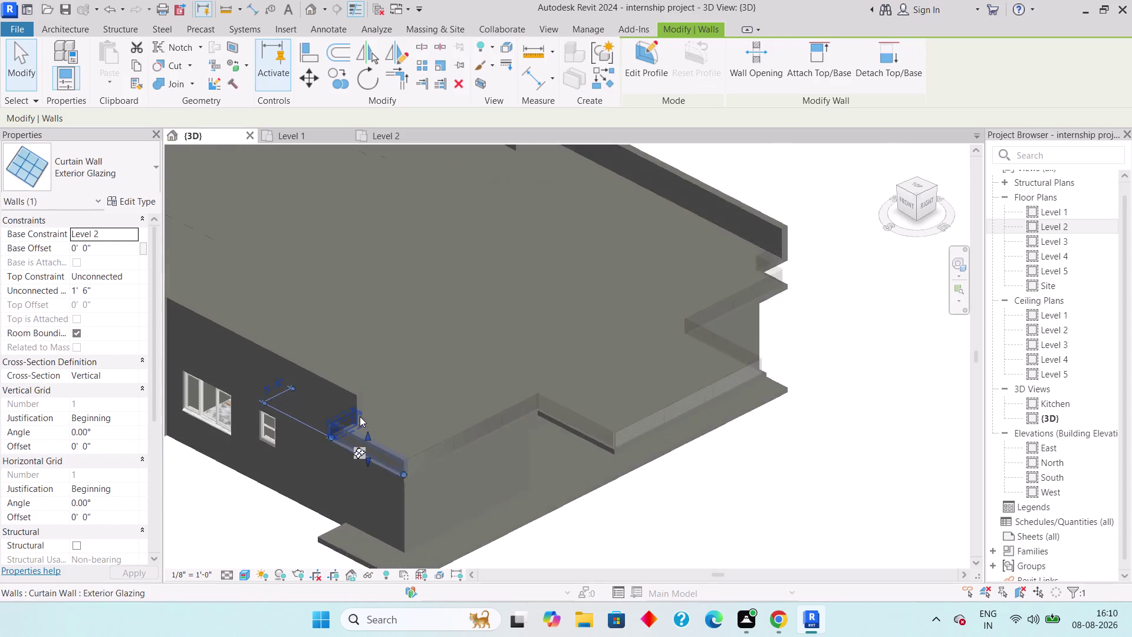
scroll(up, 3)
click(327, 420)
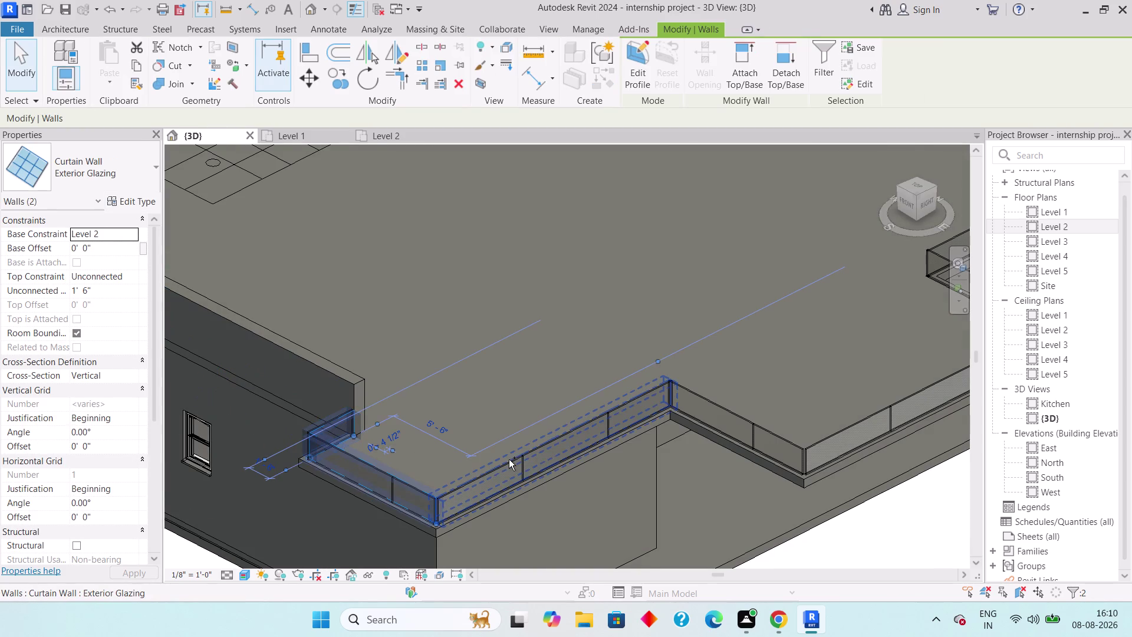
click(508, 459)
middle_drag(669, 465, 361, 495)
scroll(down, 3)
middle_drag(562, 469, 404, 463)
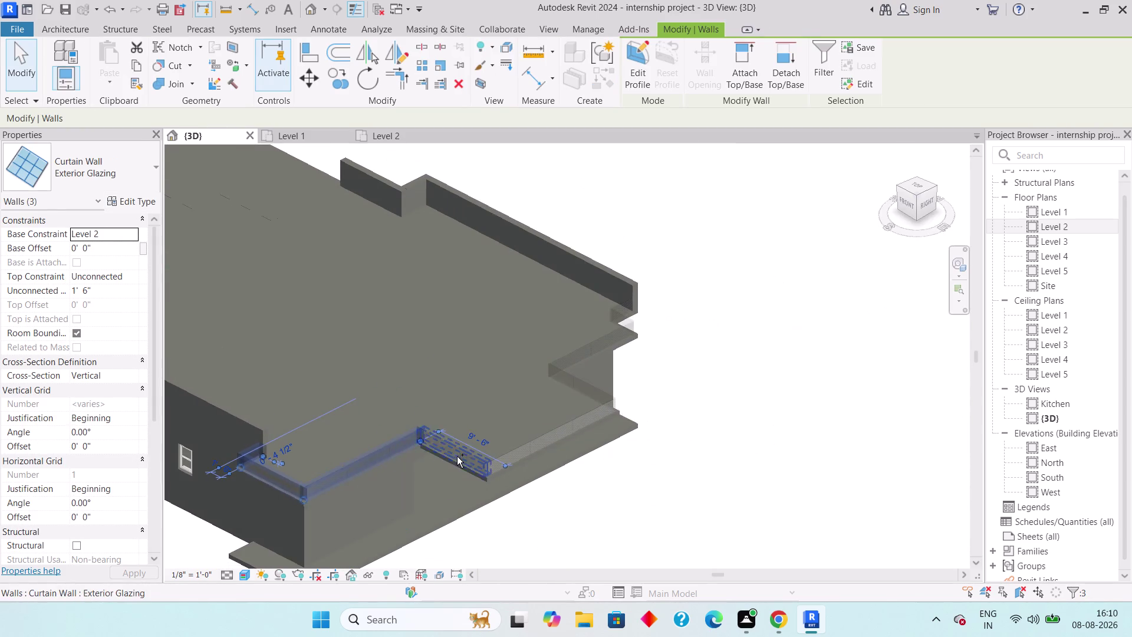
click(462, 451)
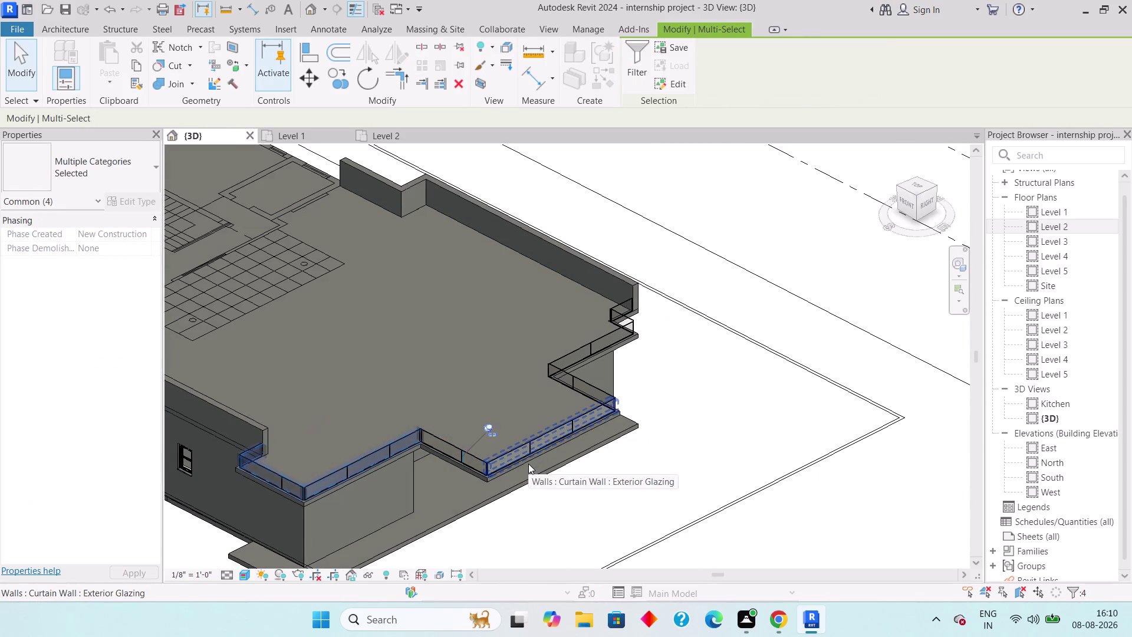
scroll(up, 3)
key(Escape)
key(Escape)
key(Escape)
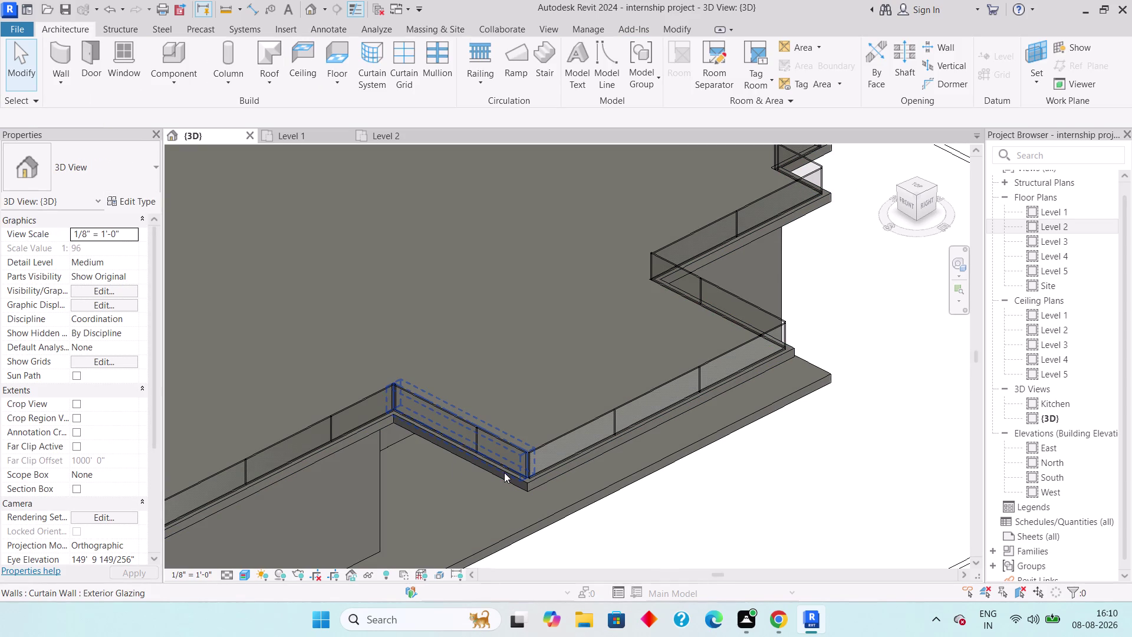
Starting by the house wall, select the first five glass parapet pieces.
scroll(down, 3)
middle_drag(480, 452, 555, 454)
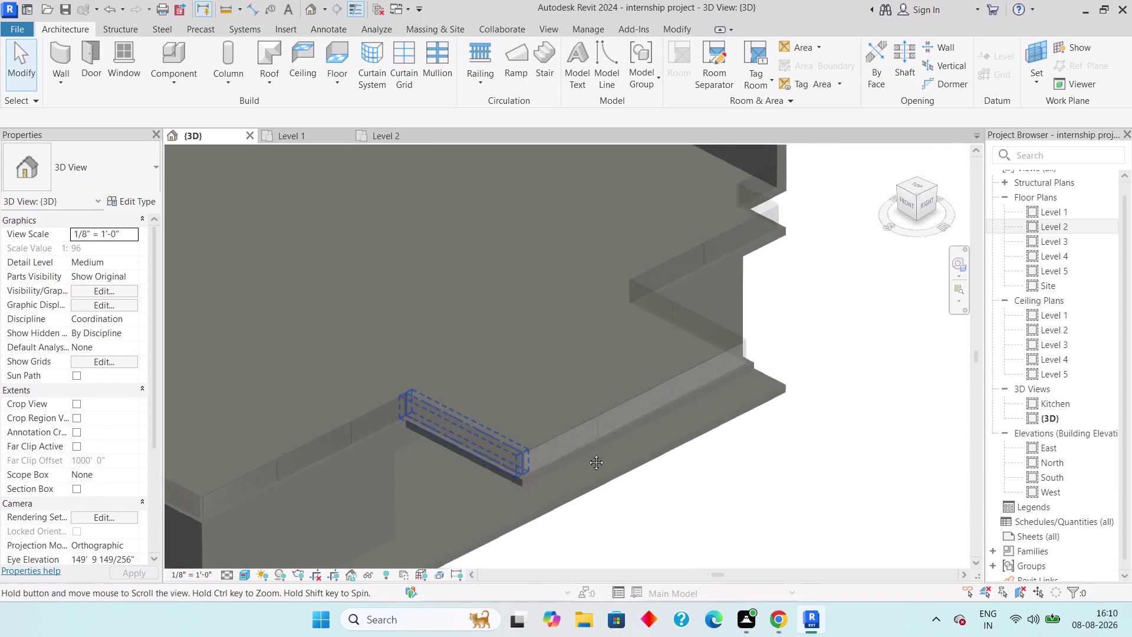
middle_drag(555, 455, 1002, 453)
click(633, 433)
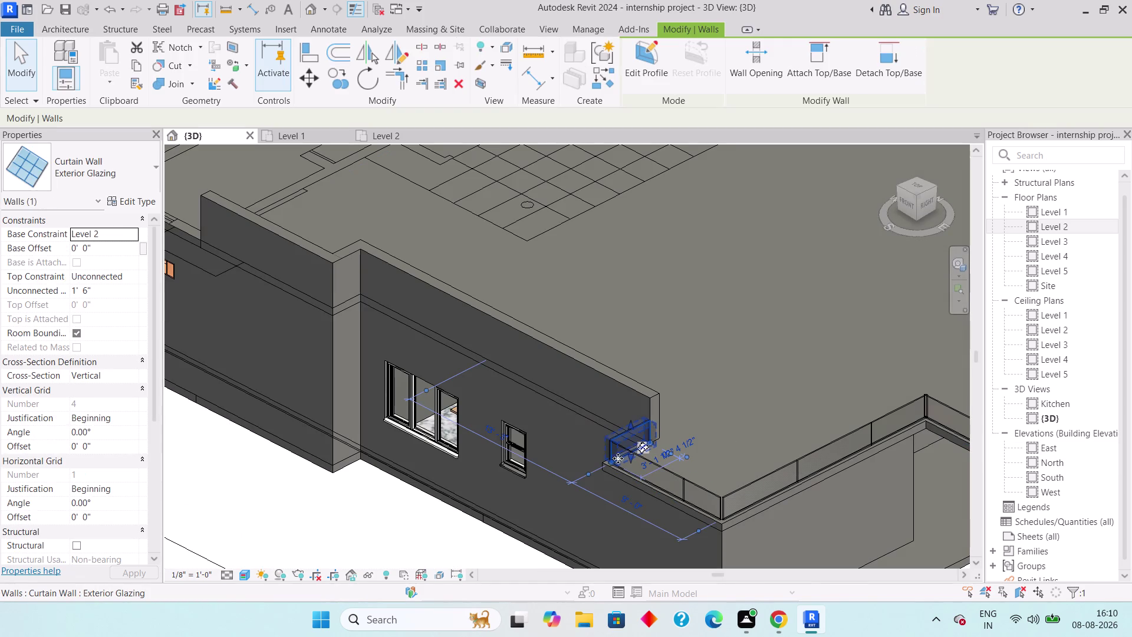
click(693, 483)
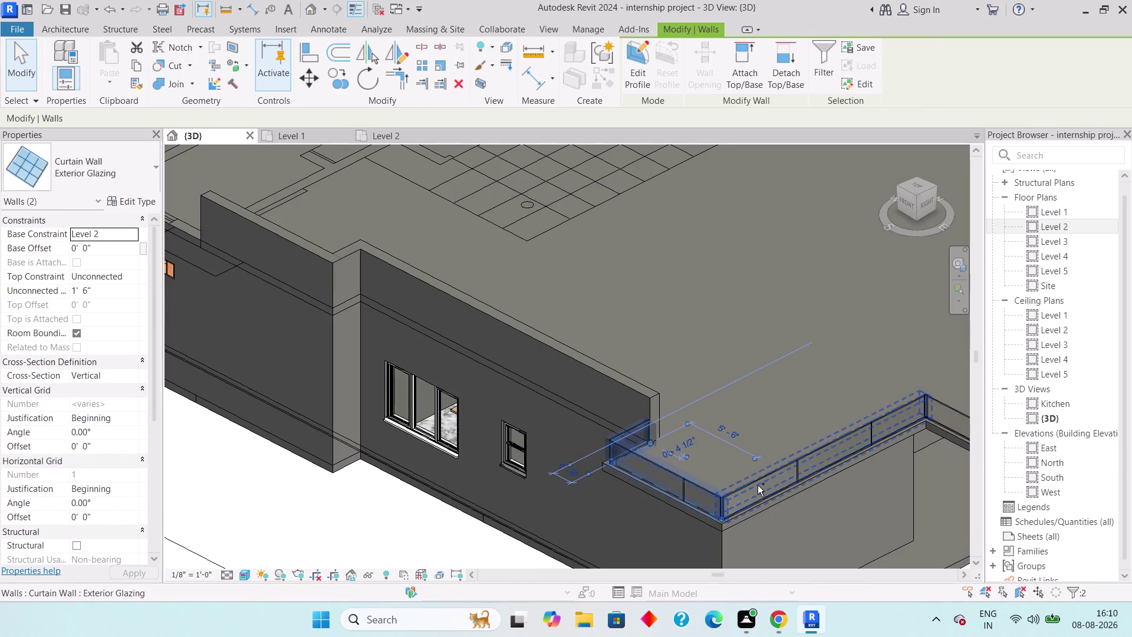
click(758, 485)
middle_drag(791, 488, 432, 513)
click(769, 430)
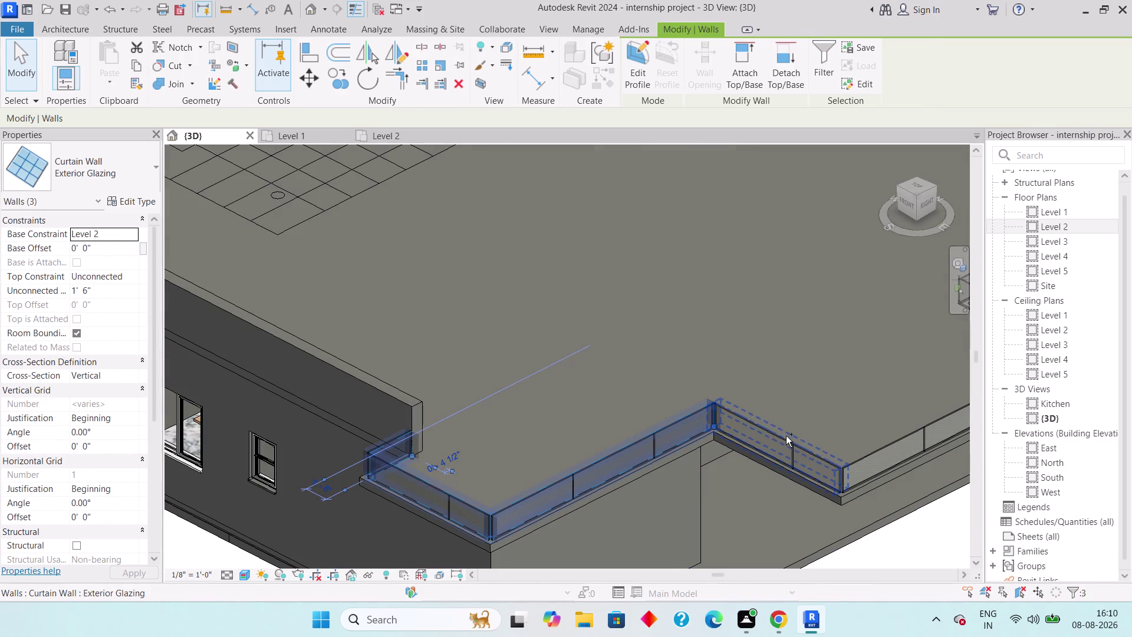
click(875, 451)
Add the last four parapet pieces toward the far terrace end.
middle_drag(876, 451, 320, 549)
scroll(down, 3)
scroll(down, 3)
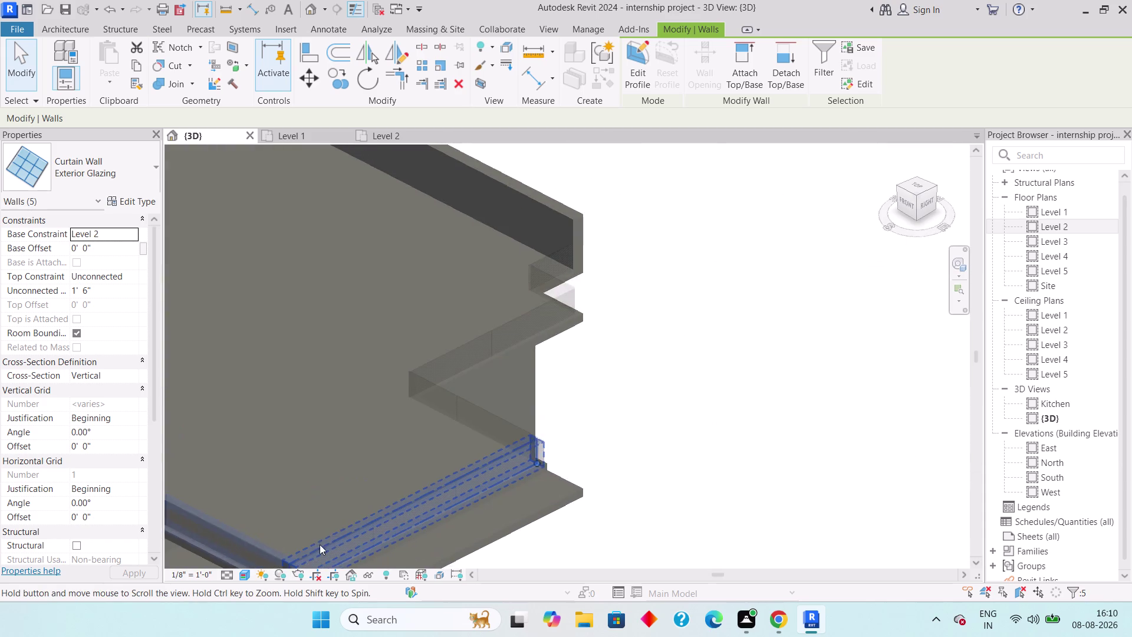
click(434, 401)
click(448, 417)
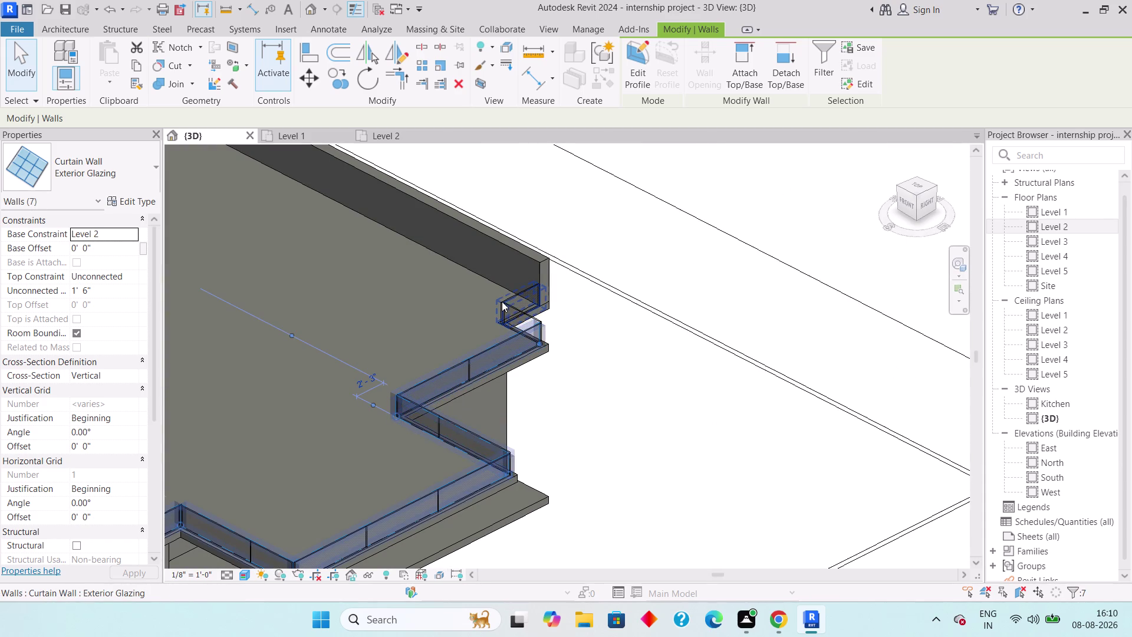
click(509, 302)
click(523, 288)
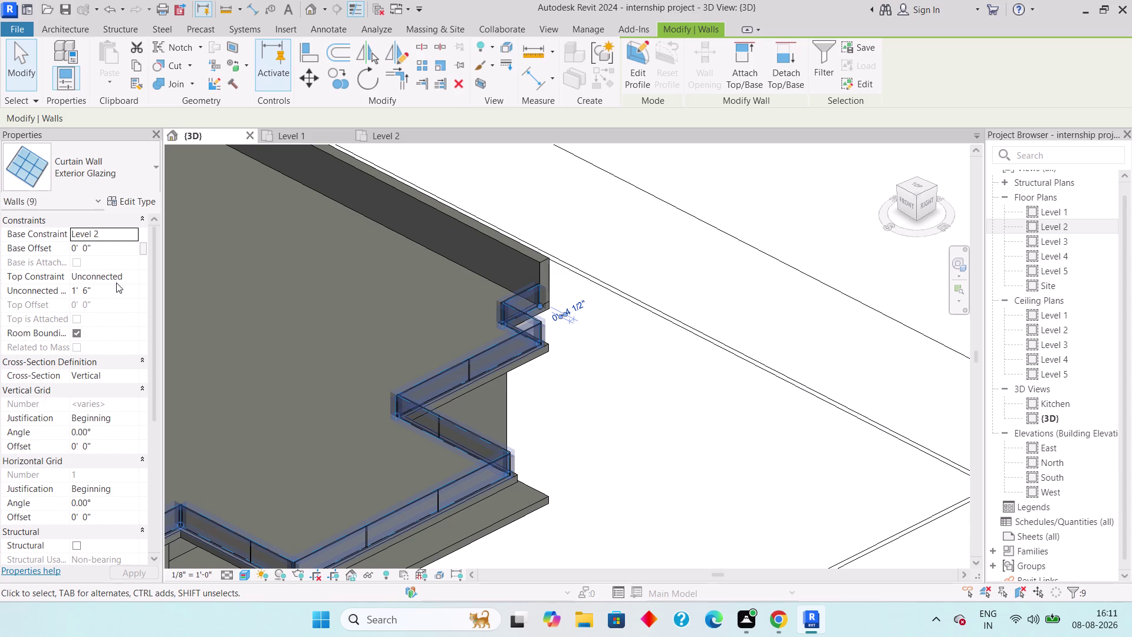
Give the selected glass walls a 1' 6" Base Offset, check them, and deselect.
click(105, 246)
text(1)
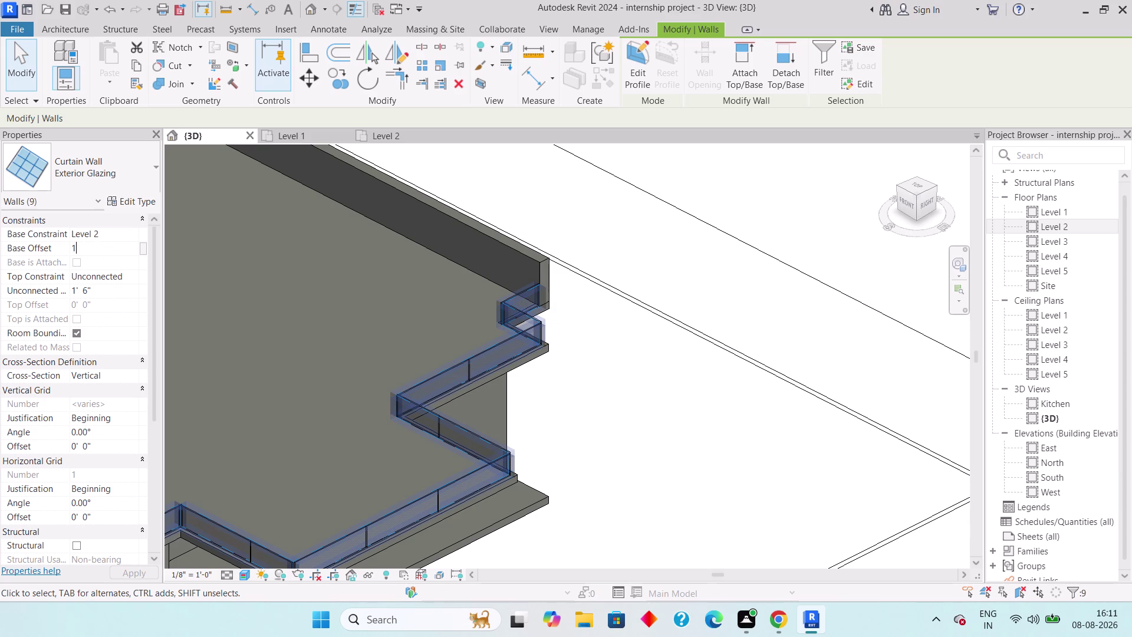
text('6)
key(shift+quotedbl)
key(Return)
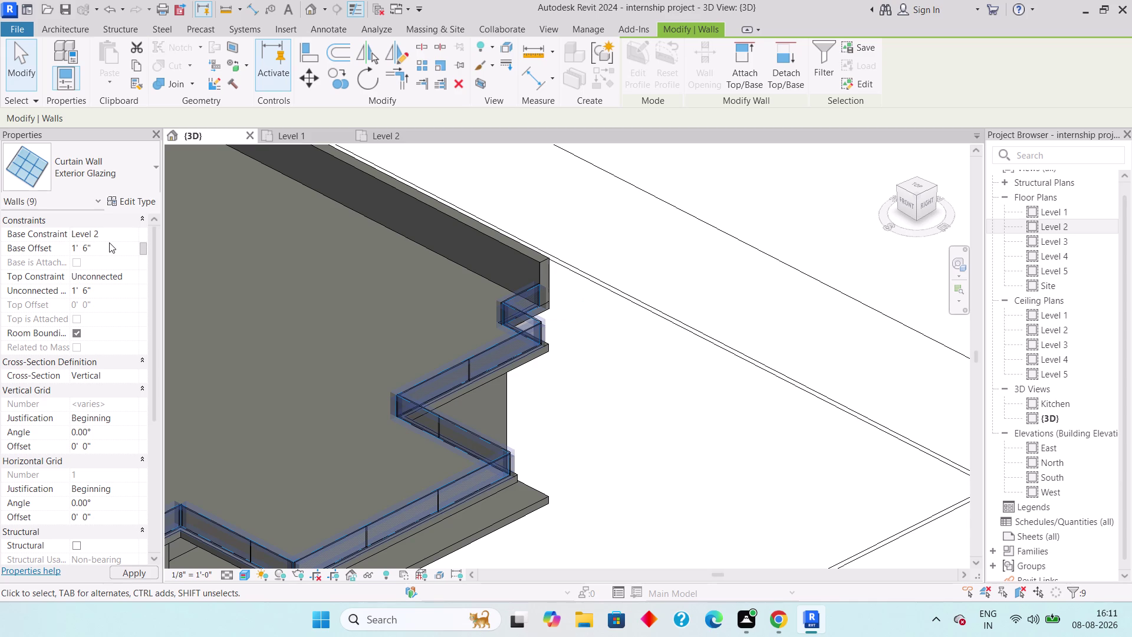
scroll(down, 3)
middle_drag(498, 454, 676, 407)
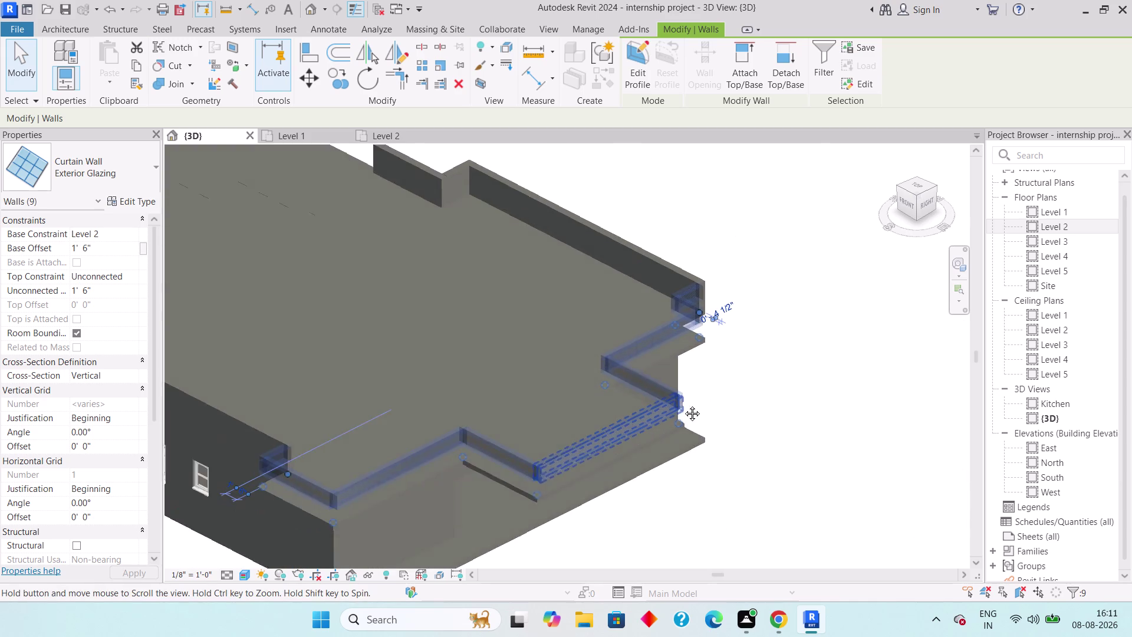
middle_drag(675, 407, 729, 387)
key(Escape)
scroll(down, 3)
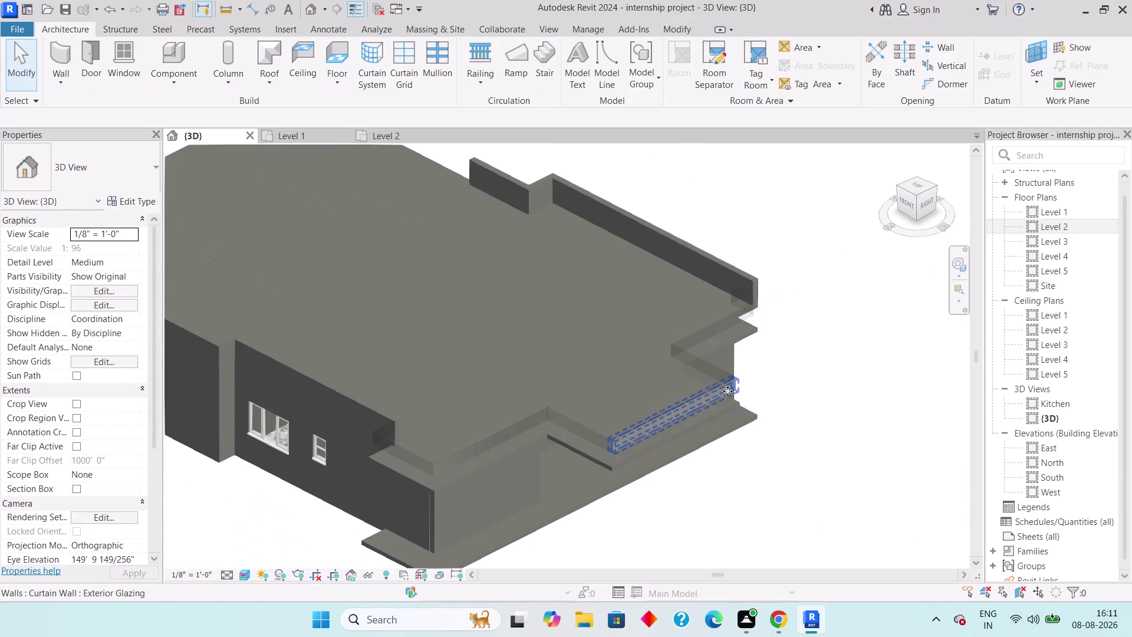
click(70, 79)
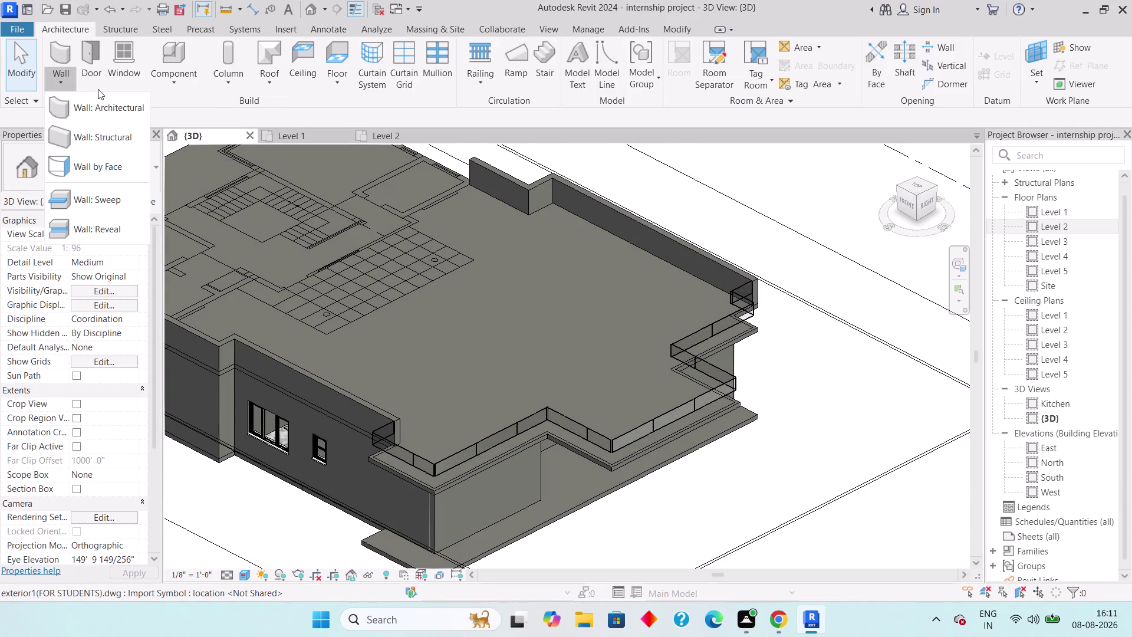
Start an architectural wall of type Basic Wall Generic - 4.5" and switch to the Level 2 plan.
click(109, 103)
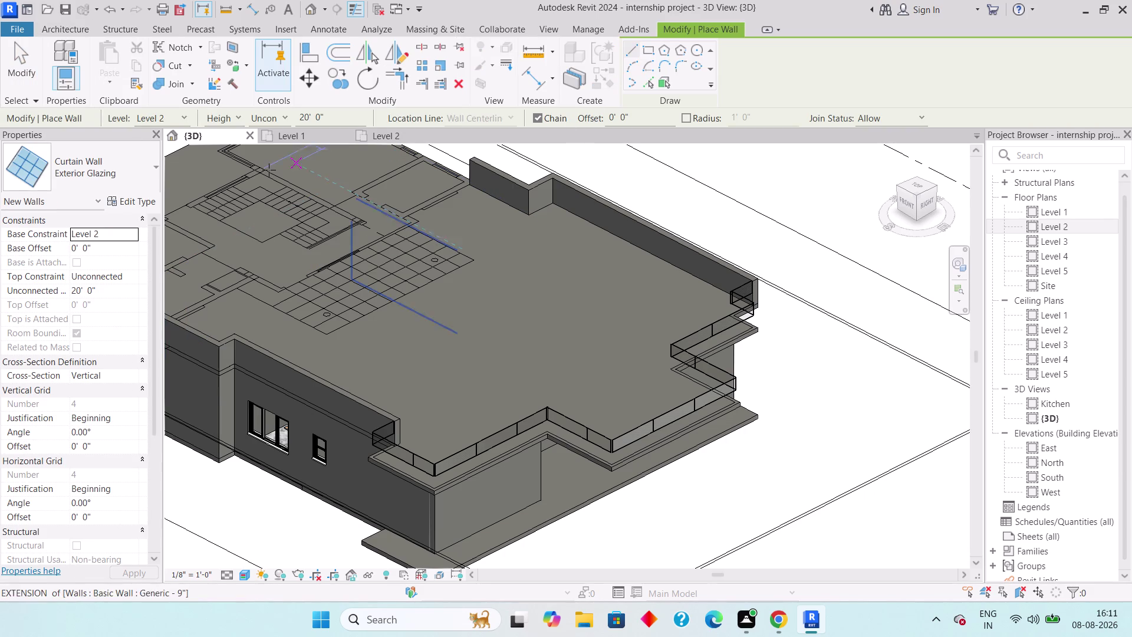
click(129, 169)
scroll(down, 3)
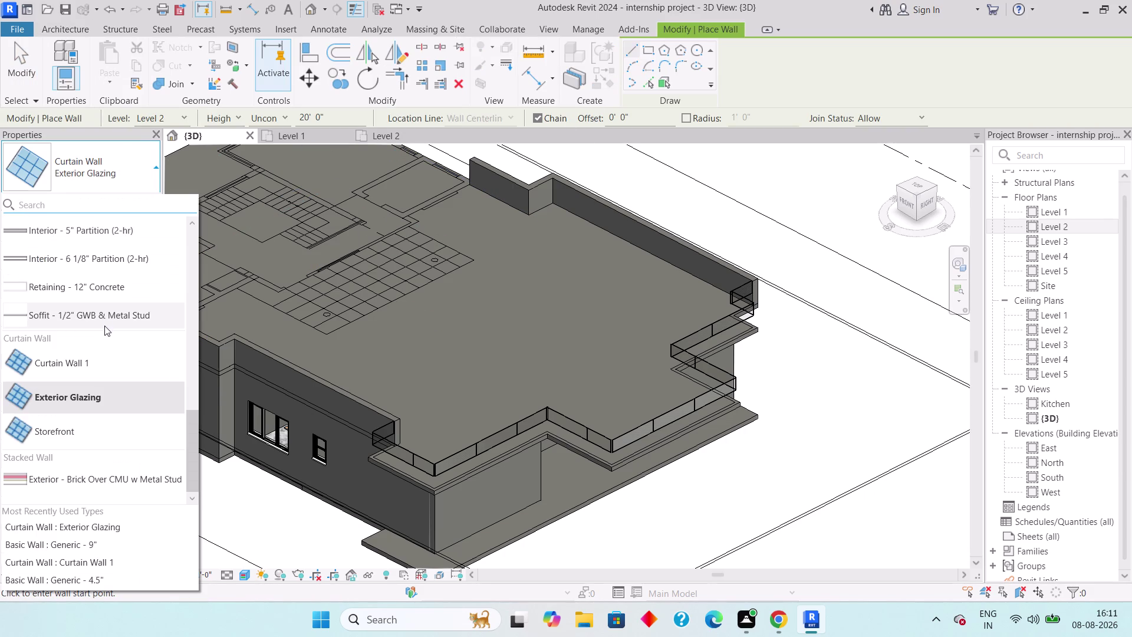
scroll(up, 3)
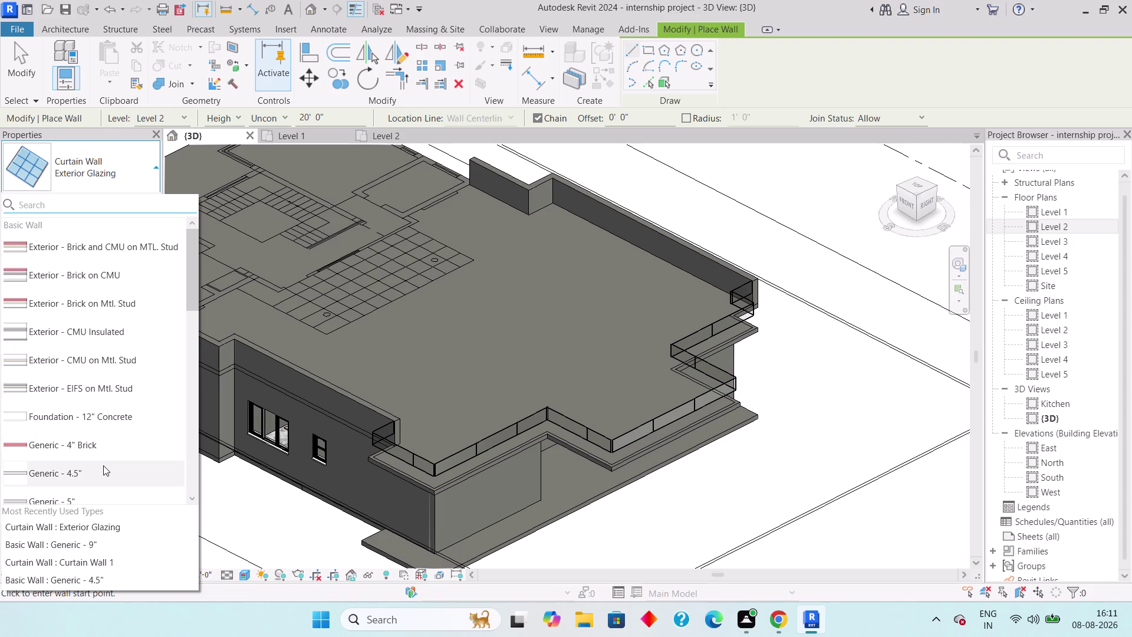
click(104, 465)
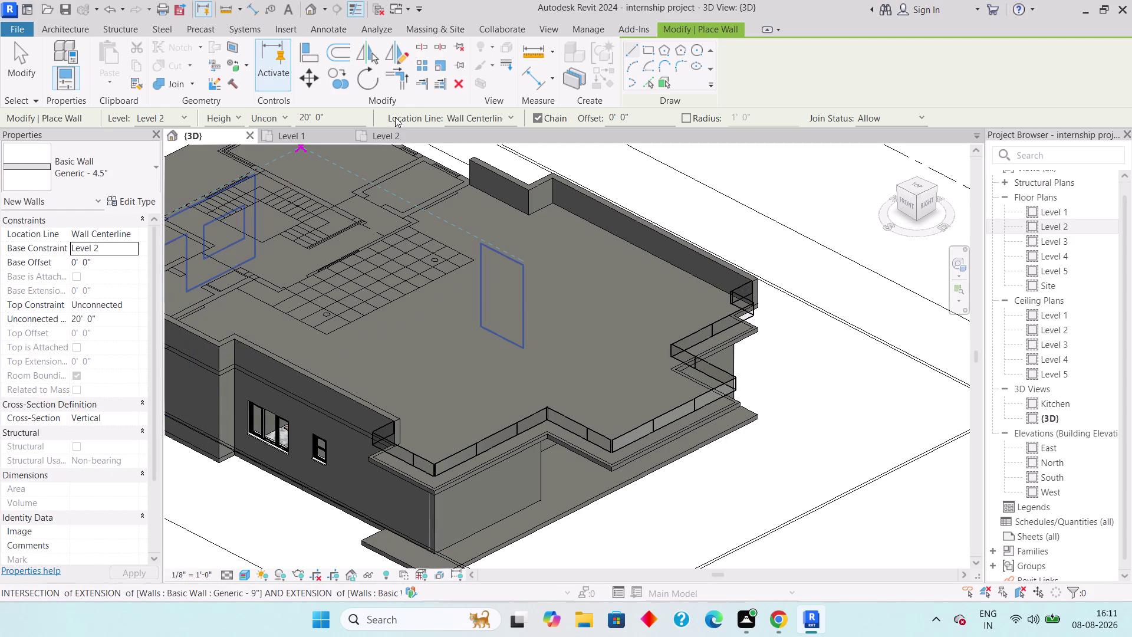
click(396, 141)
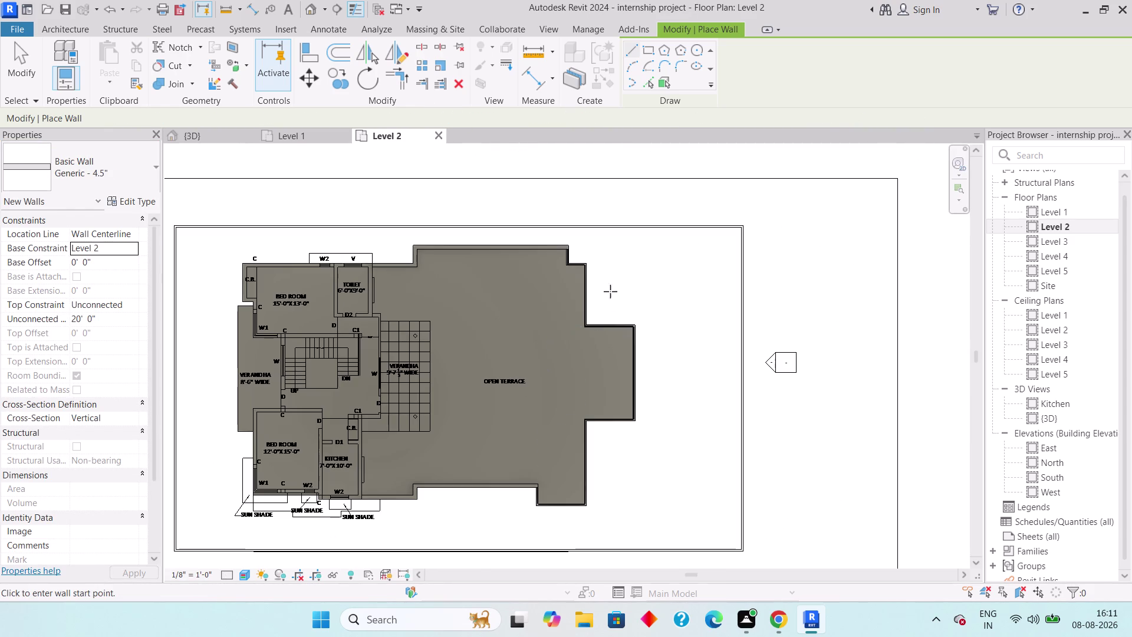
Start a Generic - 4.5" wall at the terrace corner, flip it repeatedly, then cancel it.
scroll(up, 3)
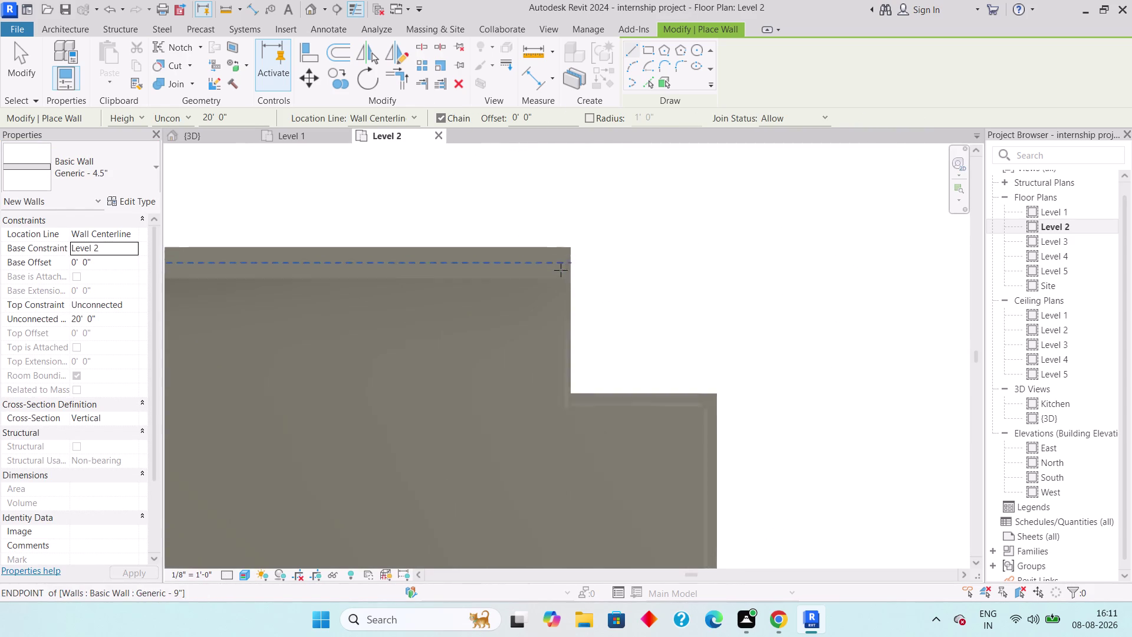
scroll(up, 3)
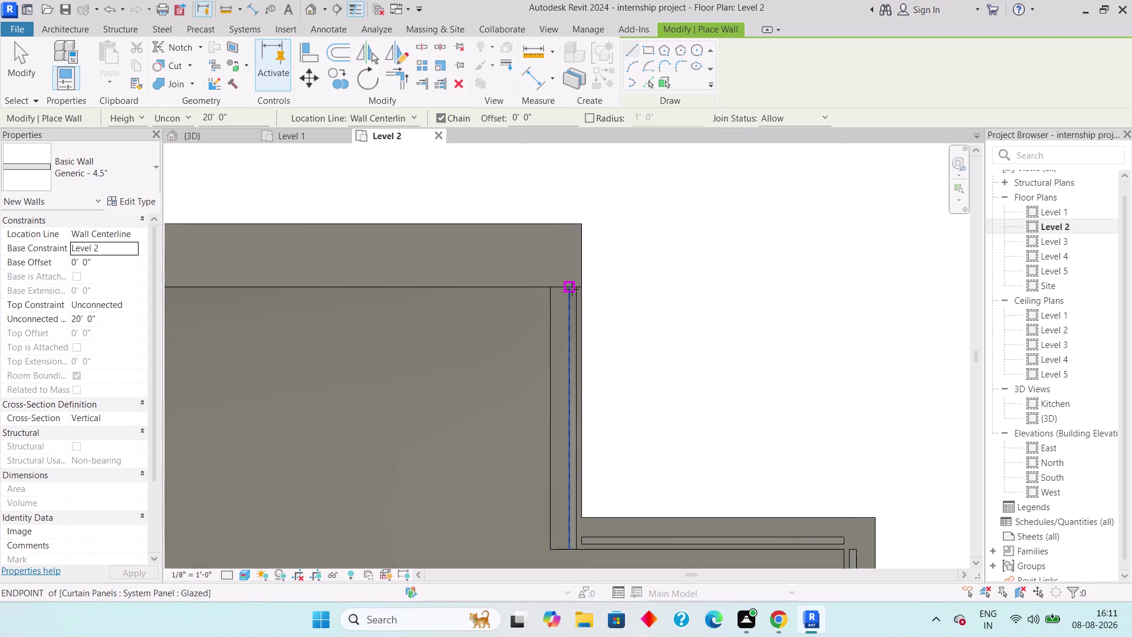
click(583, 291)
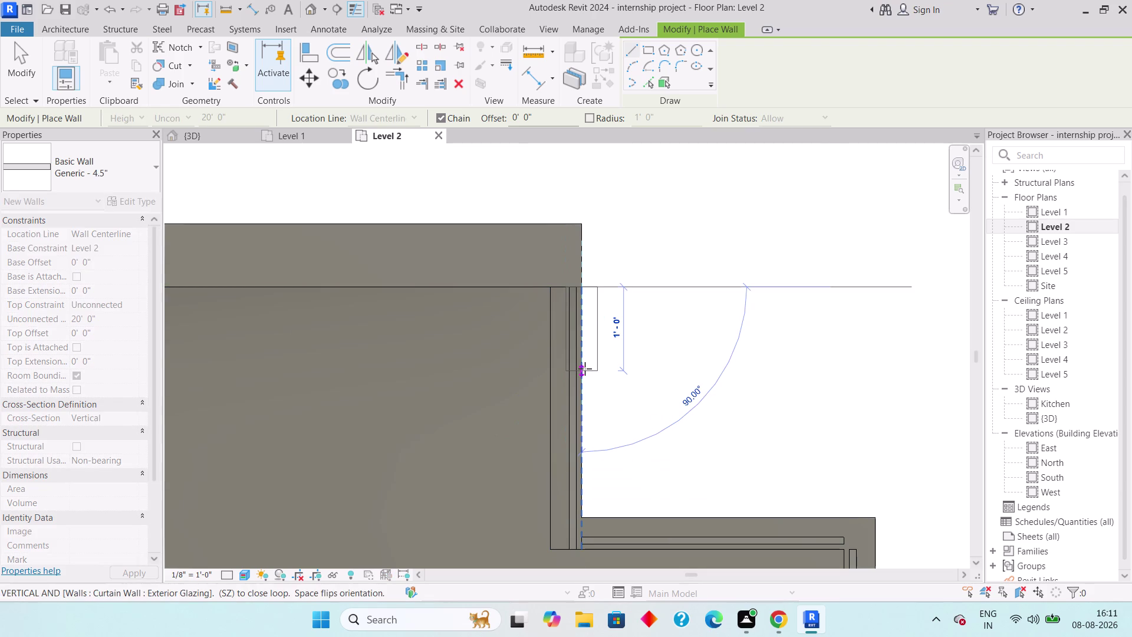
key(space)
key(space)
key(space)
key(space)
key(space)
key(space)
key(space)
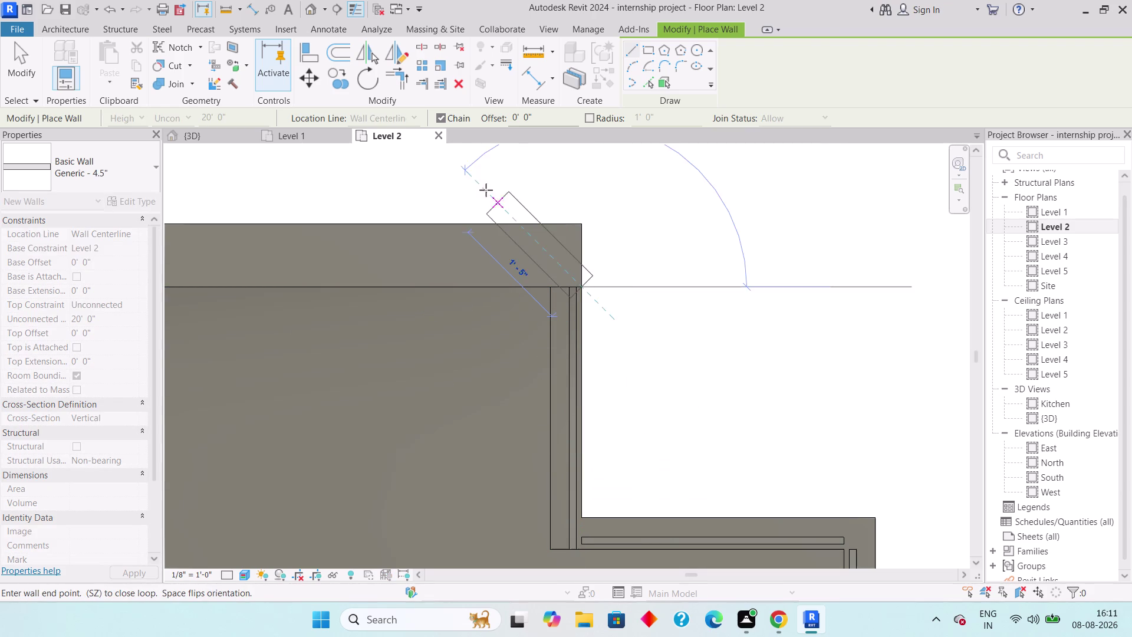
key(Escape)
Set the wall location line to Finish Face: Interior.
click(397, 118)
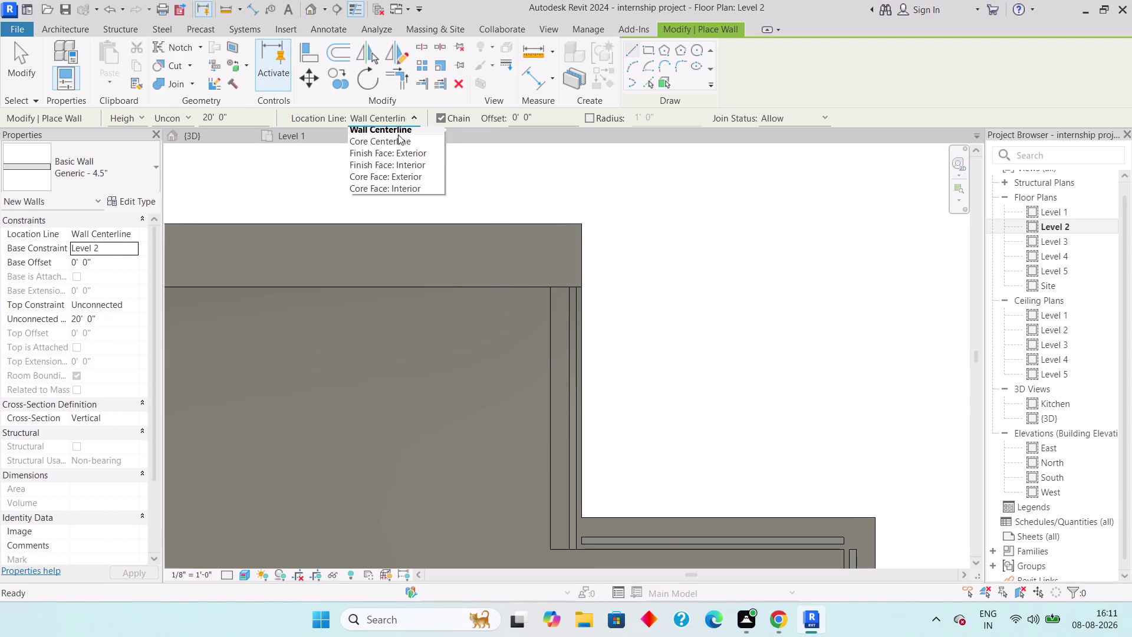
click(400, 166)
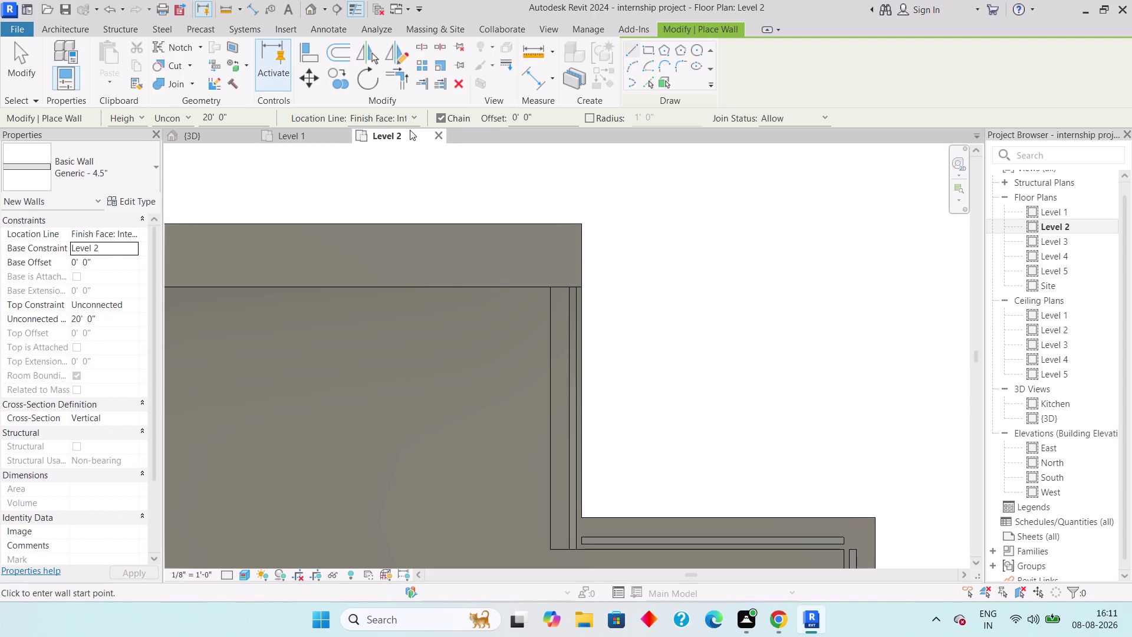
click(411, 110)
click(416, 156)
Begin the wall chain at the terrace corner and trace the first floor-edge corners.
click(579, 287)
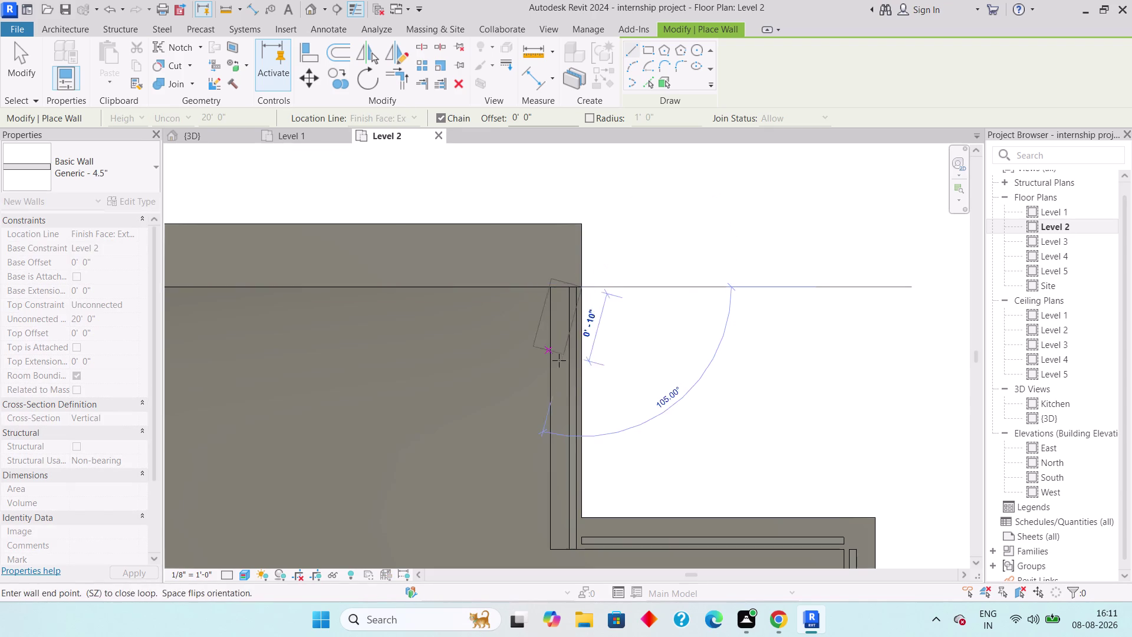
middle_drag(585, 488, 544, 341)
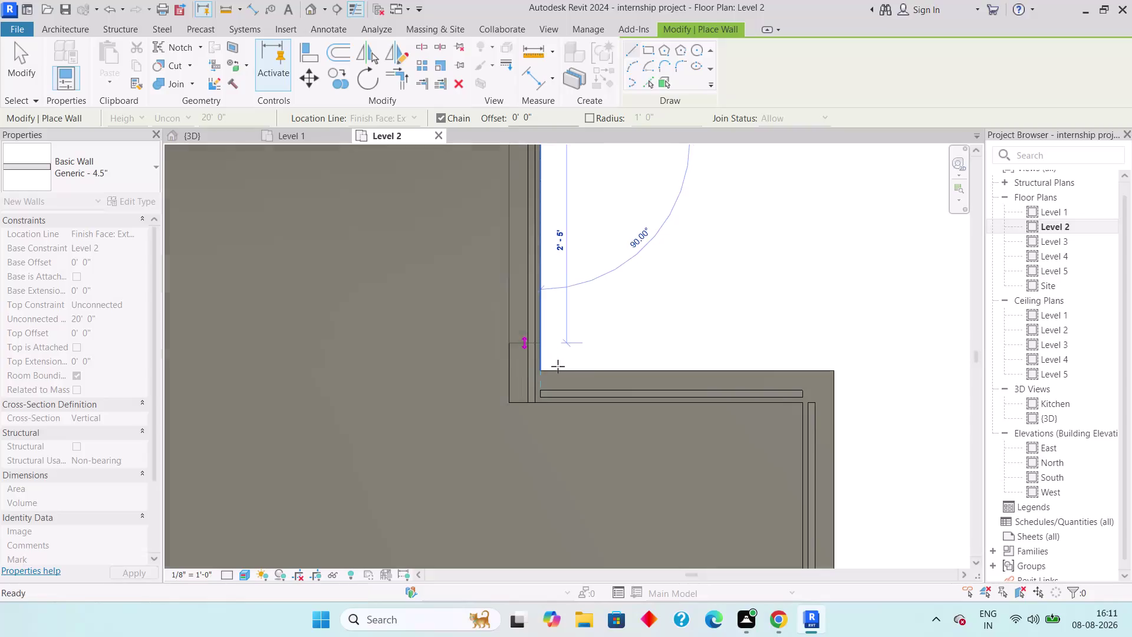
click(544, 373)
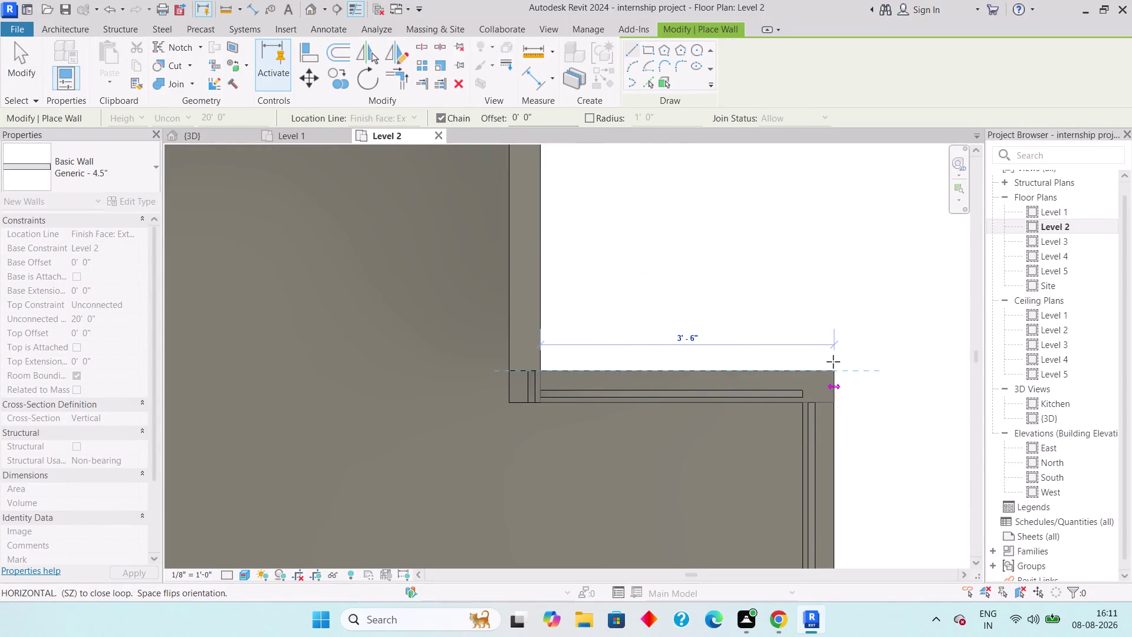
click(831, 377)
middle_drag(817, 461, 705, 205)
scroll(down, 3)
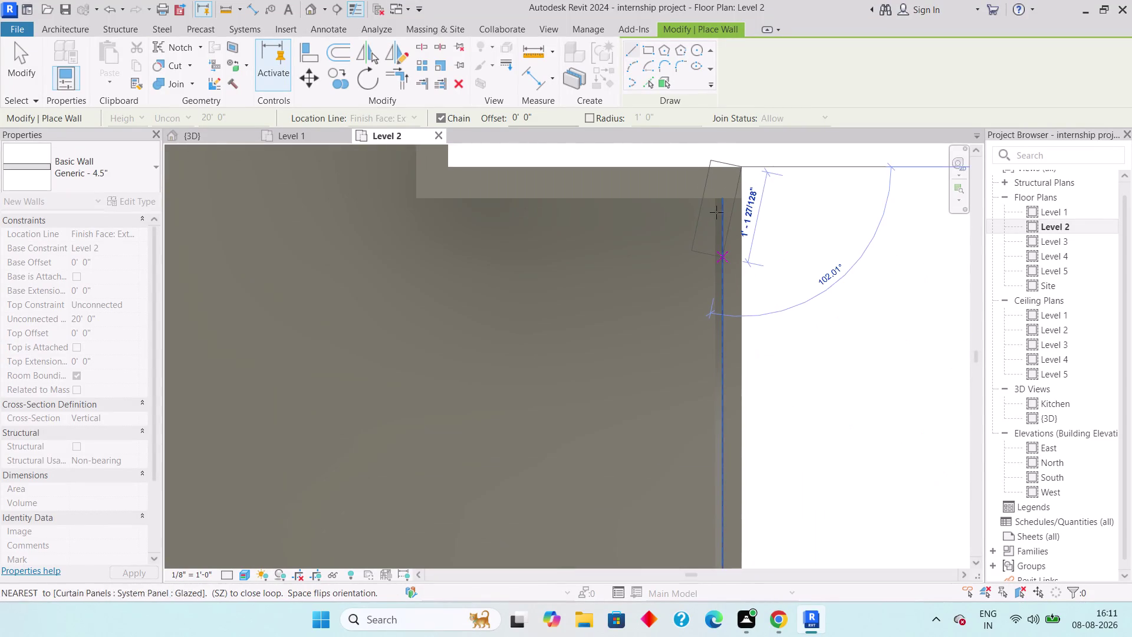
middle_drag(738, 400, 642, 154)
scroll(down, 3)
middle_drag(659, 375, 590, 31)
scroll(down, 3)
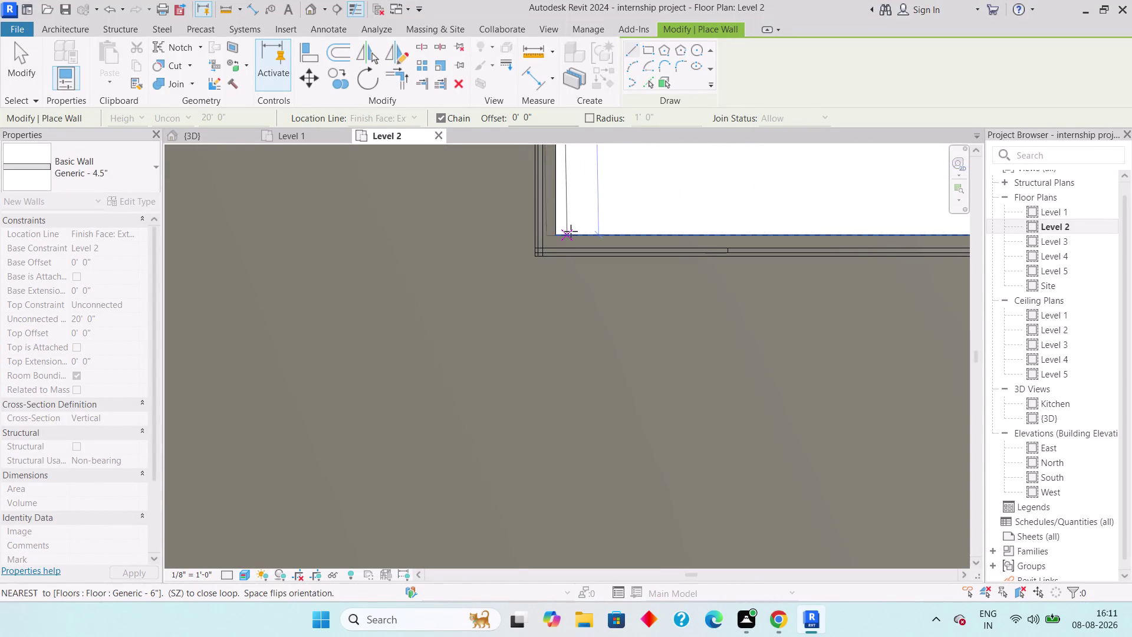
click(566, 237)
Continue the wall along the slab edge to the next corners.
middle_drag(701, 245, 286, 258)
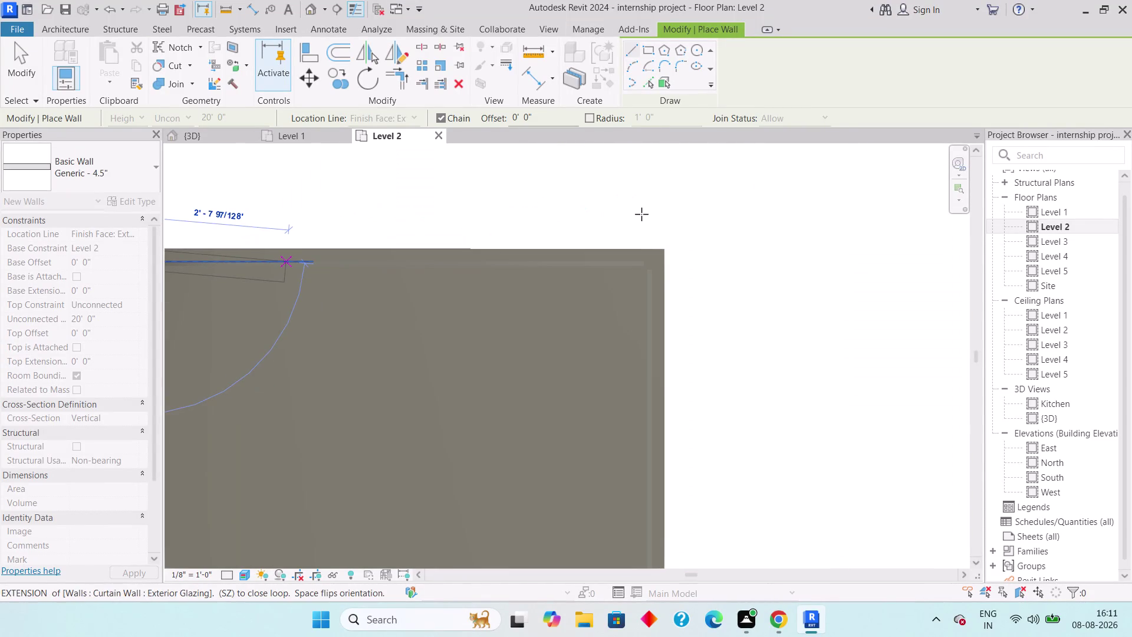
click(668, 253)
middle_drag(640, 268, 586, 88)
scroll(down, 3)
scroll(down, 3)
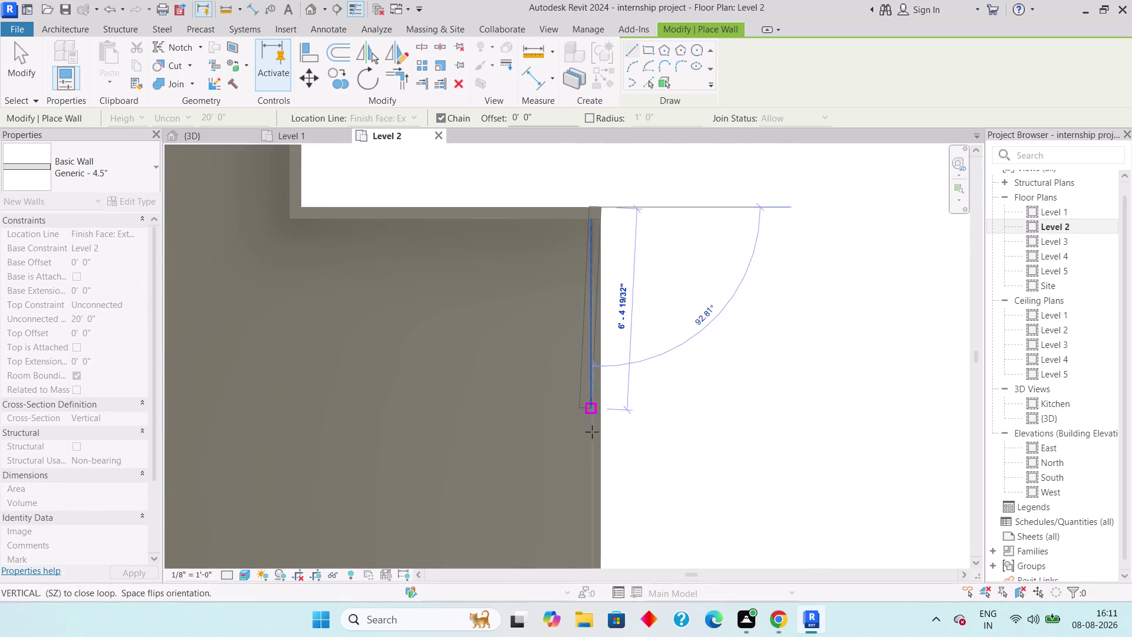
middle_drag(593, 432, 569, 305)
scroll(up, 3)
middle_drag(585, 486, 573, 370)
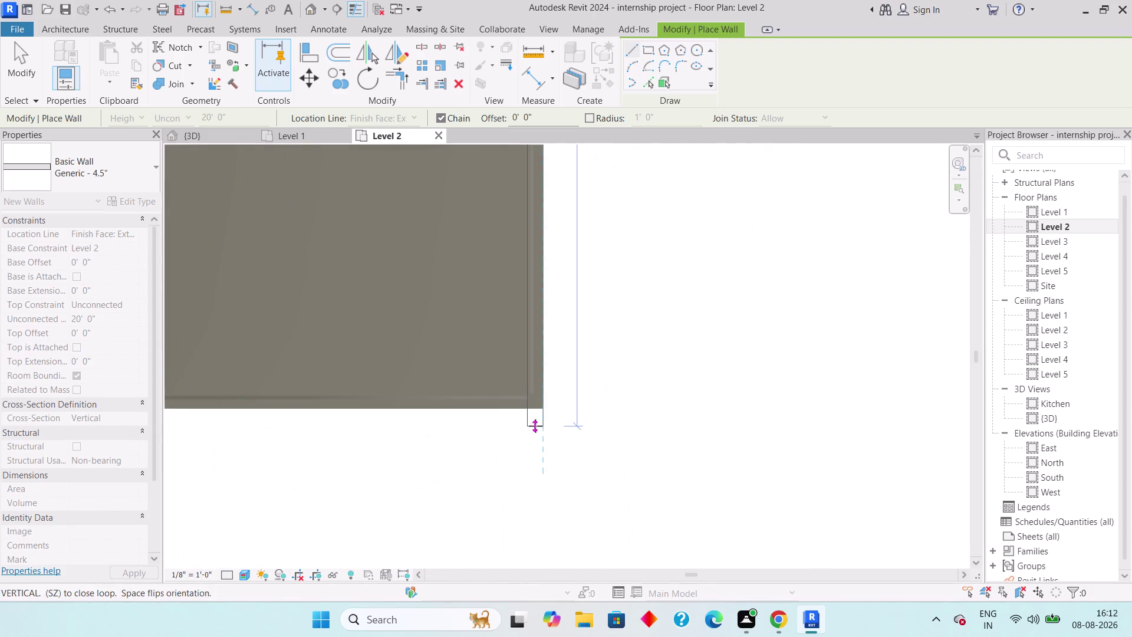
click(540, 410)
Extend the wall chain through the remaining corners of that floor edge.
middle_drag(406, 437, 732, 385)
scroll(down, 3)
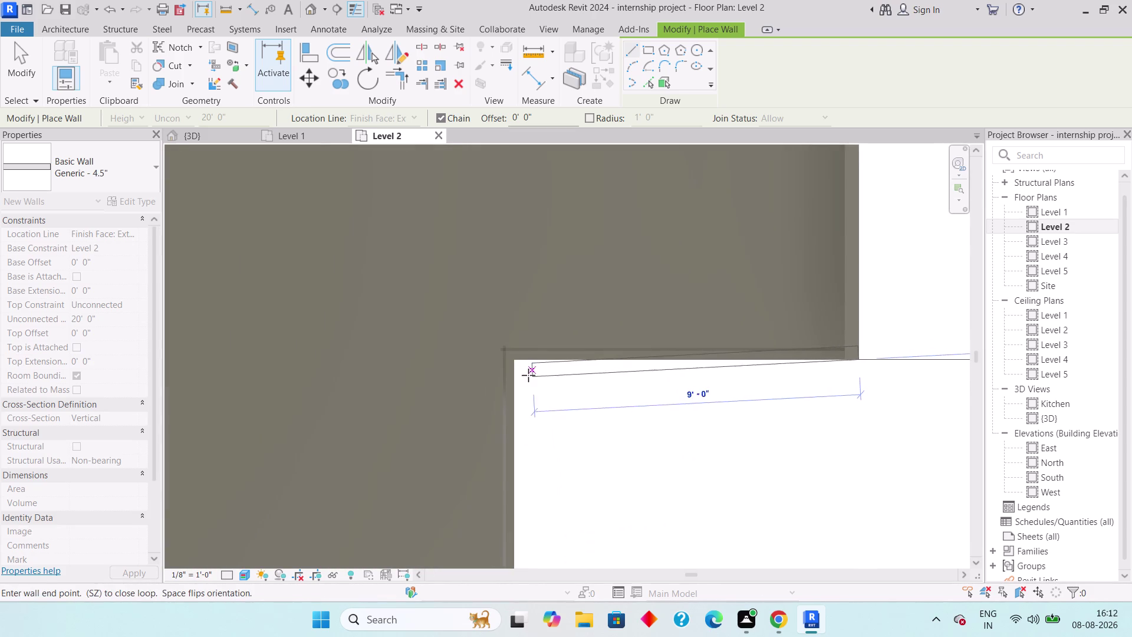
click(513, 363)
middle_drag(516, 436, 520, 234)
scroll(down, 3)
middle_drag(548, 463, 516, 322)
scroll(down, 3)
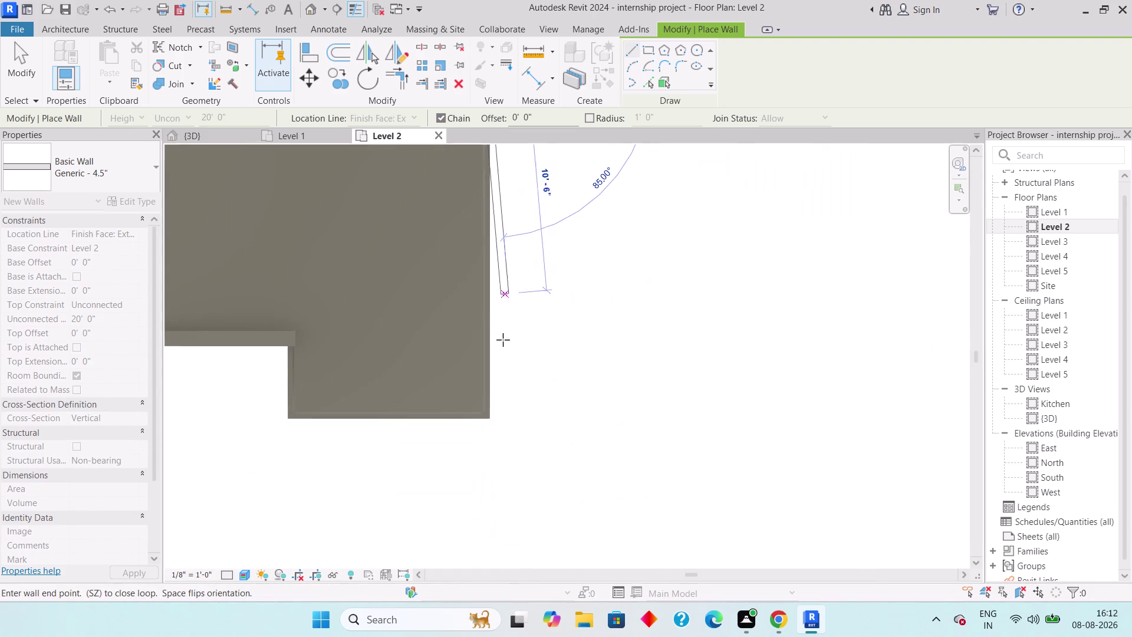
scroll(up, 3)
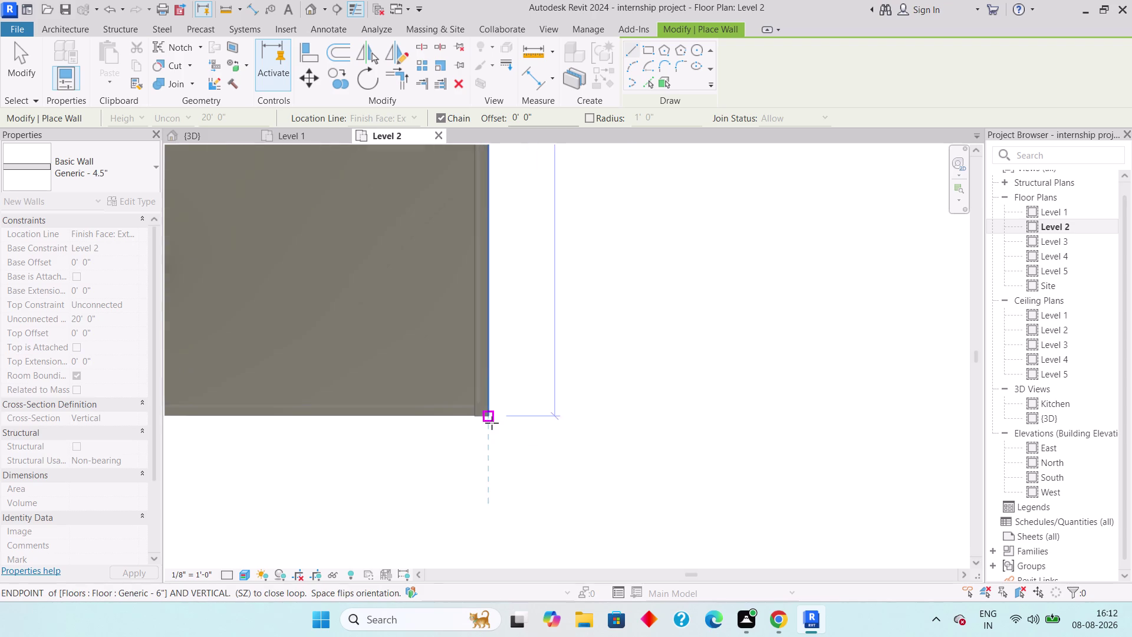
scroll(up, 3)
click(491, 423)
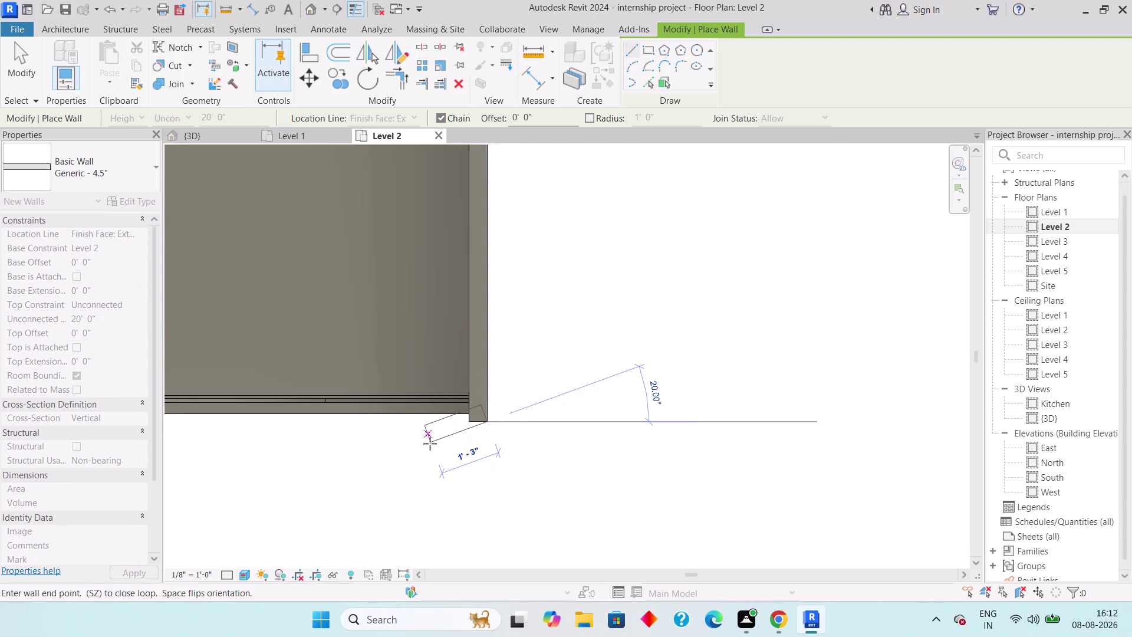
Undo the last two wall points and start a new wall at another floor corner.
key(ctrl+z)
key(ctrl+z)
middle_drag(509, 337, 525, 482)
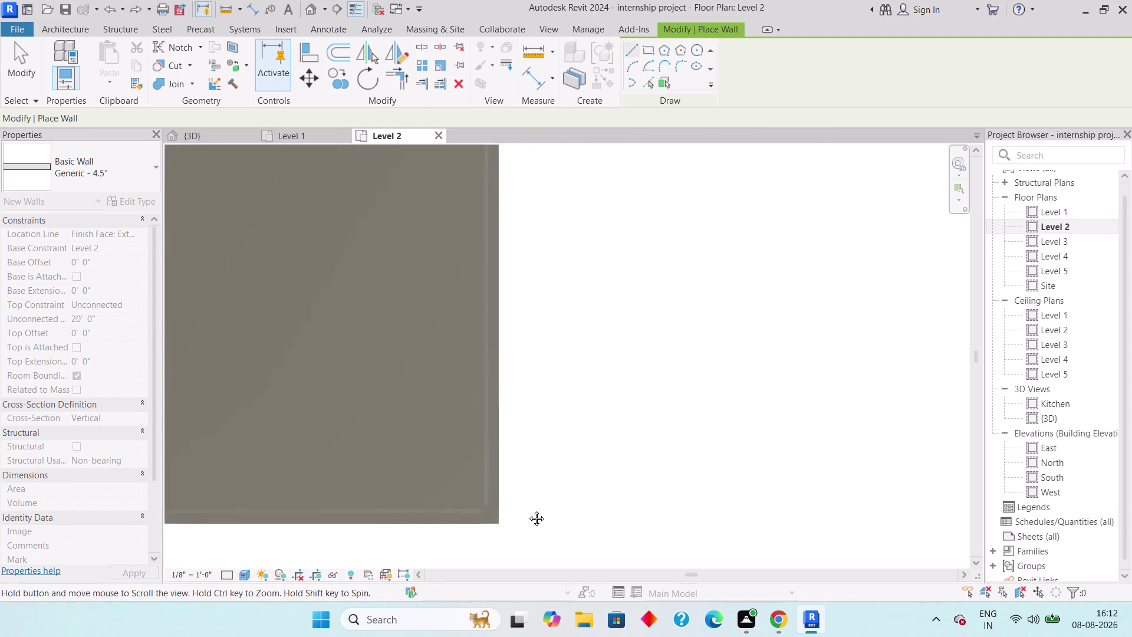
middle_drag(525, 481, 527, 513)
scroll(down, 3)
middle_drag(484, 262, 505, 416)
scroll(up, 3)
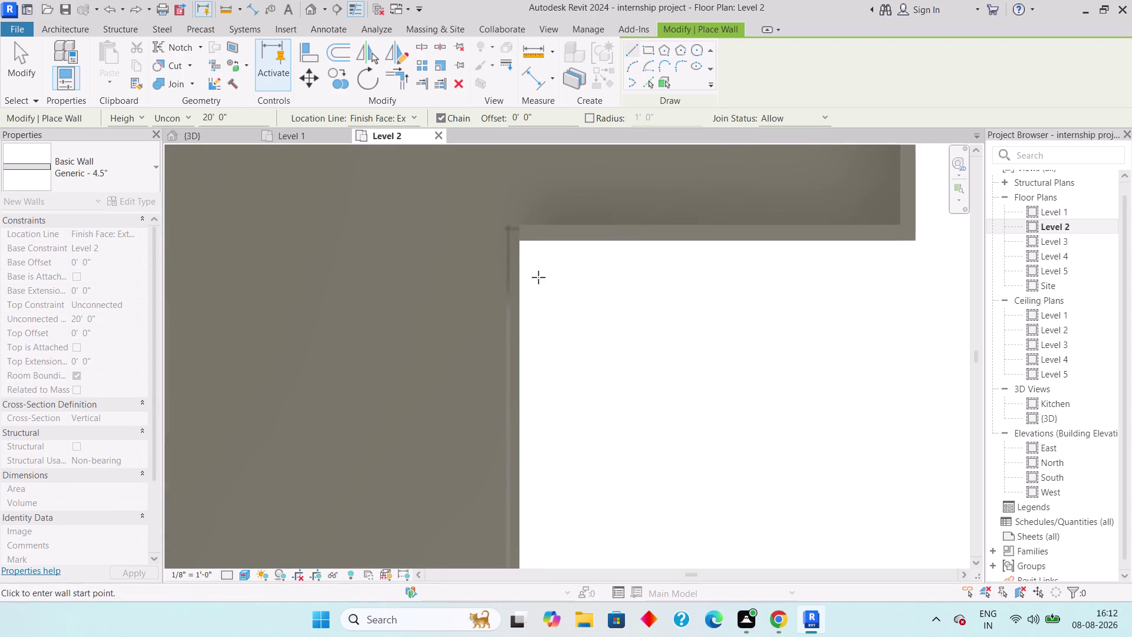
click(520, 237)
Trace the new wall along the floor edge to its final corner and end wall placement.
middle_drag(520, 416, 503, 305)
scroll(down, 3)
middle_drag(513, 461, 472, 277)
scroll(down, 3)
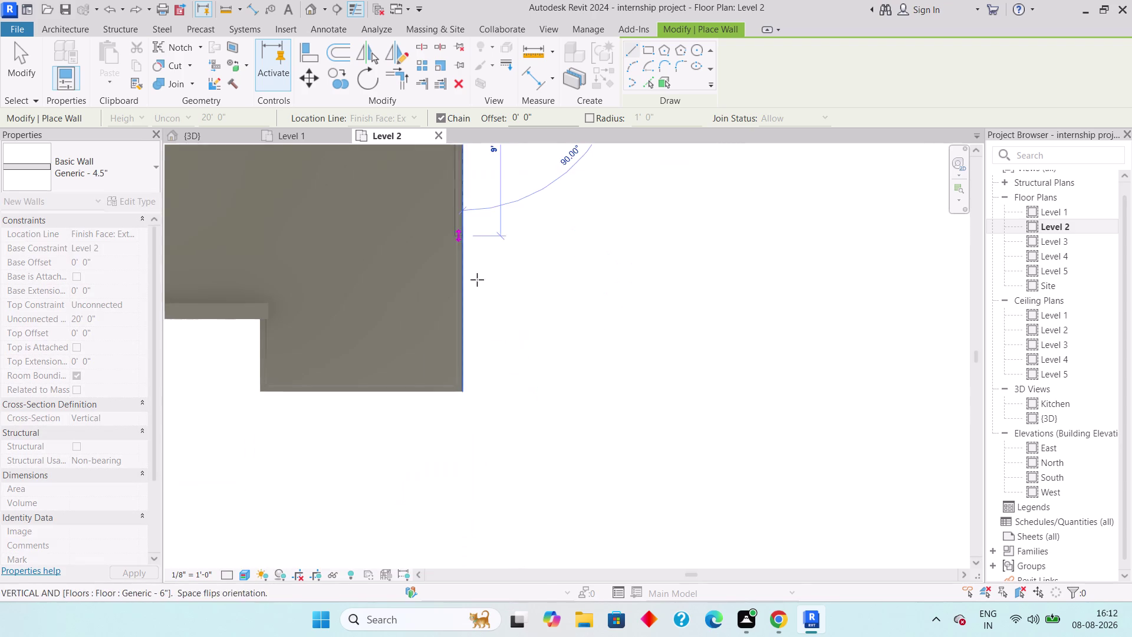
scroll(up, 3)
click(443, 358)
middle_drag(383, 377, 765, 372)
scroll(down, 3)
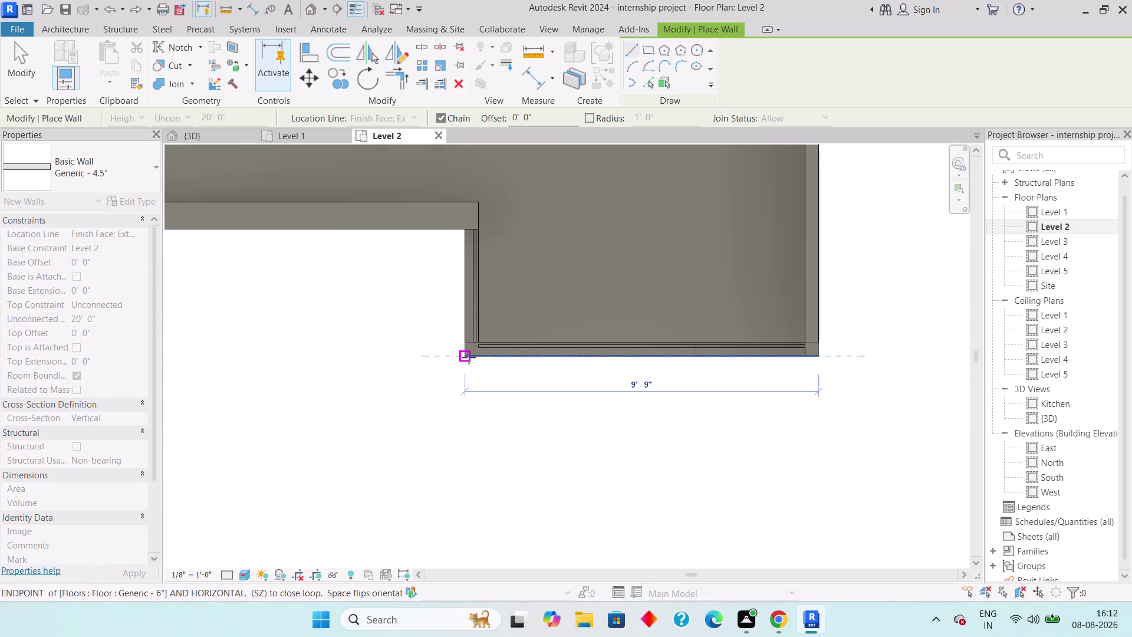
click(468, 357)
click(460, 230)
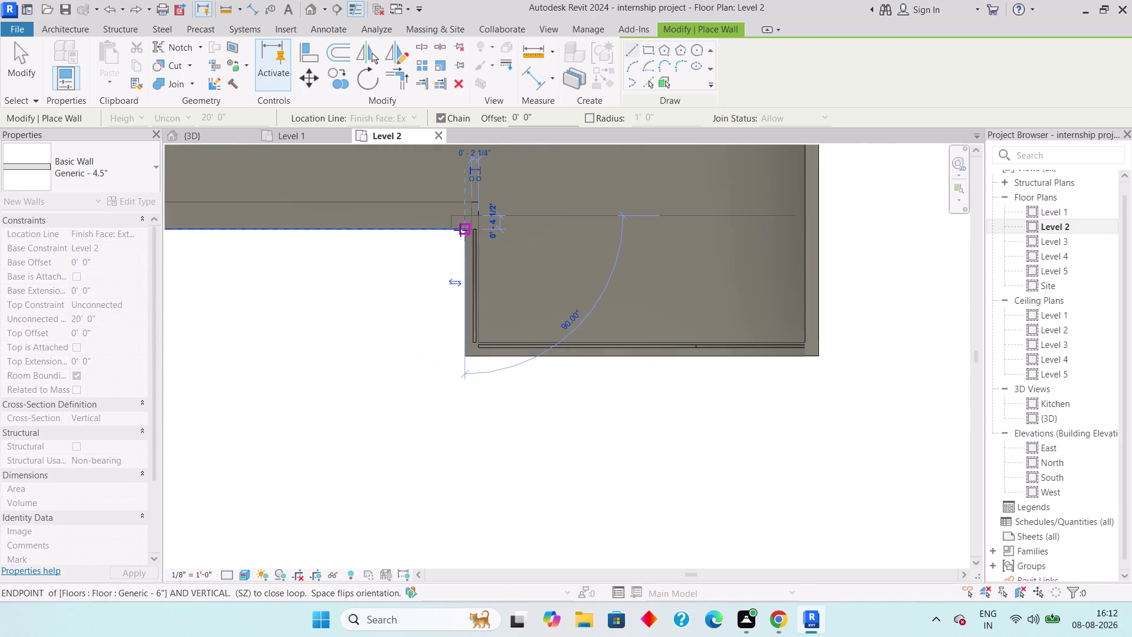
key(Escape)
key(Escape)
key(Escape)
key(Escape)
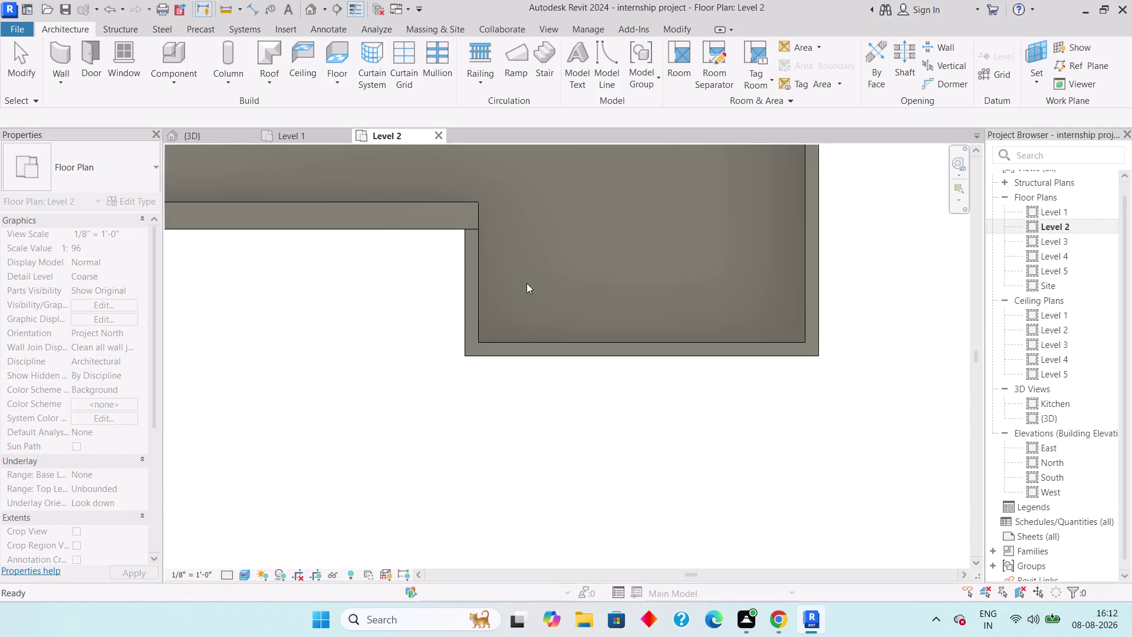
click(201, 134)
scroll(down, 3)
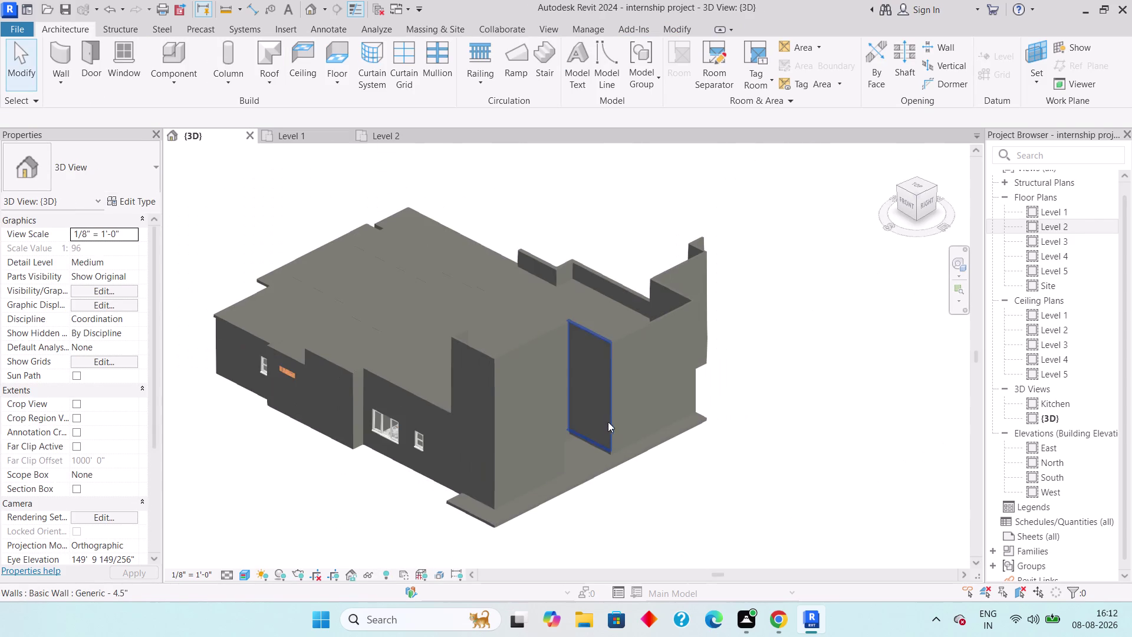
click(483, 352)
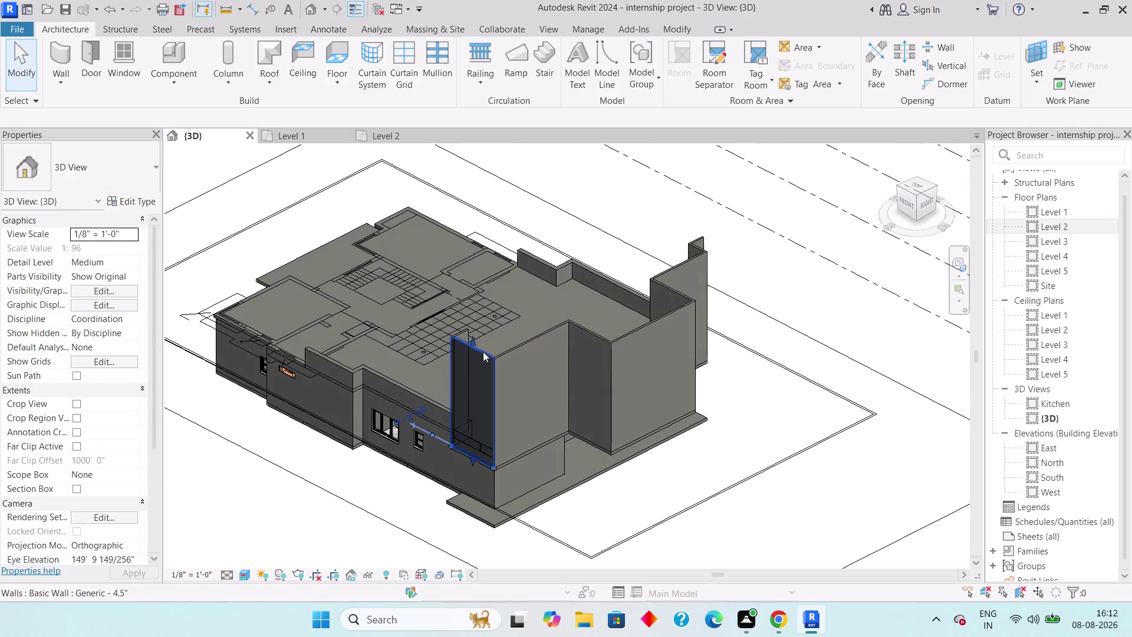
click(520, 348)
click(589, 329)
click(639, 335)
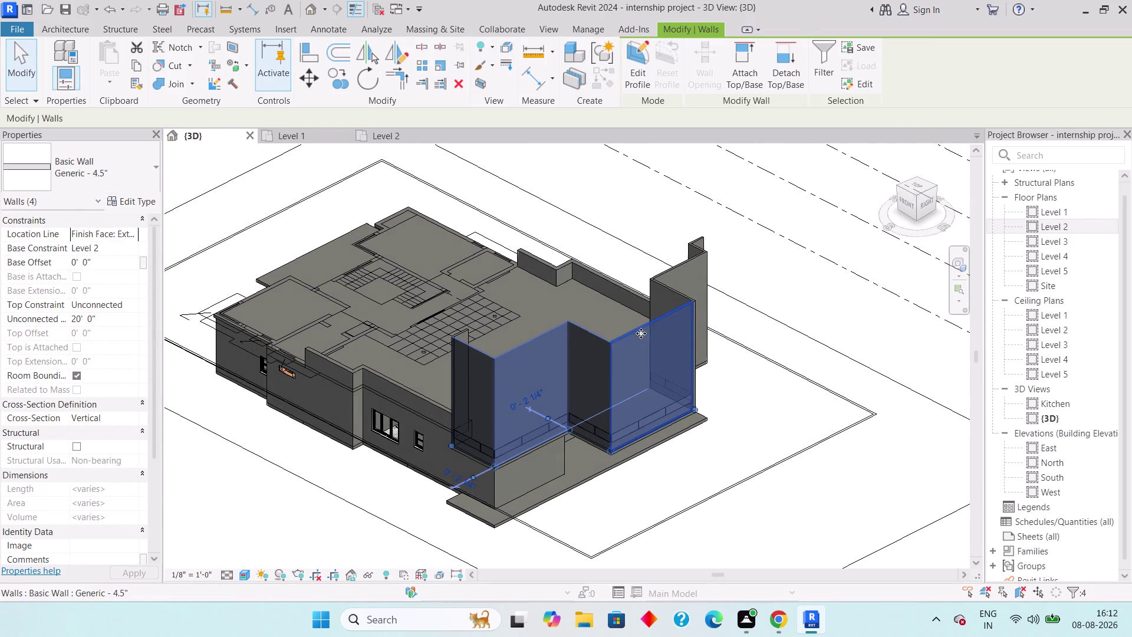
click(681, 293)
click(681, 264)
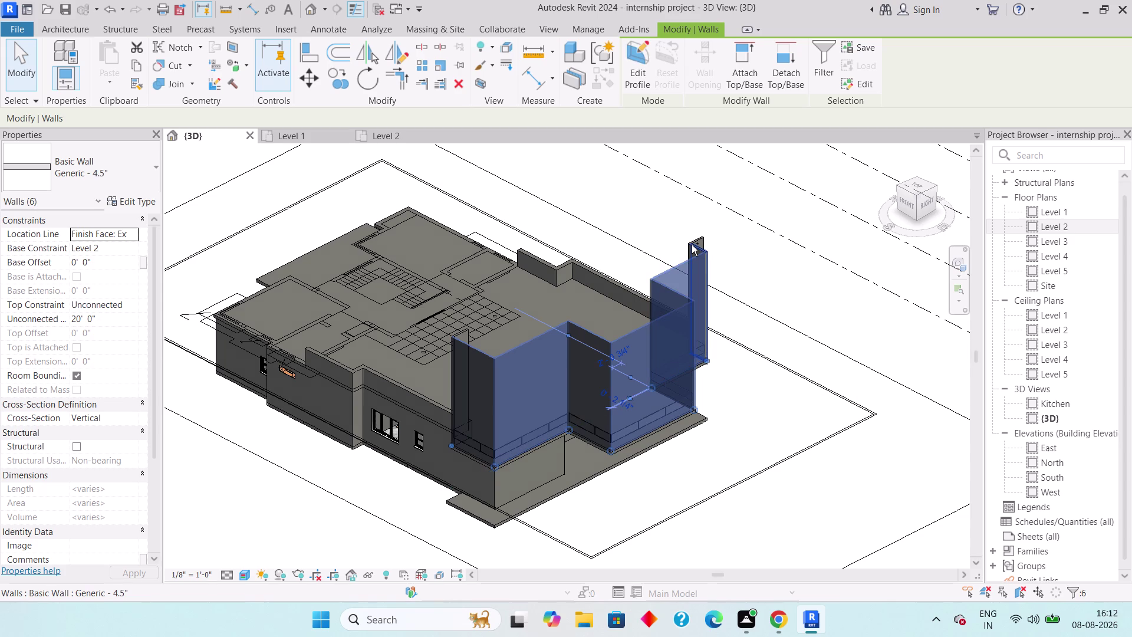
scroll(up, 3)
scroll(up, 3)
click(693, 245)
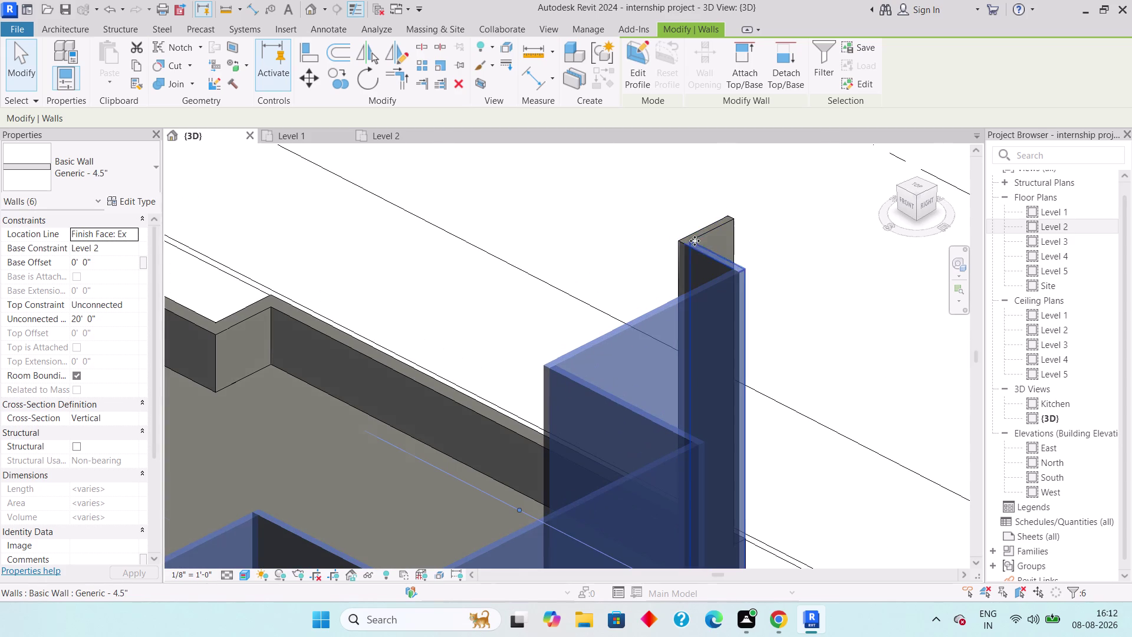
click(699, 224)
scroll(down, 3)
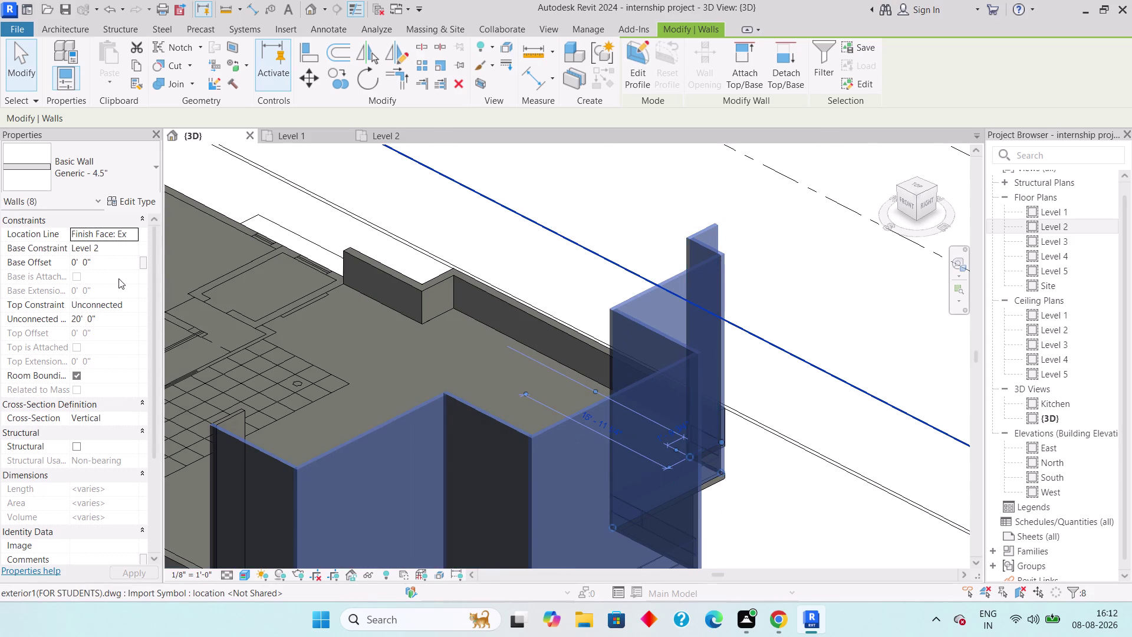
click(99, 313)
drag(103, 313, 66, 323)
text(1)
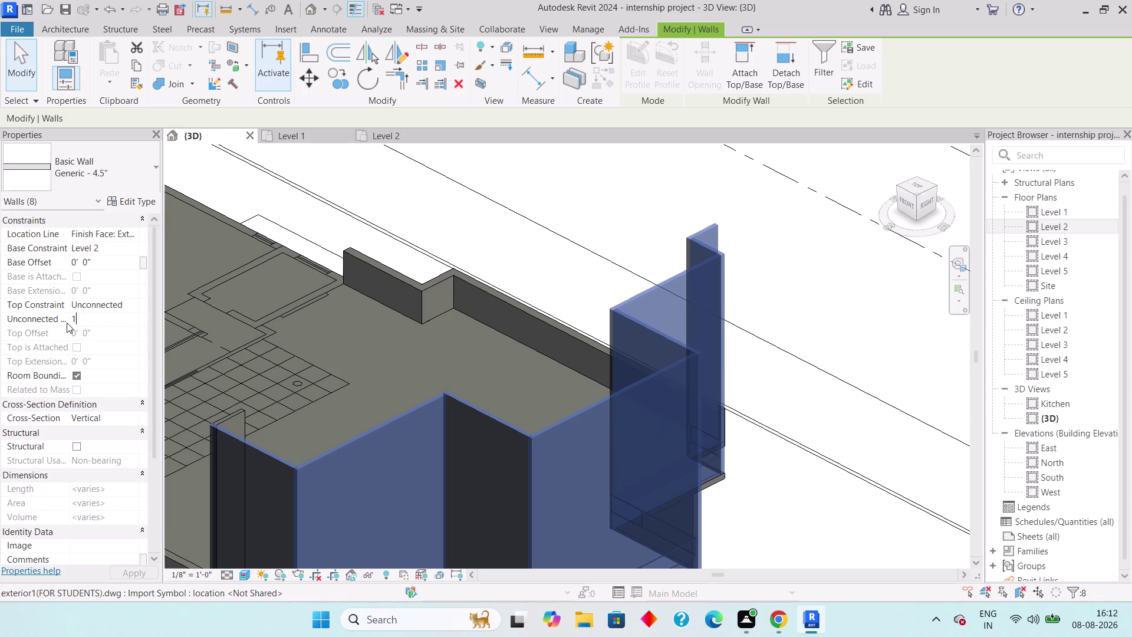
text('6)
key(shift+quotedbl)
key(Return)
scroll(down, 3)
scroll(down, 3)
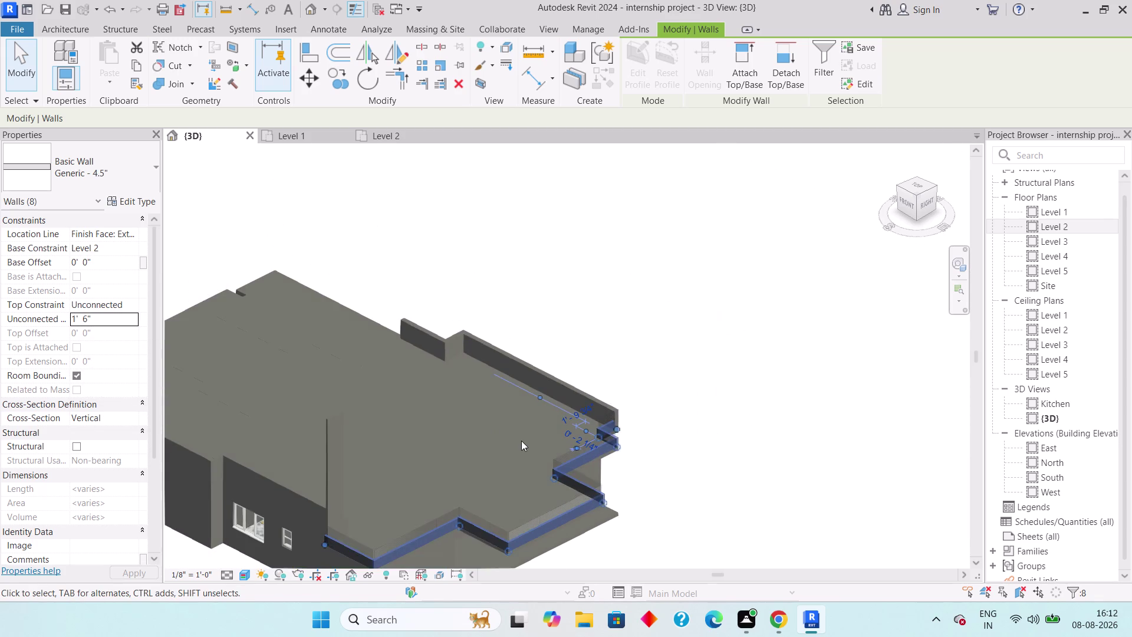
middle_drag(521, 441, 456, 341)
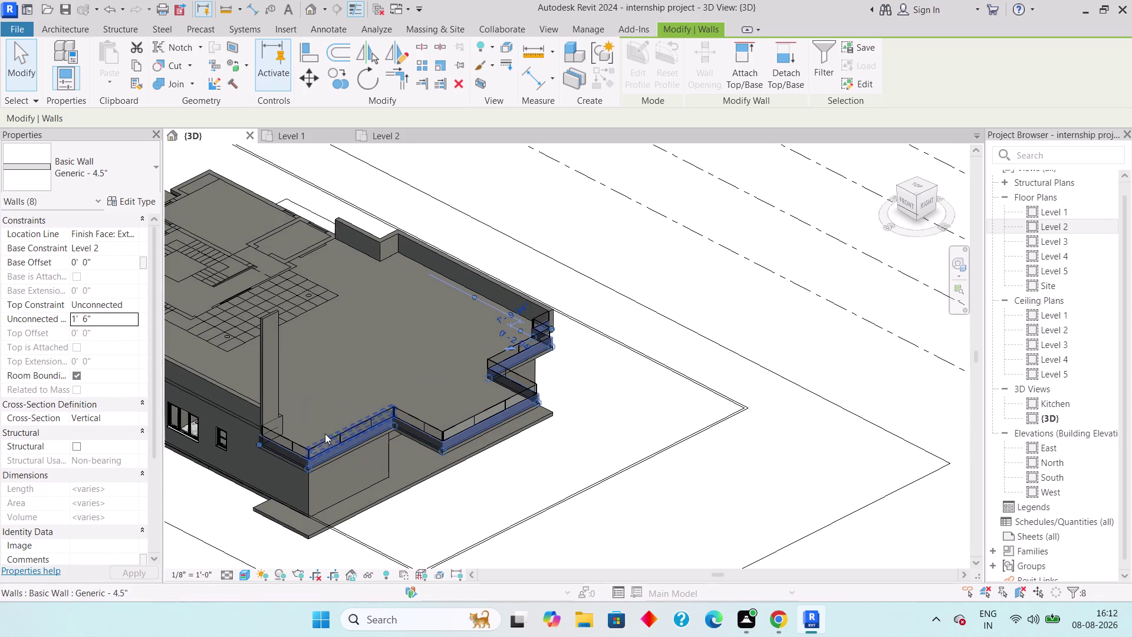
click(257, 366)
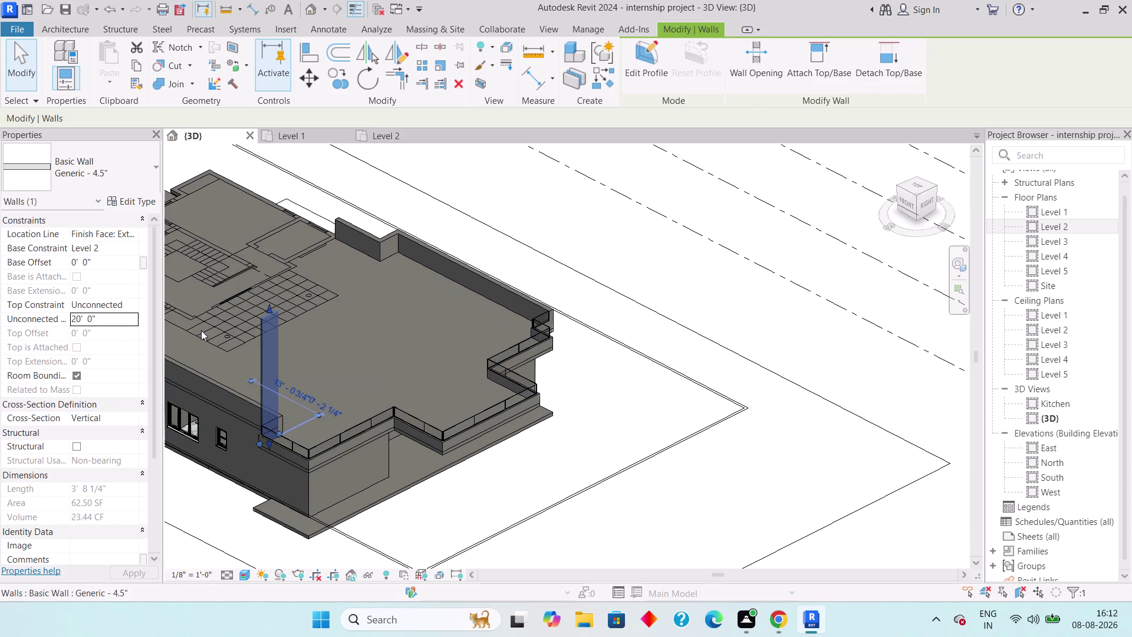
click(121, 313)
text(1)
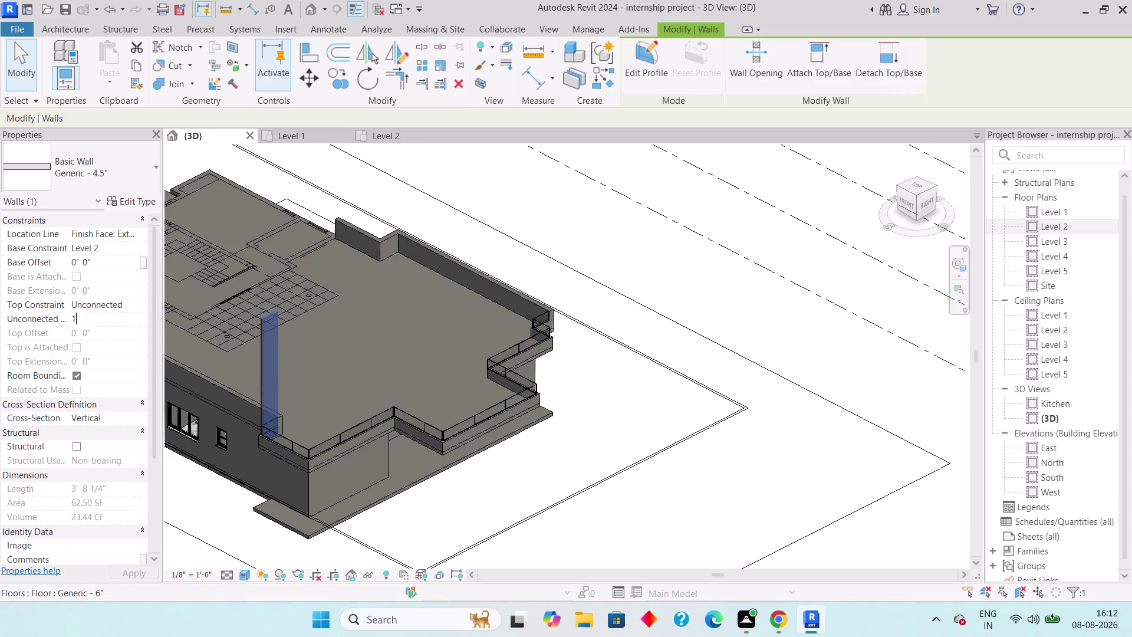
text('6")
key(Return)
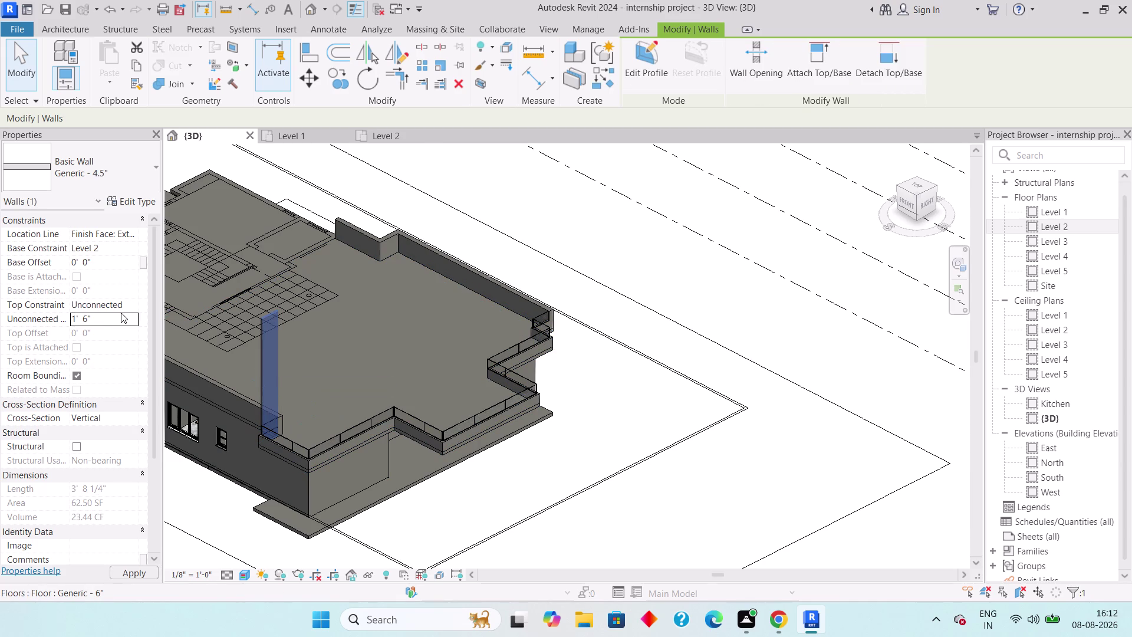
key(Escape)
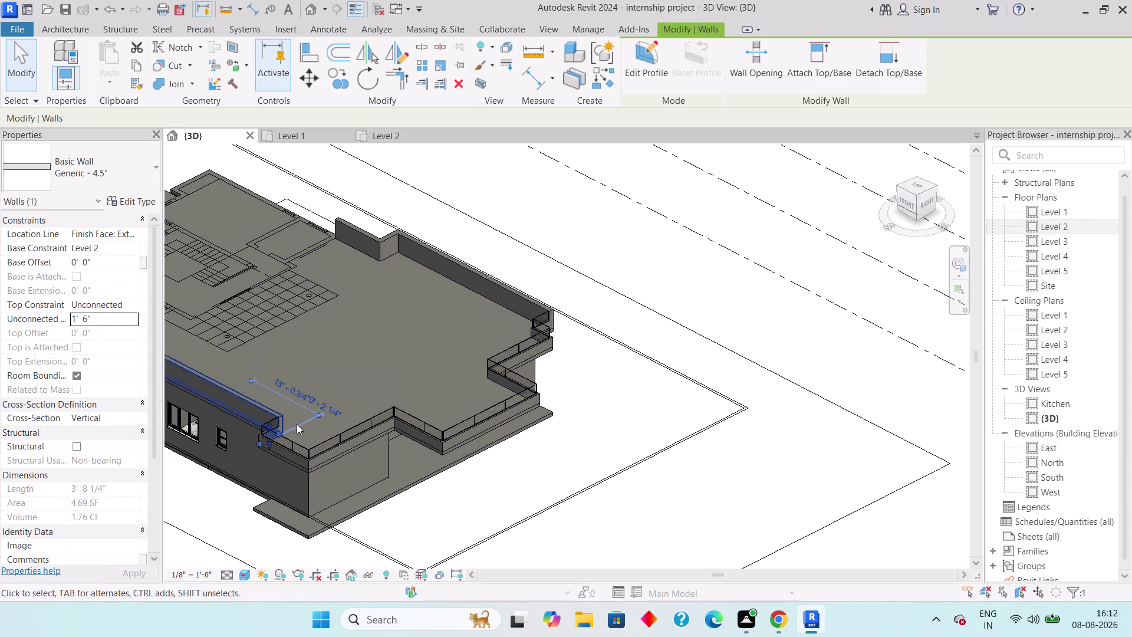
scroll(down, 3)
middle_drag(332, 396, 378, 345)
middle_drag(321, 440, 557, 366)
scroll(up, 3)
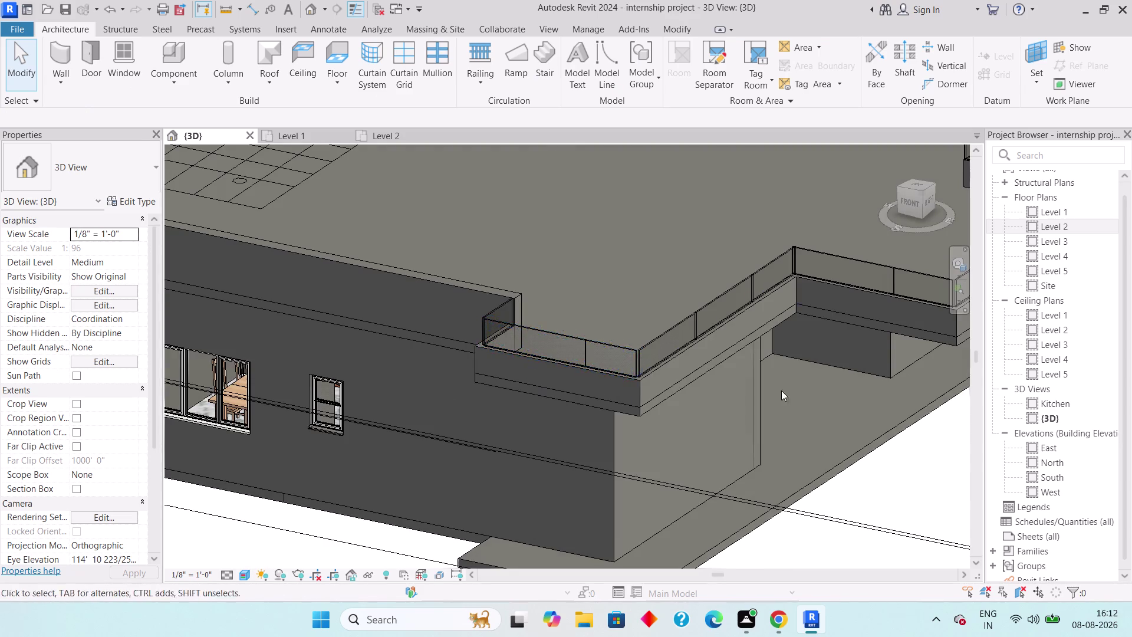
middle_drag(794, 387, 396, 427)
scroll(down, 3)
scroll(down, 3)
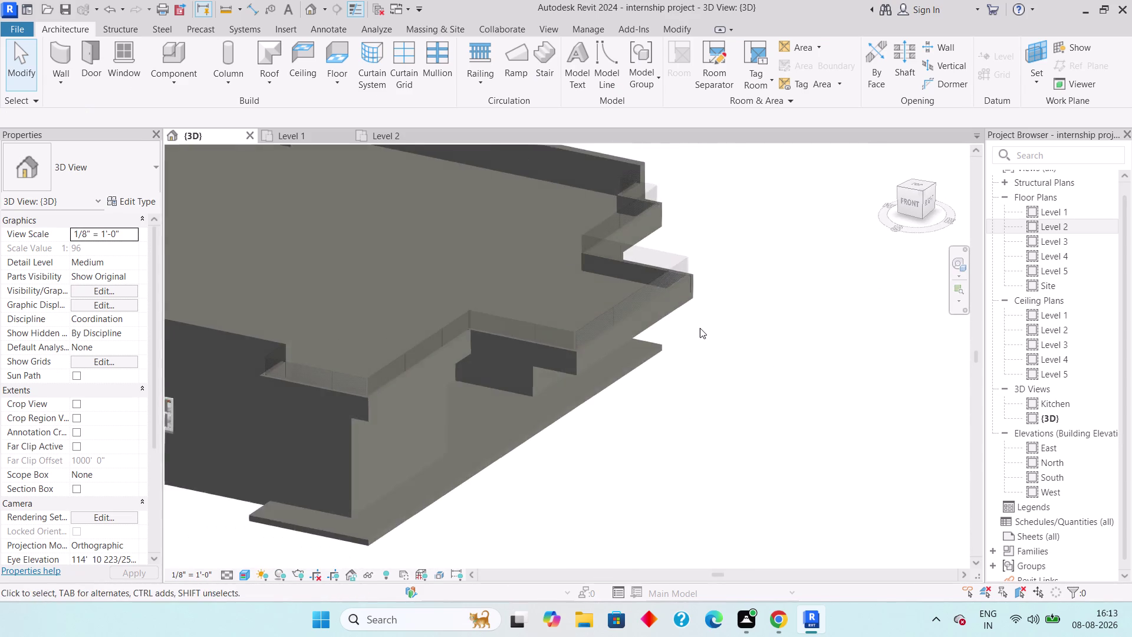
scroll(down, 3)
middle_drag(701, 328, 769, 417)
scroll(down, 3)
middle_drag(764, 393, 724, 358)
scroll(down, 3)
scroll(down, 3)
middle_drag(724, 358, 720, 363)
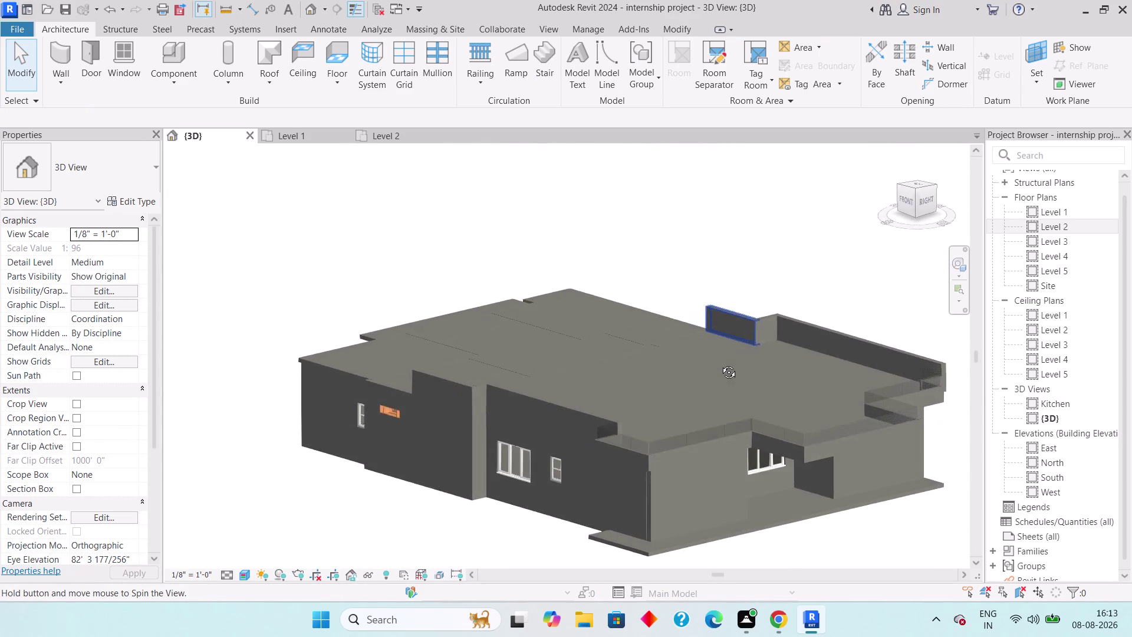
middle_drag(719, 363, 656, 349)
scroll(down, 3)
middle_drag(798, 385, 697, 390)
scroll(down, 3)
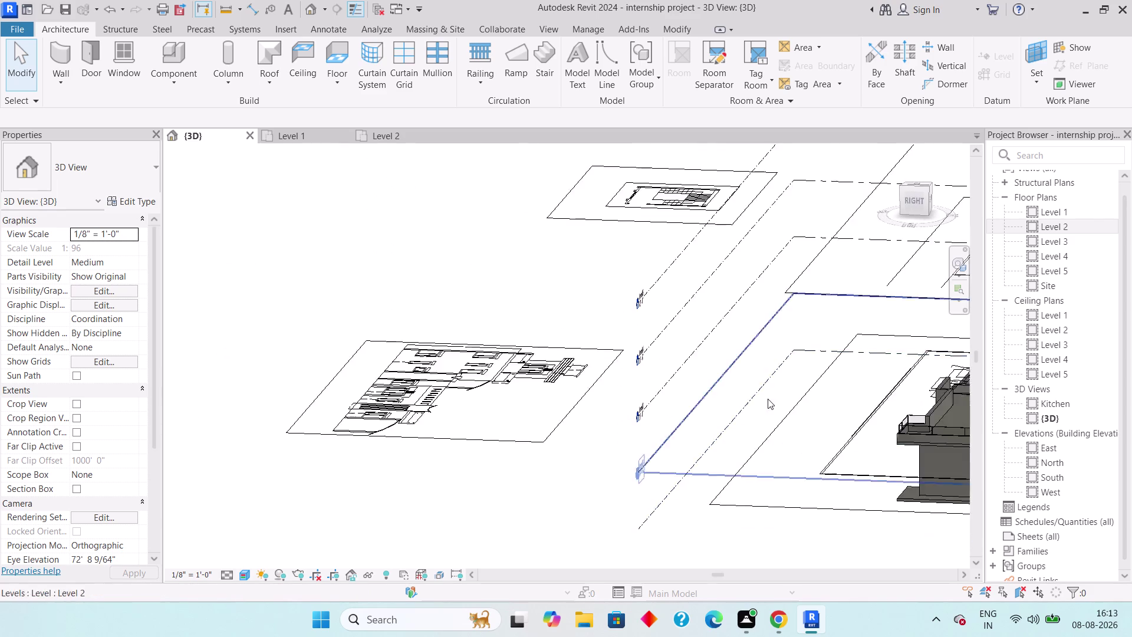
middle_drag(791, 400, 409, 346)
scroll(down, 3)
middle_drag(700, 350, 652, 343)
middle_drag(711, 377, 557, 369)
scroll(up, 3)
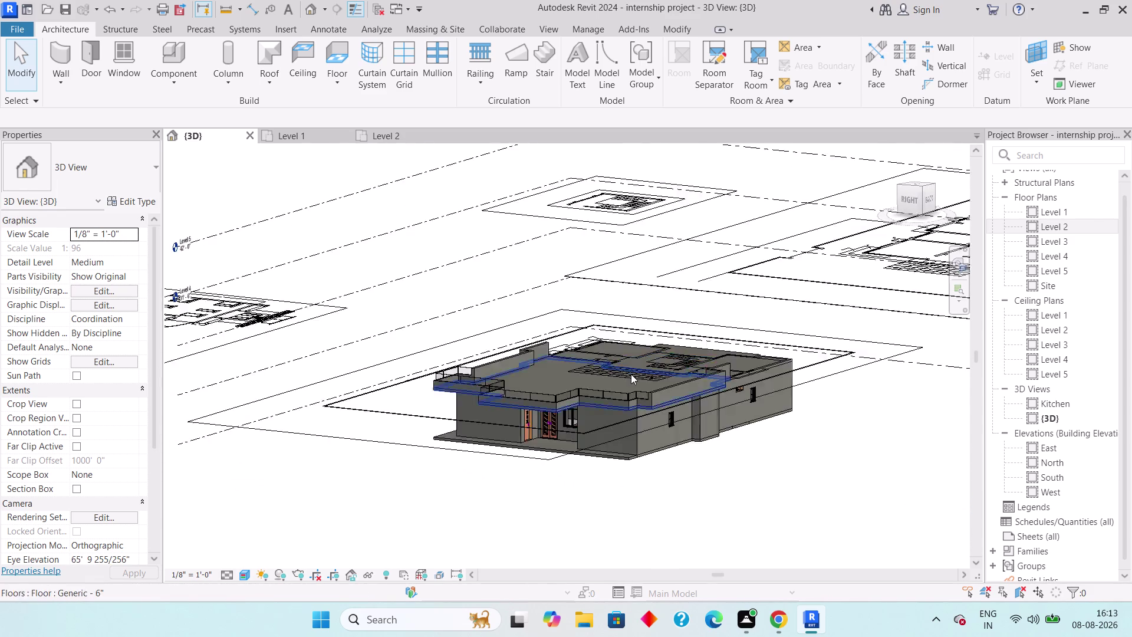
scroll(up, 3)
scroll(down, 3)
middle_drag(632, 396, 631, 396)
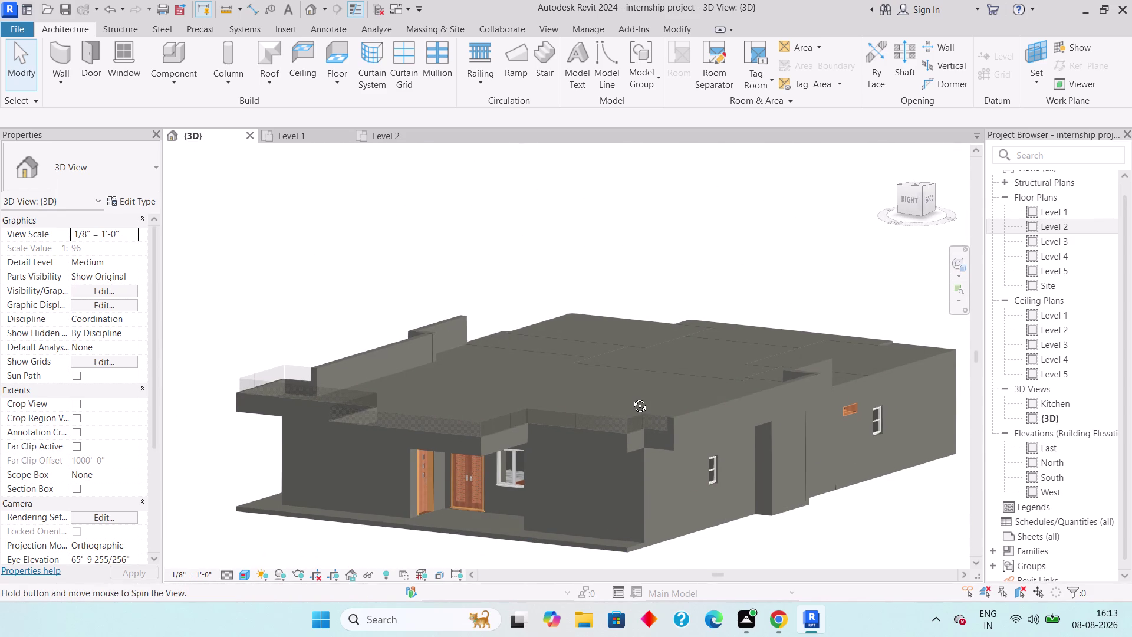
middle_drag(631, 397, 620, 422)
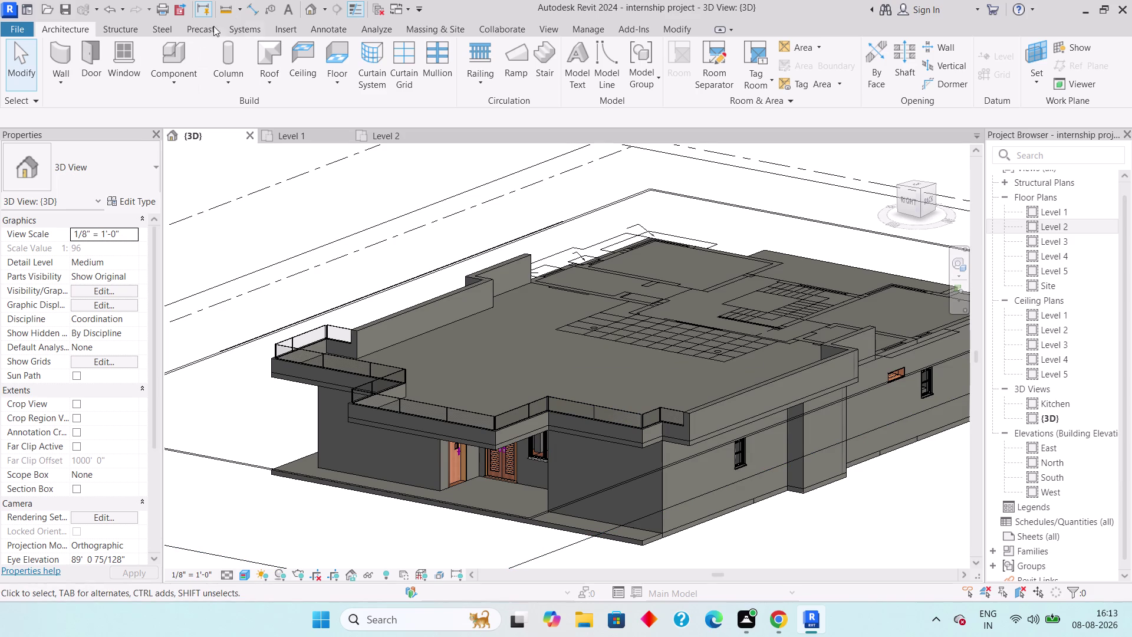
click(238, 9)
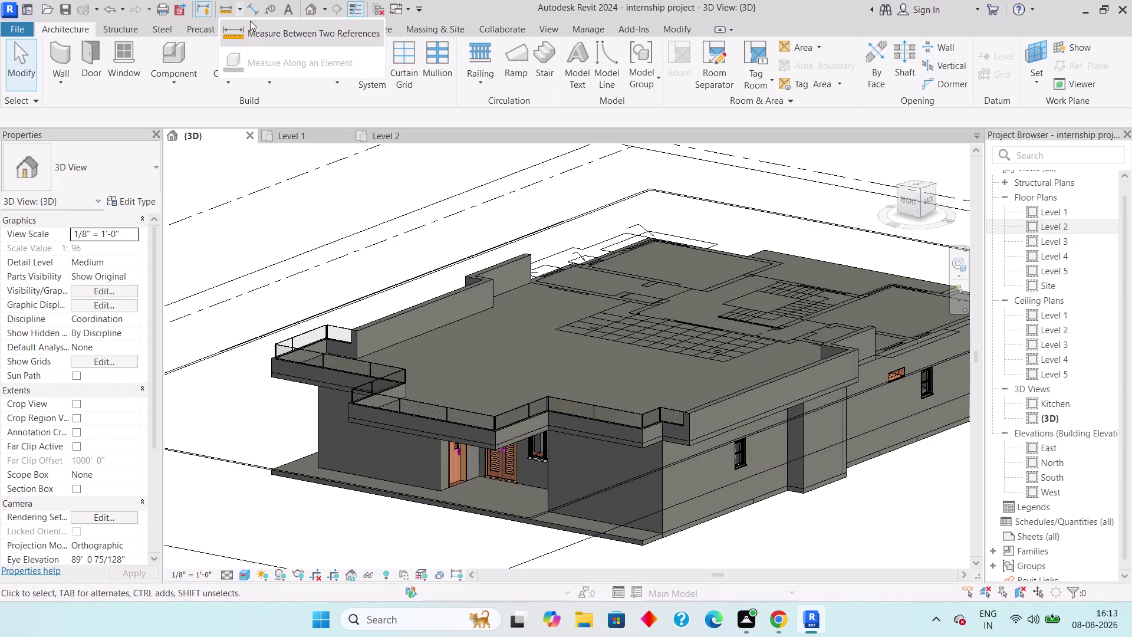
Start a camera view, then switch between Level 1, 3D and Level 2 views.
click(238, 9)
click(322, 7)
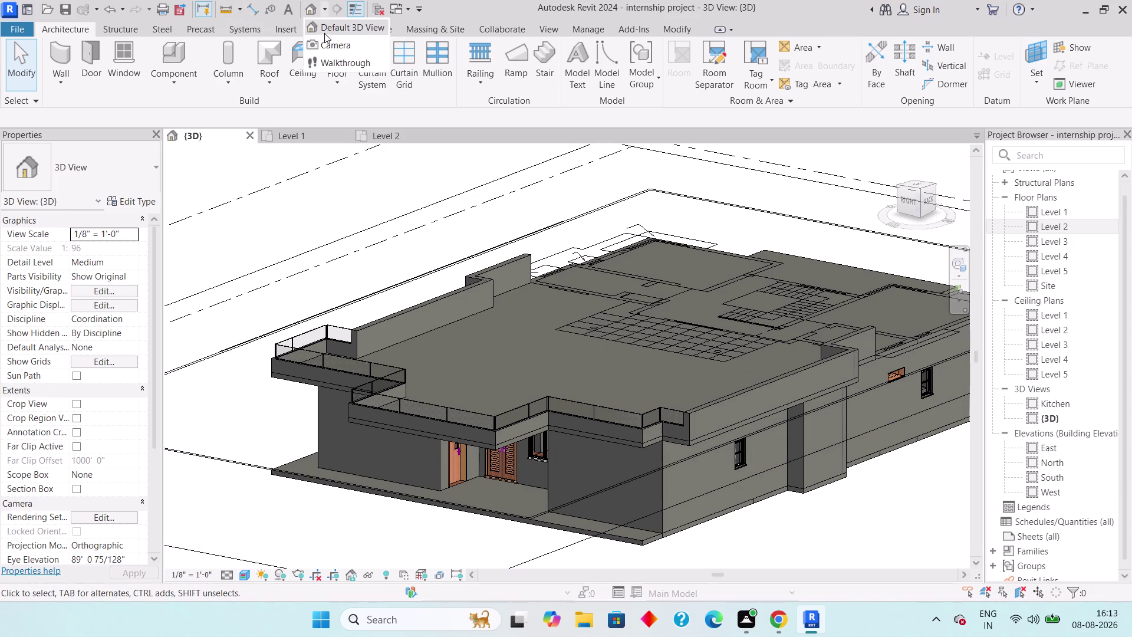
click(327, 42)
click(394, 141)
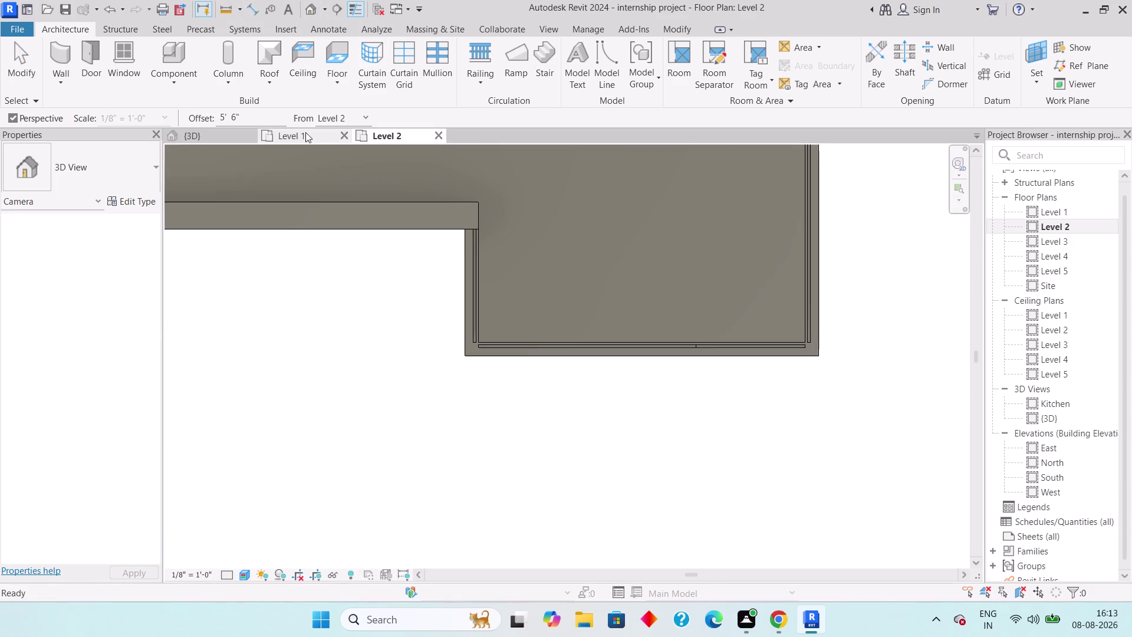
click(292, 127)
click(300, 131)
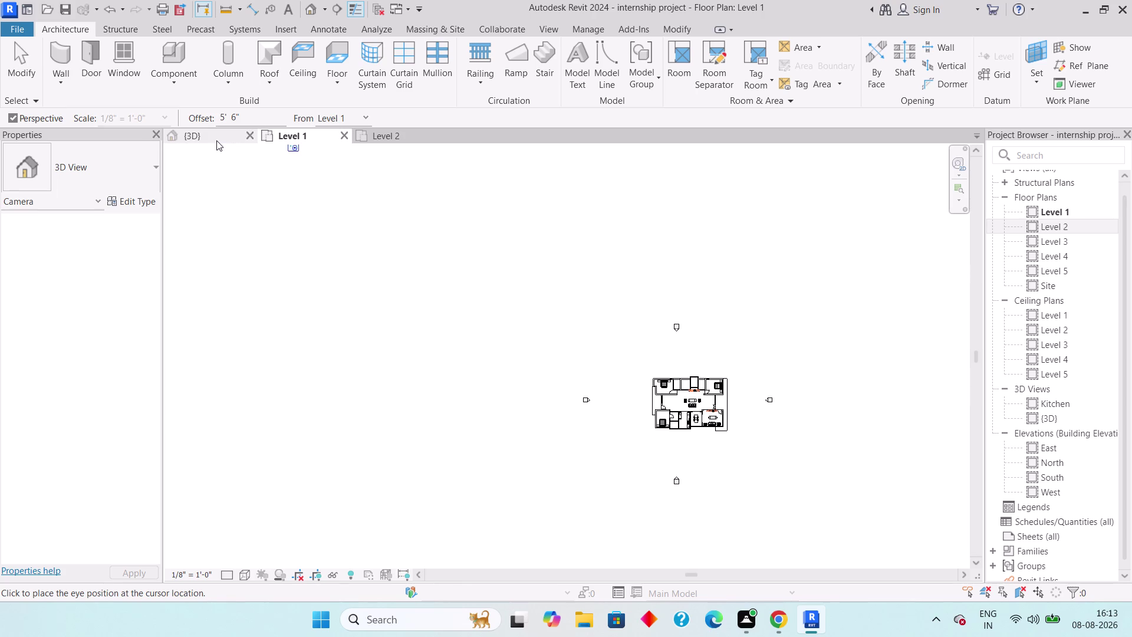
click(214, 140)
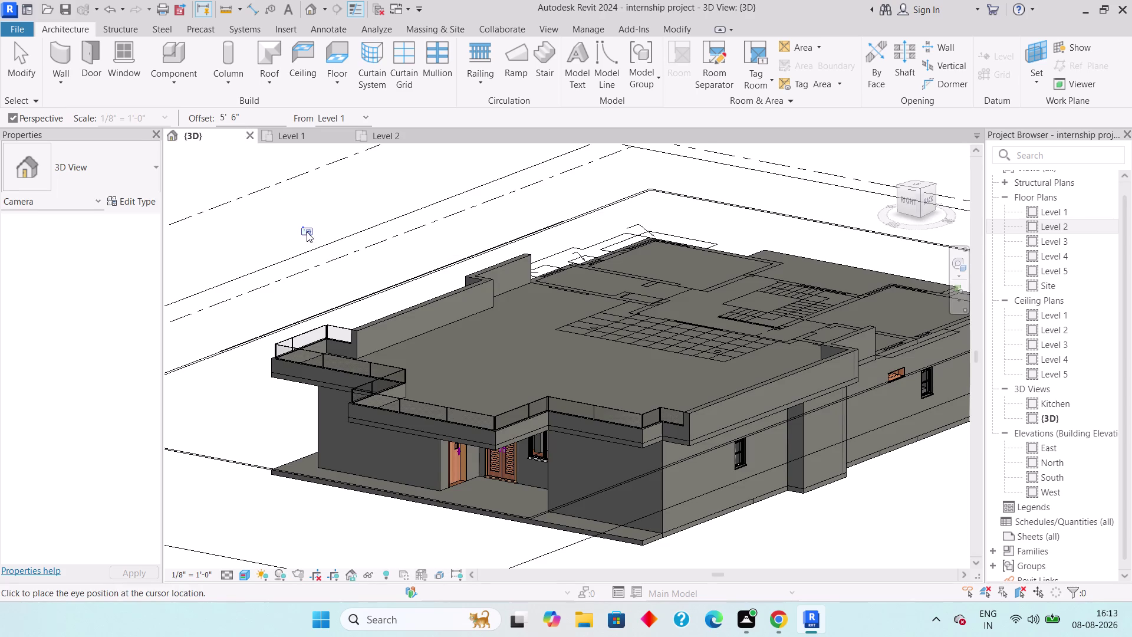
click(387, 138)
Cancel the camera placement in the Level 2 plan.
scroll(down, 3)
middle_drag(431, 293, 423, 374)
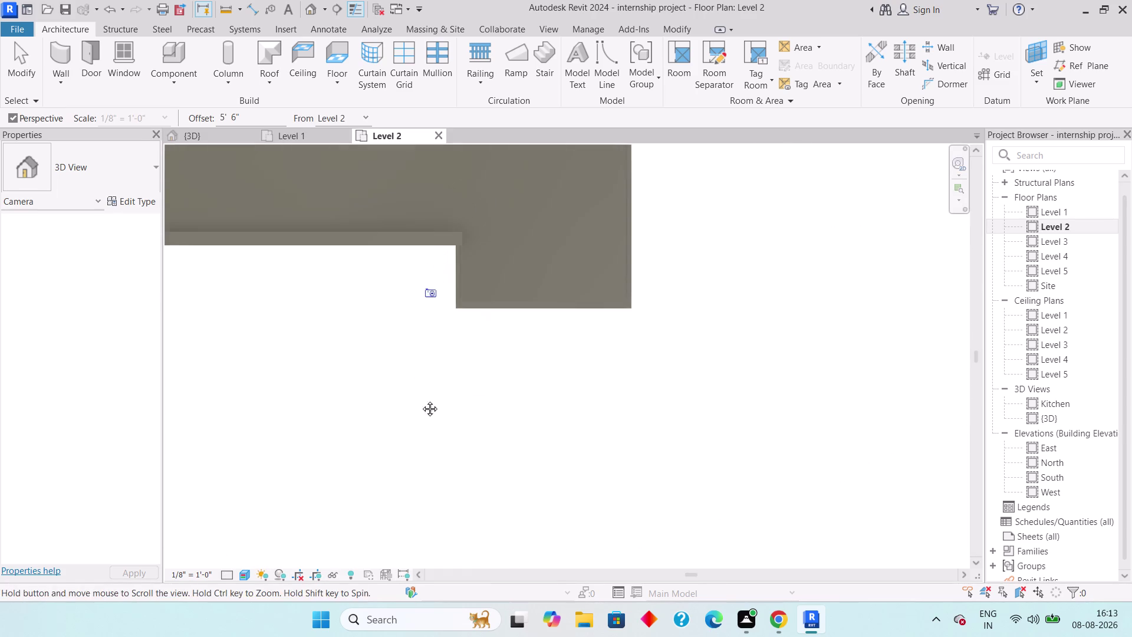
middle_drag(423, 374, 419, 449)
scroll(down, 3)
key(Escape)
key(Escape)
key(Escape)
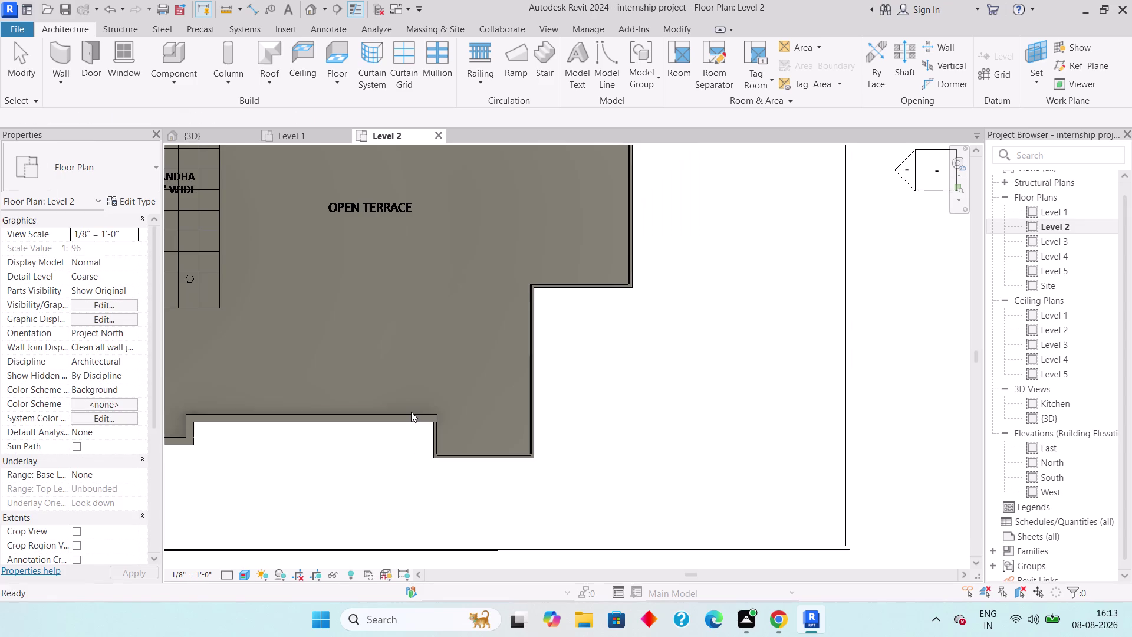
Frame the whole Level 2 floor and select the imported plan drawing.
scroll(down, 3)
middle_drag(416, 357, 534, 416)
scroll(down, 3)
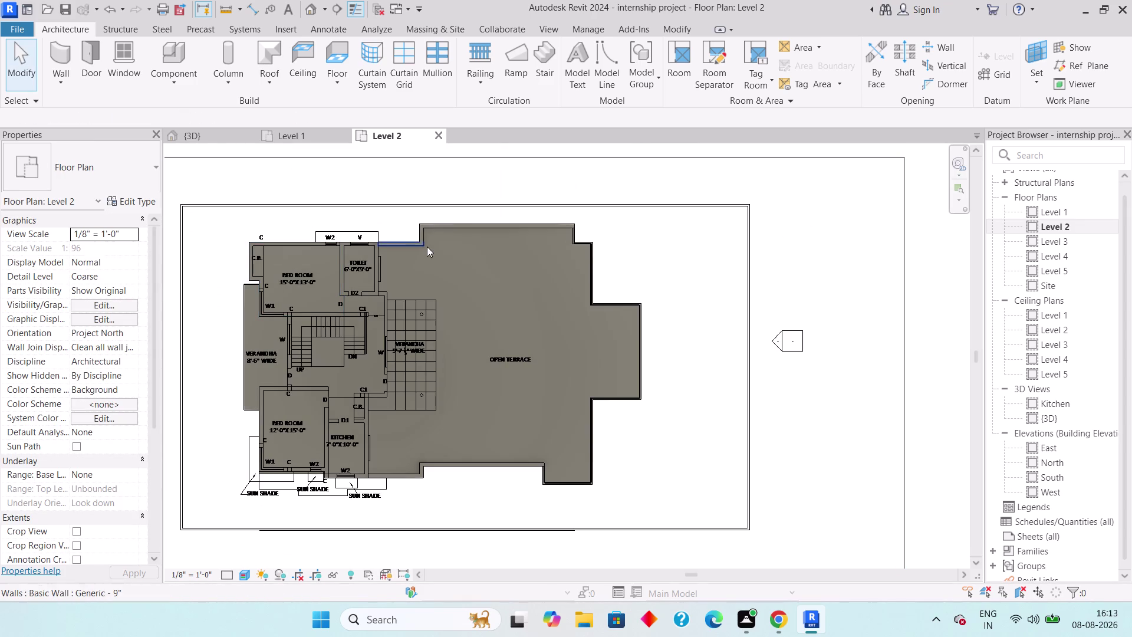
scroll(down, 3)
middle_drag(382, 317, 463, 329)
drag(400, 198, 349, 273)
middle_drag(326, 305, 640, 305)
scroll(down, 3)
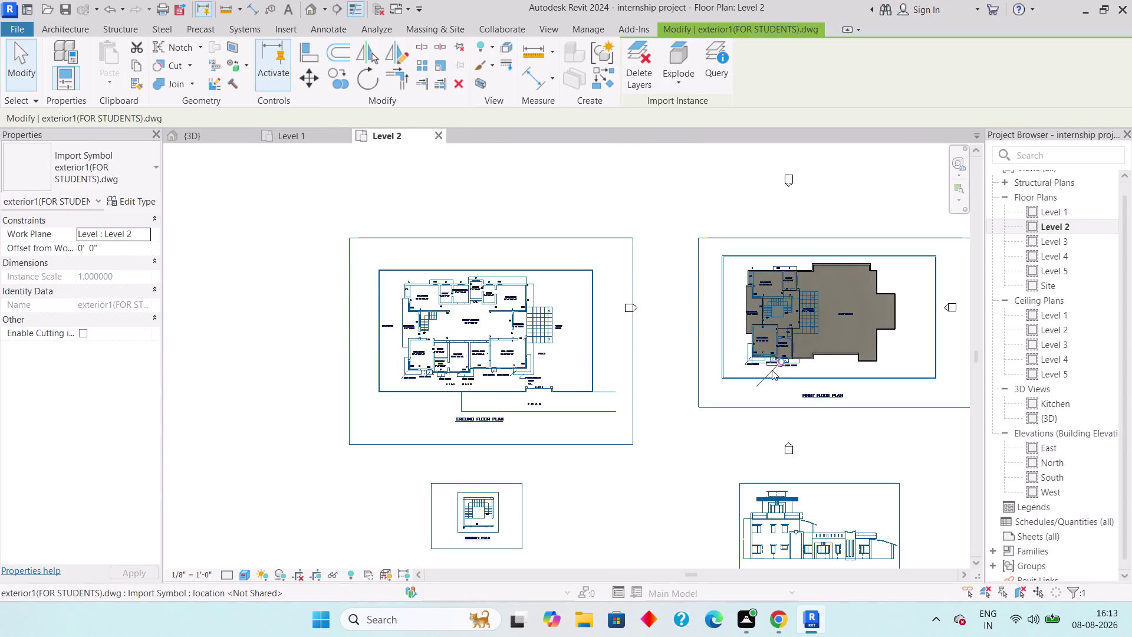
click(780, 359)
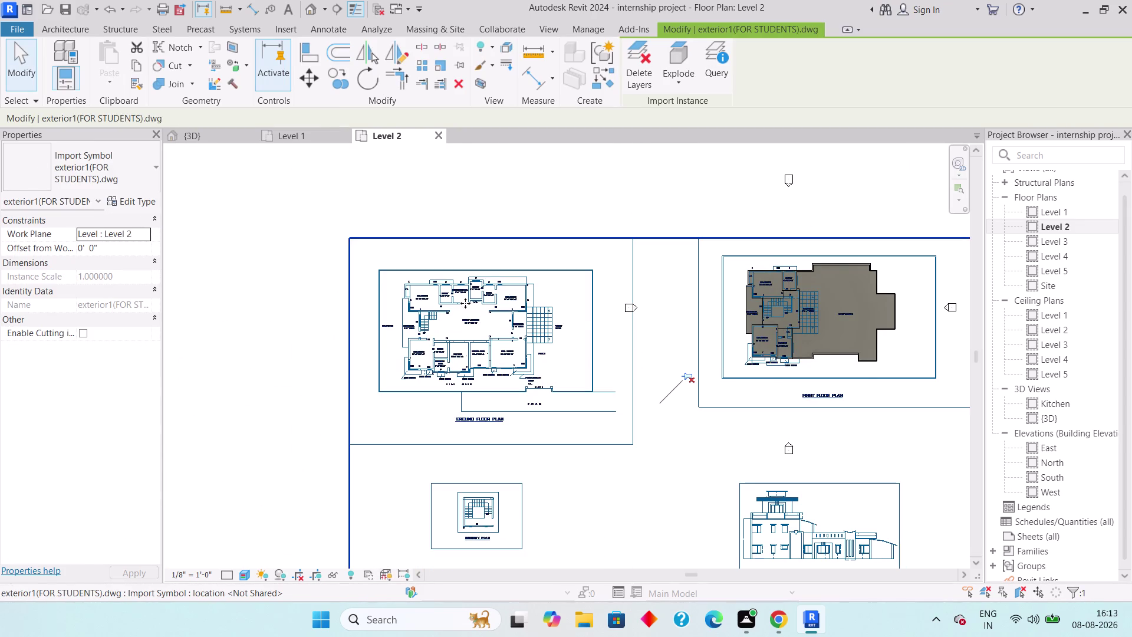
Move the drawing from its bedroom corner onto the building's wall corner.
click(301, 77)
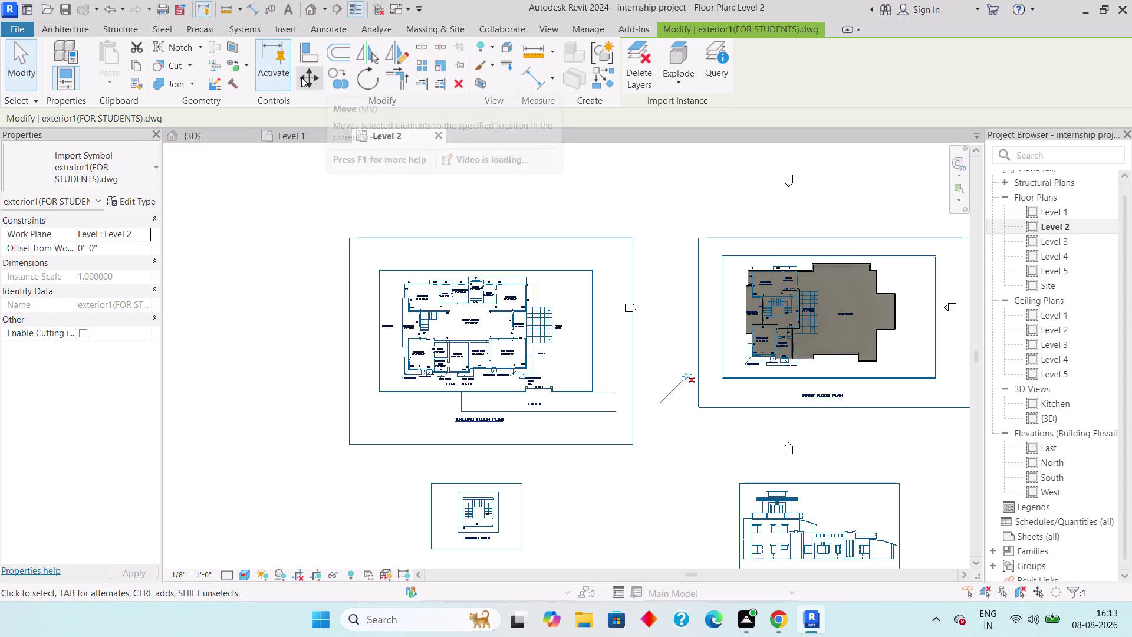
scroll(up, 3)
scroll(up, 3)
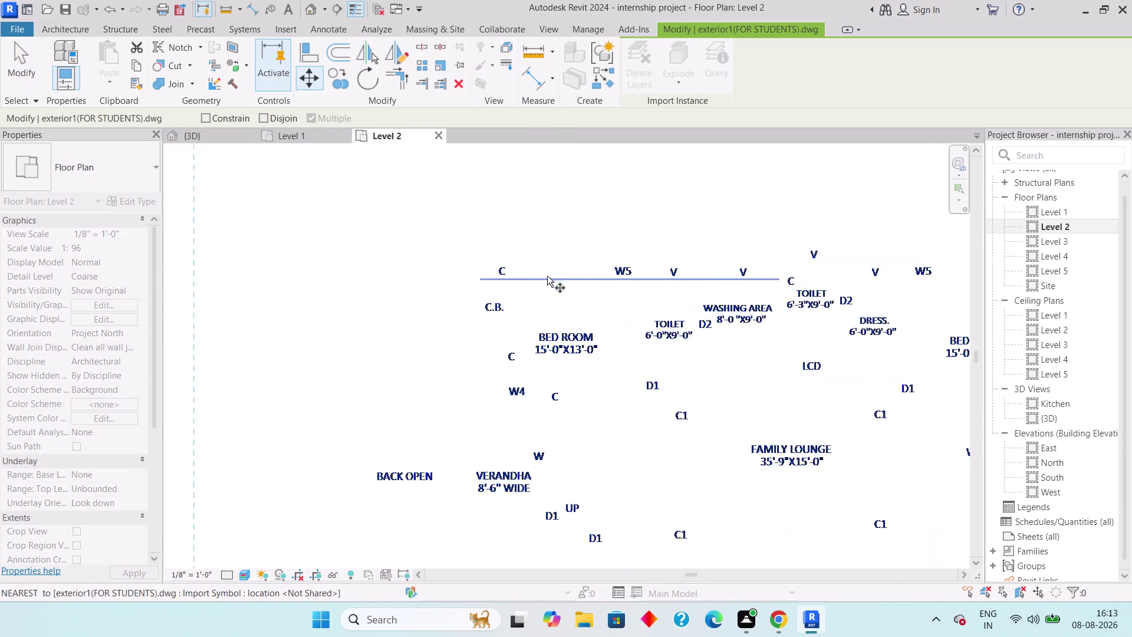
click(454, 282)
scroll(down, 3)
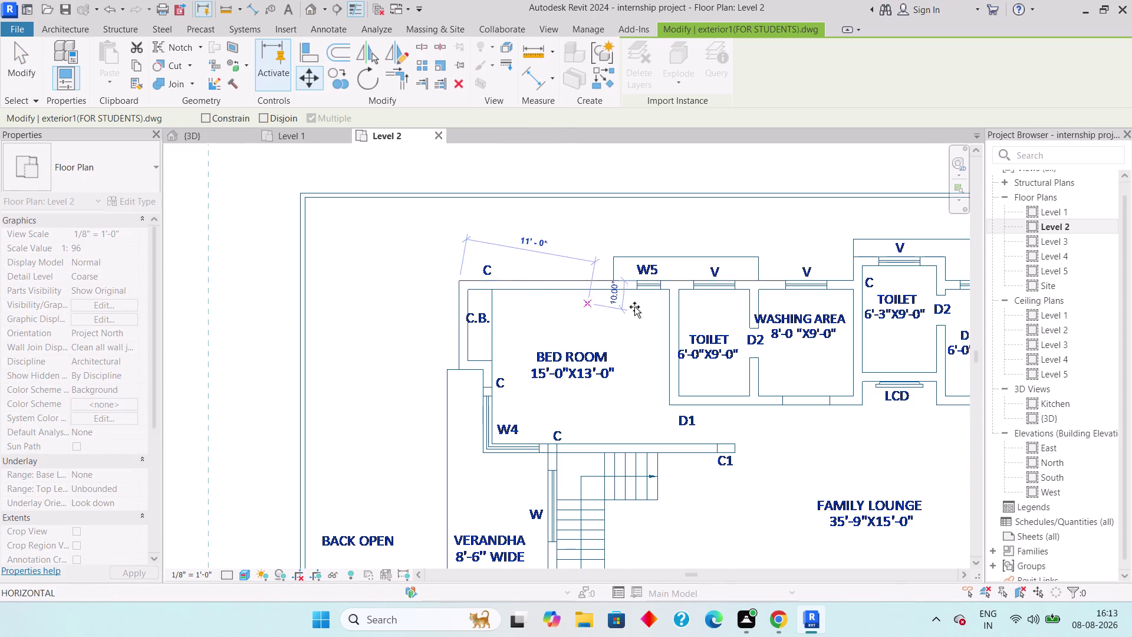
scroll(down, 3)
middle_drag(660, 309, 251, 333)
scroll(down, 3)
scroll(down, 3)
scroll(up, 3)
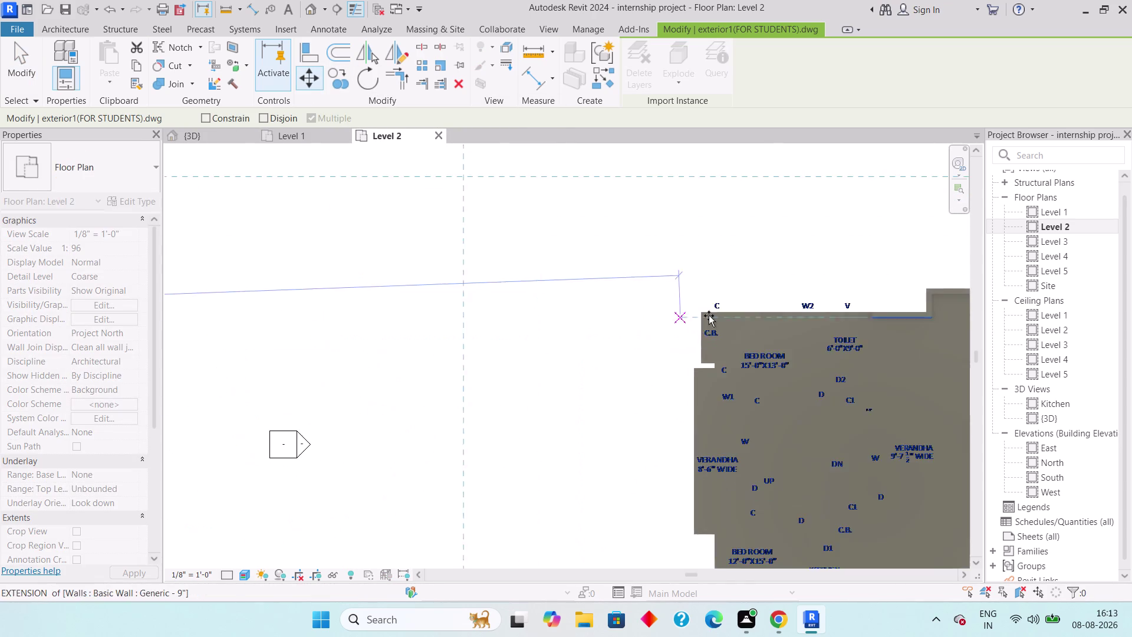
scroll(up, 3)
click(668, 305)
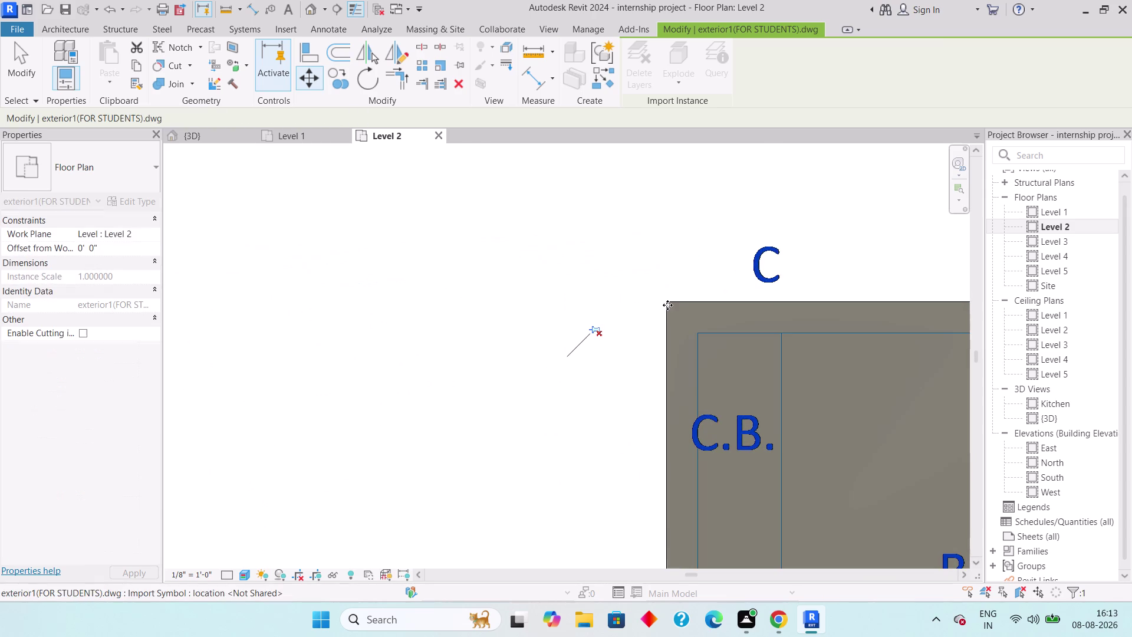
Set the imported drawing's work plane to Level 1 and check the alignment.
click(596, 328)
scroll(down, 3)
click(128, 233)
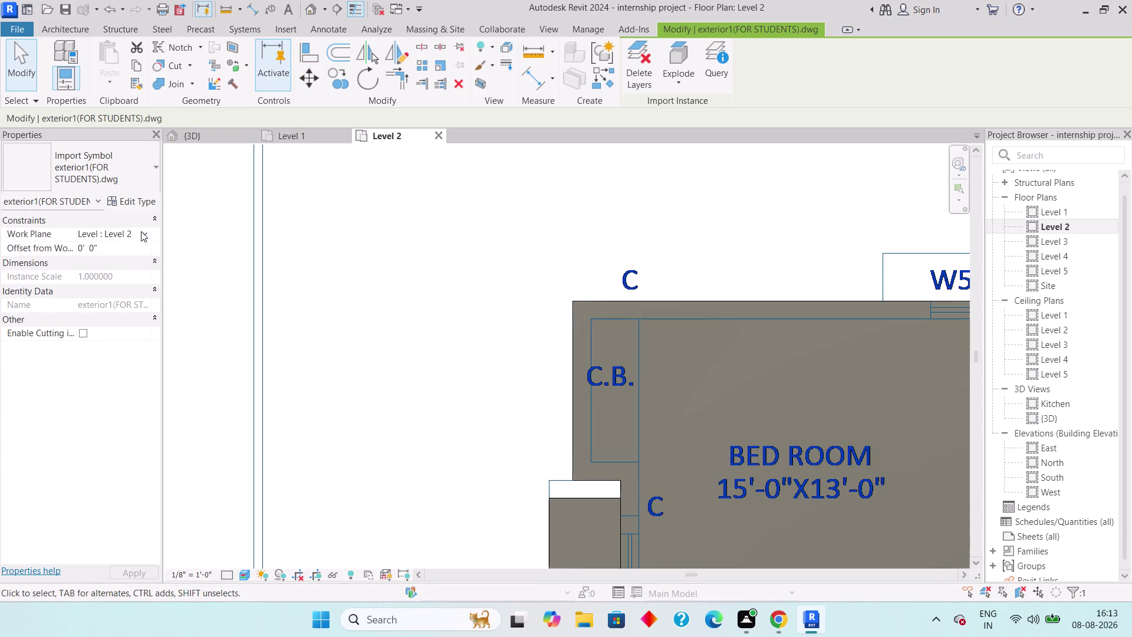
click(141, 231)
click(141, 246)
scroll(down, 3)
middle_drag(566, 422, 473, 412)
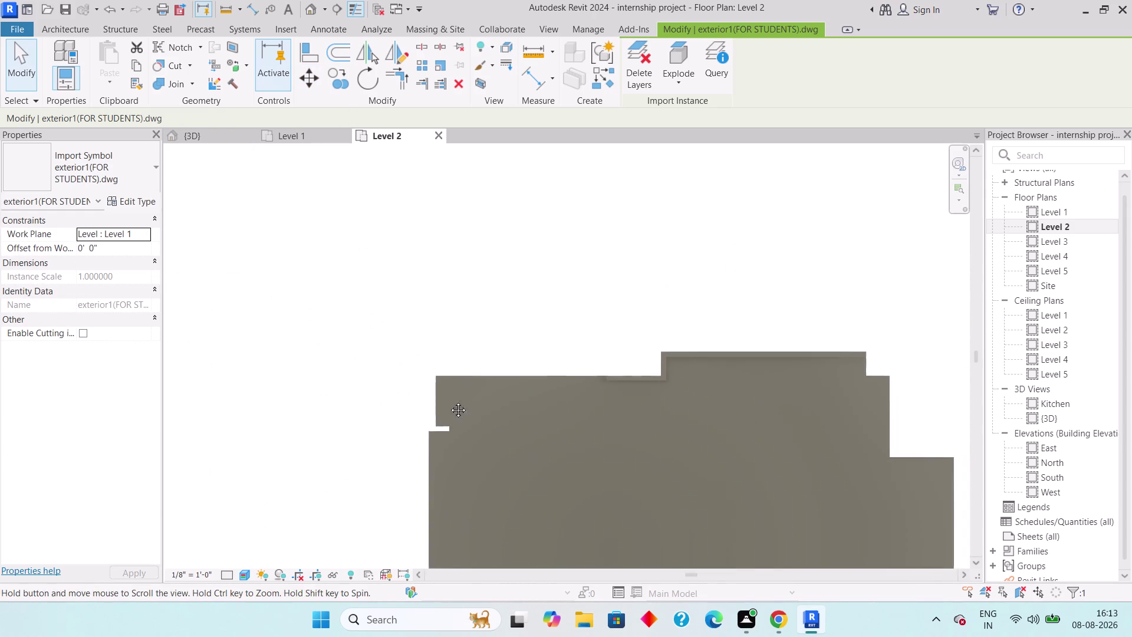
middle_drag(473, 412, 418, 386)
scroll(down, 3)
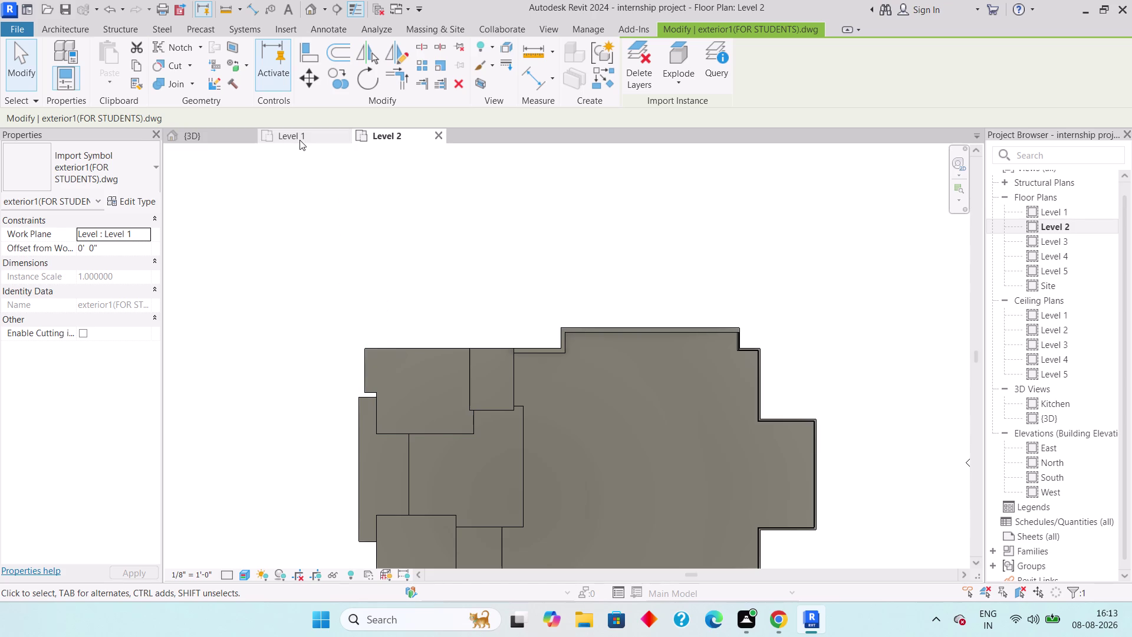
Open the Level 1 floor plan and bring the bedrooms into view.
click(300, 139)
key(Escape)
scroll(down, 3)
middle_drag(575, 412, 432, 370)
scroll(up, 3)
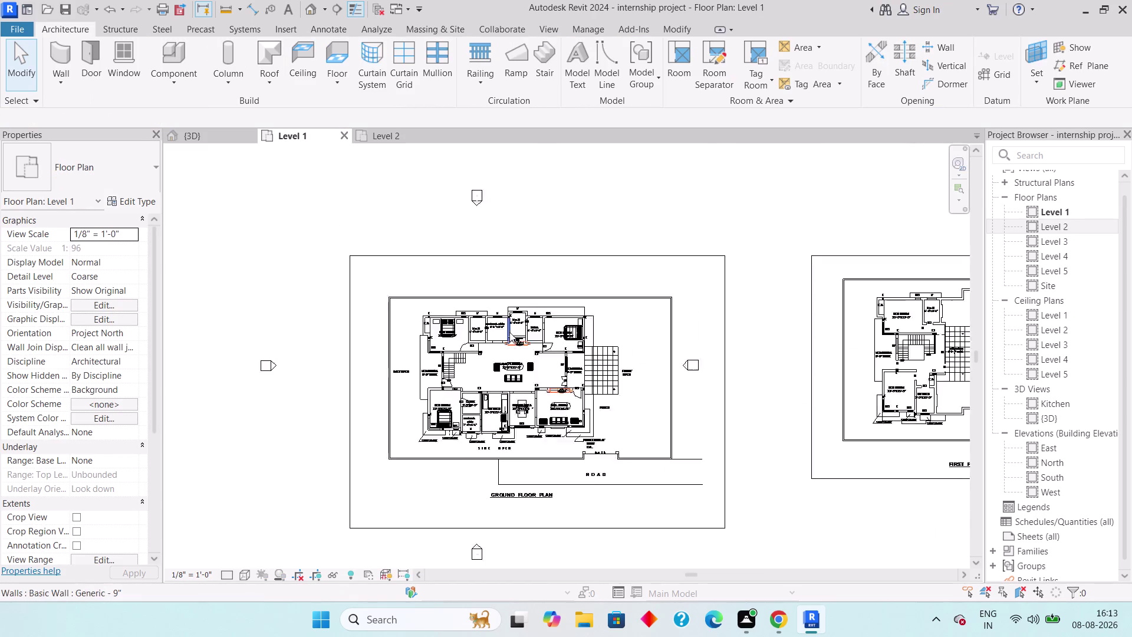
scroll(up, 3)
middle_drag(449, 328, 454, 375)
scroll(up, 3)
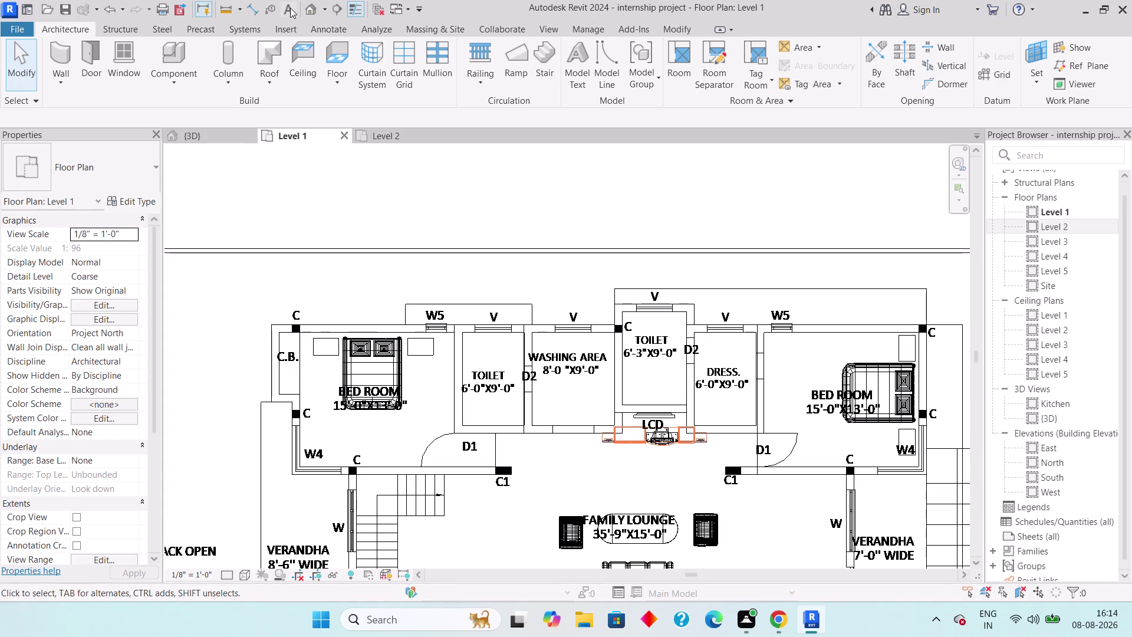
Place a camera in the lower corner of the left bedroom aimed at the top wall, creating 3D View 1.
click(325, 5)
click(329, 41)
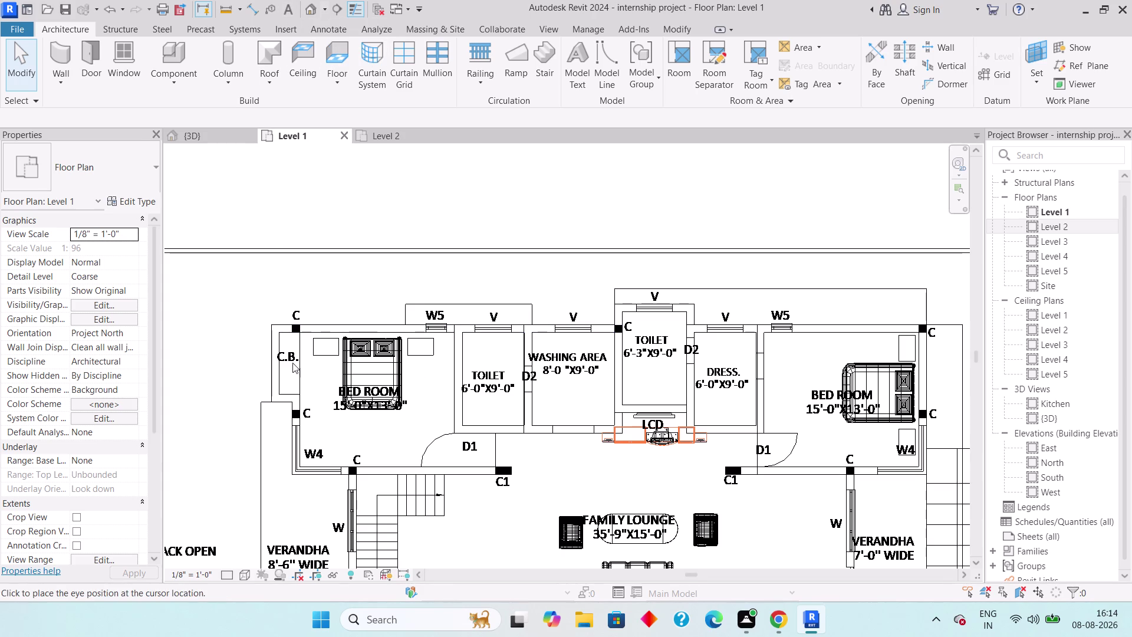
click(309, 459)
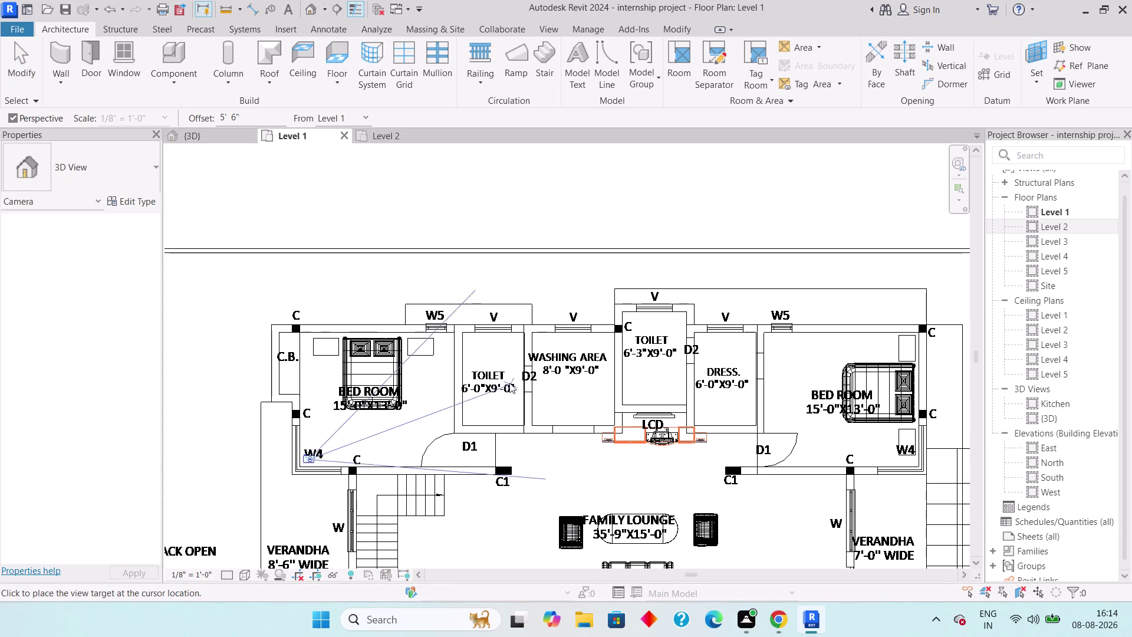
click(447, 334)
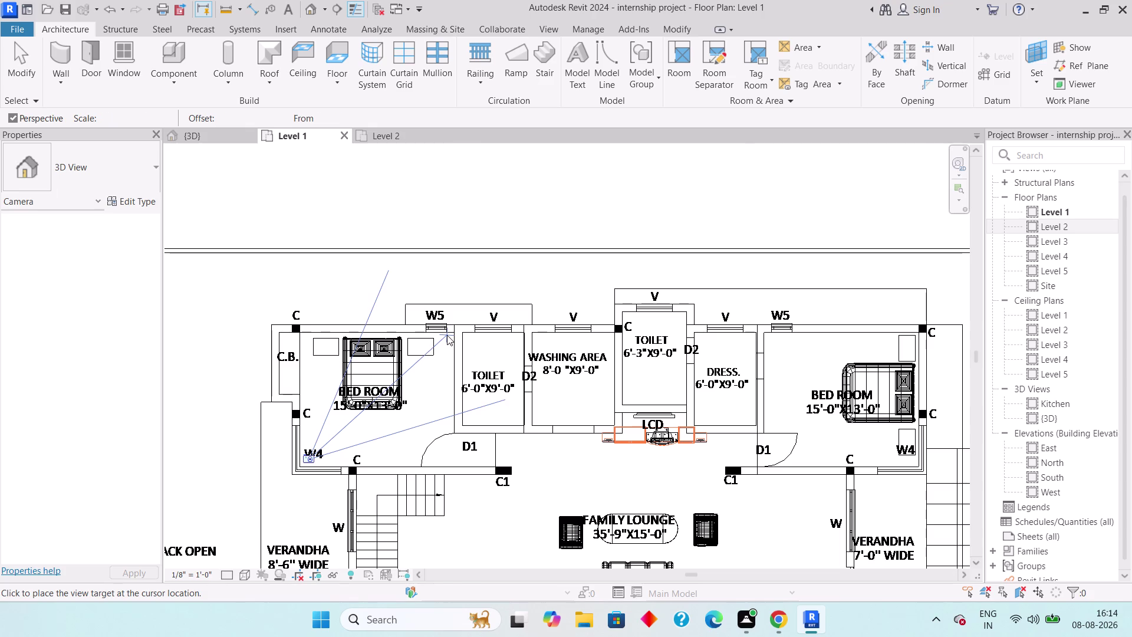
scroll(down, 3)
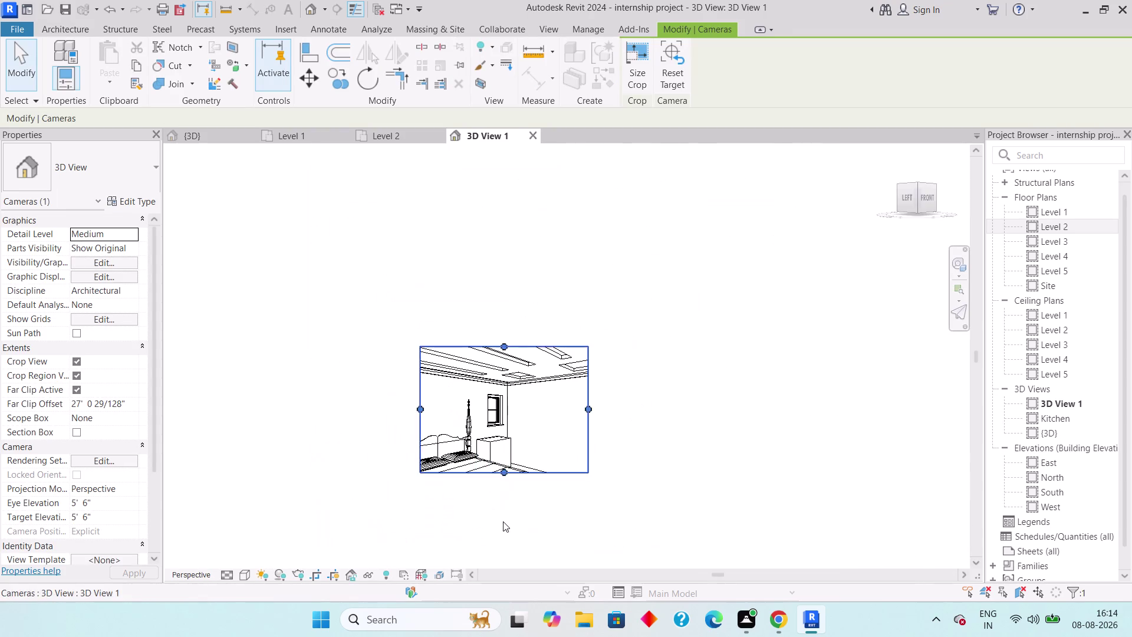
Widen the bedroom camera frame left and right to take in the dresser.
drag(501, 470, 503, 565)
middle_drag(502, 517, 499, 375)
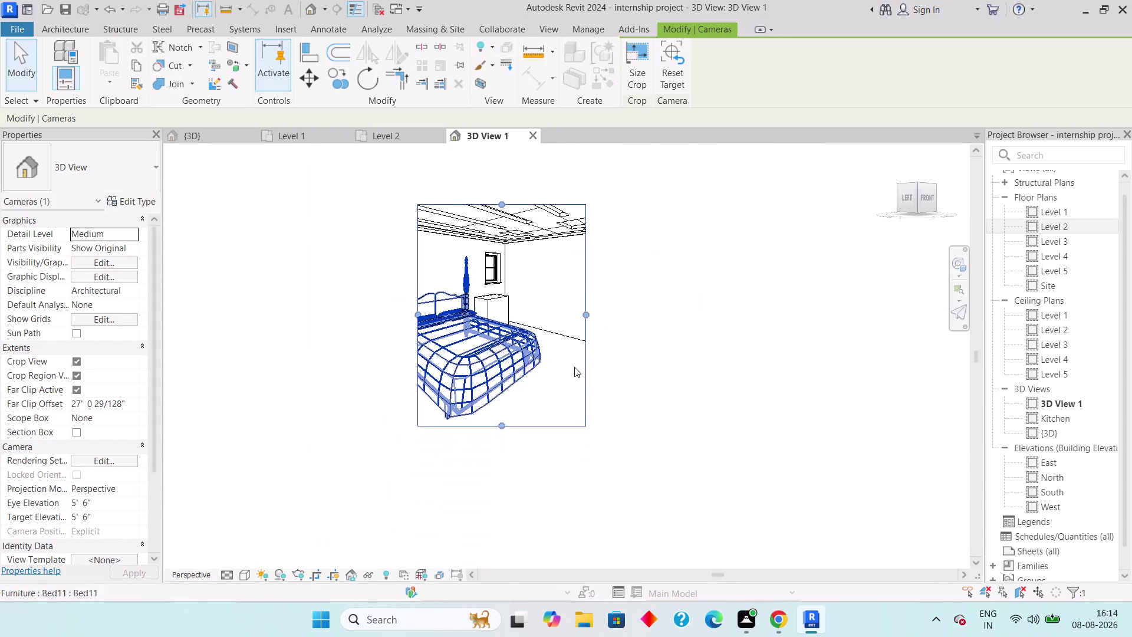
drag(585, 315, 658, 315)
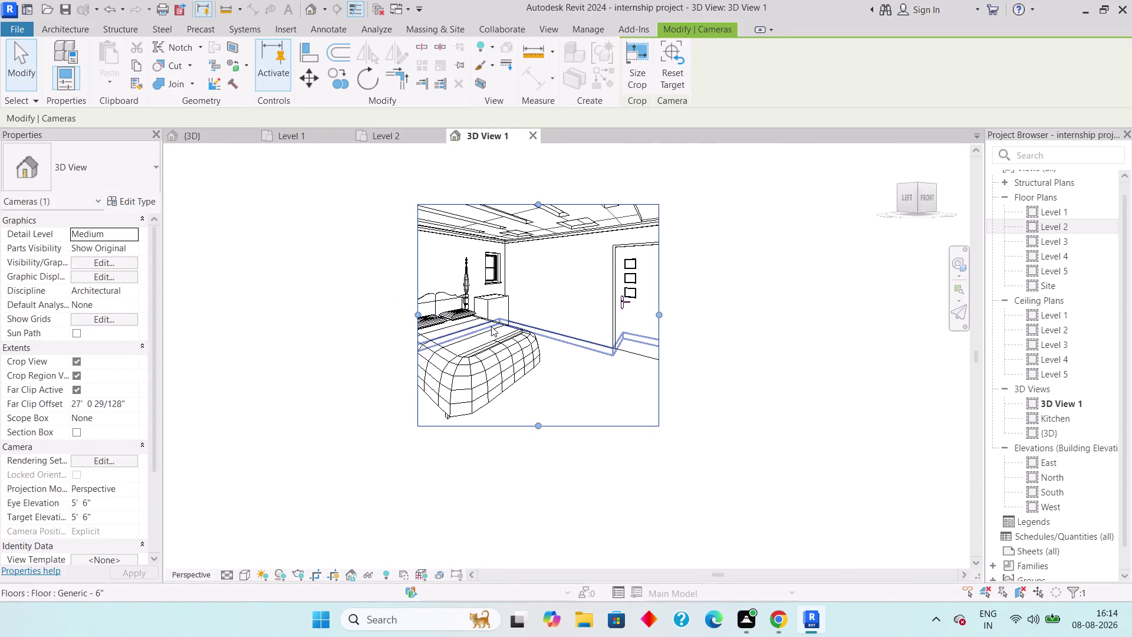
drag(413, 309, 327, 325)
middle_drag(399, 374, 394, 435)
scroll(down, 3)
drag(333, 377, 291, 378)
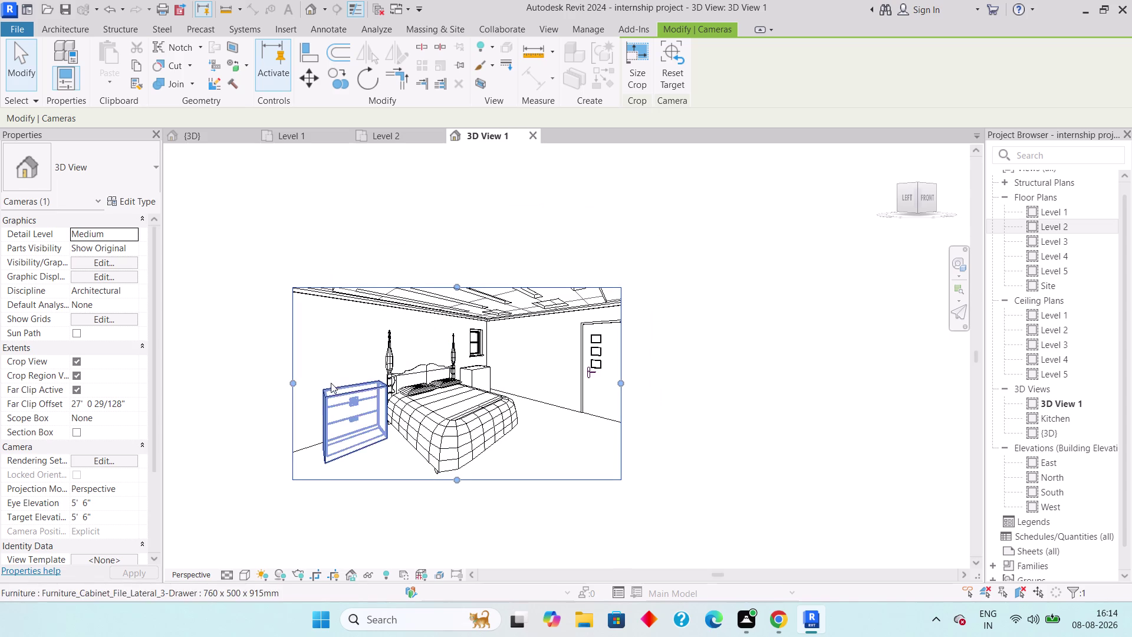
click(287, 381)
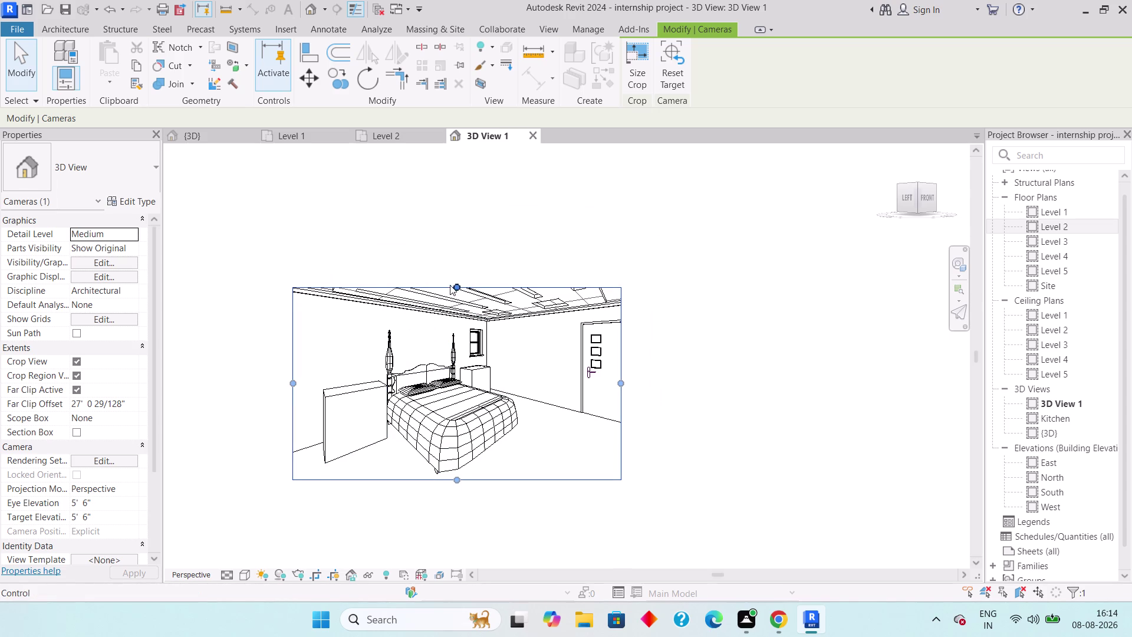
Raise the frame's top over the ceiling and lower its bottom edge.
drag(452, 283, 455, 267)
drag(458, 272, 457, 240)
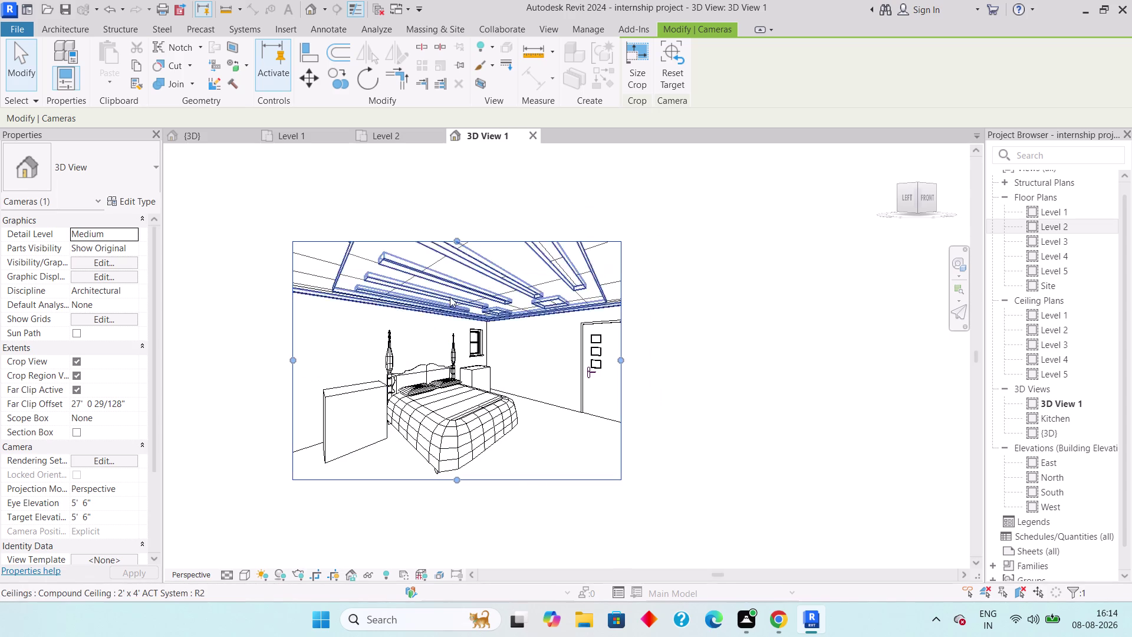
drag(459, 238, 456, 225)
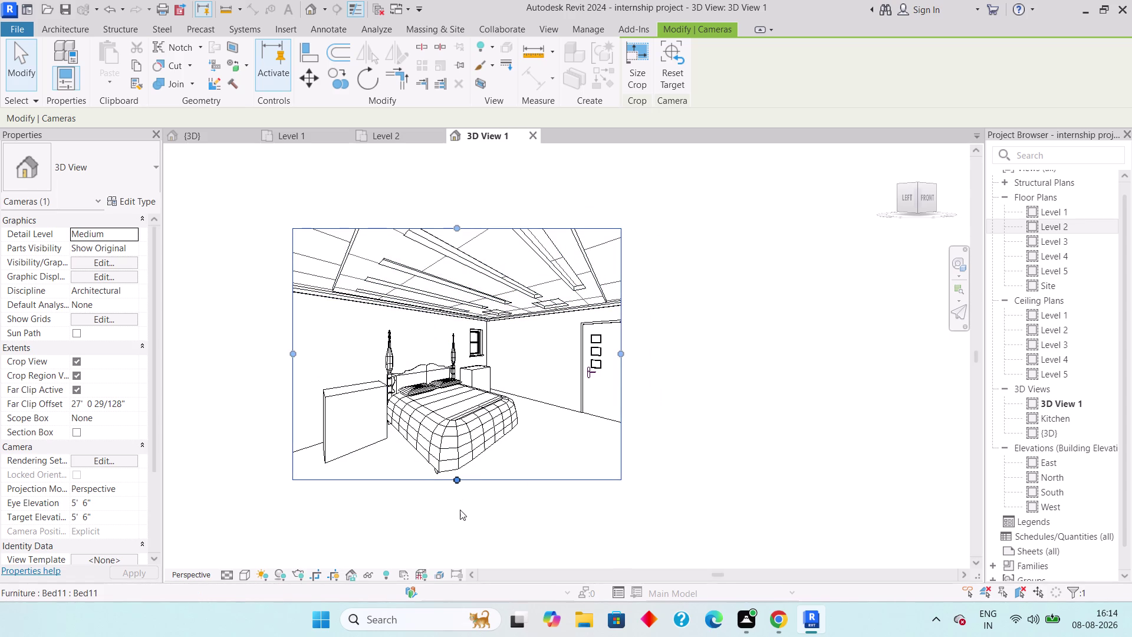
drag(452, 473, 452, 485)
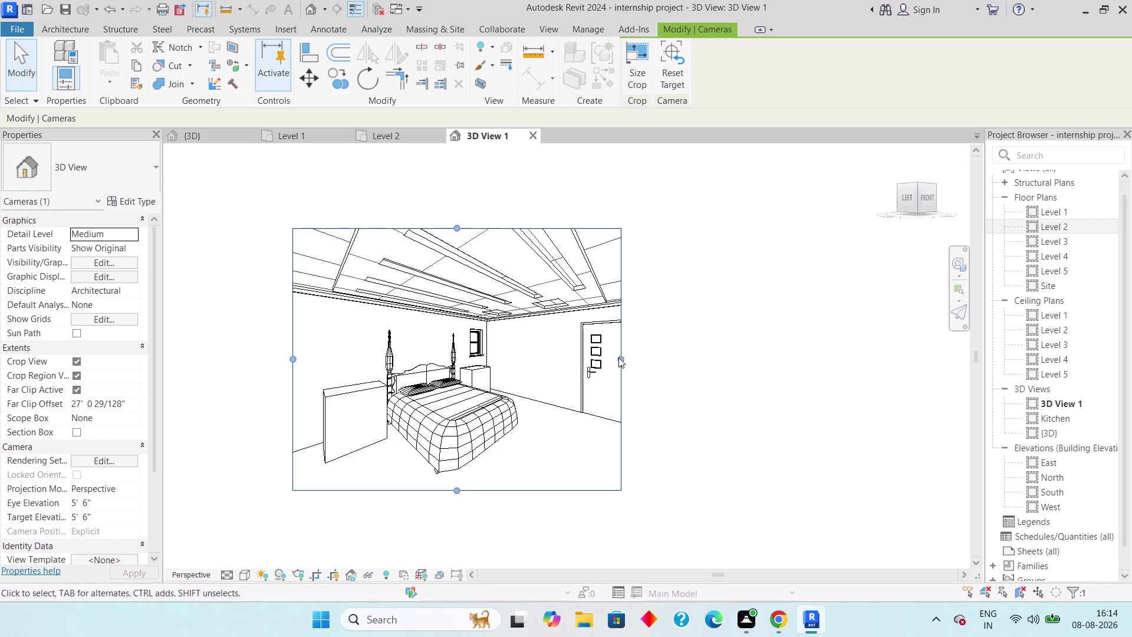
drag(622, 358, 662, 358)
scroll(down, 3)
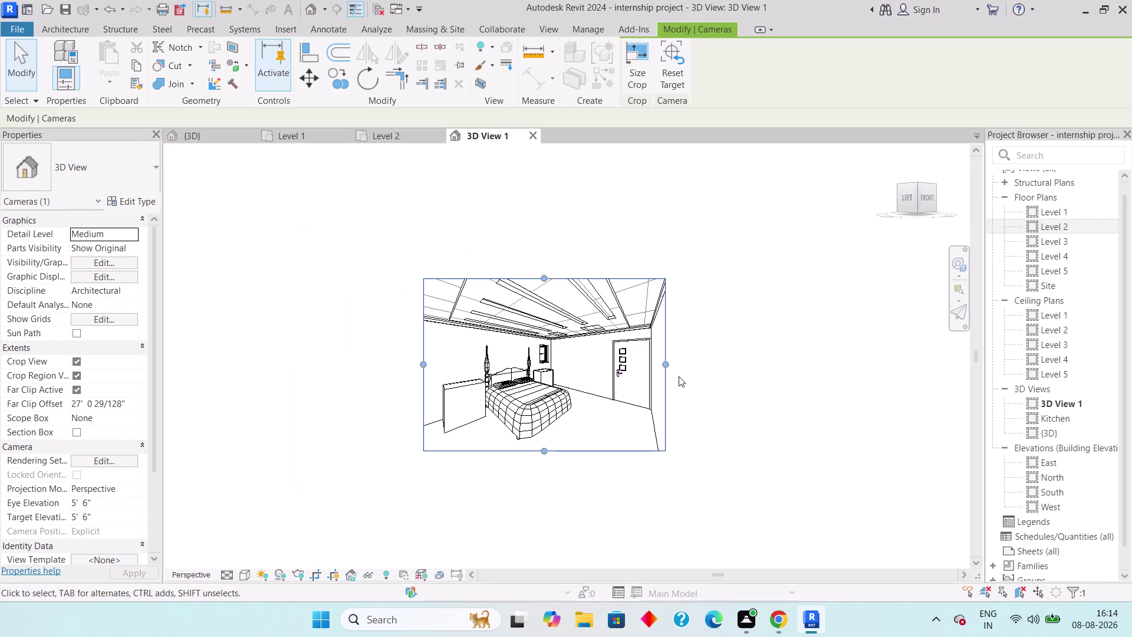
scroll(up, 3)
middle_drag(718, 373, 855, 350)
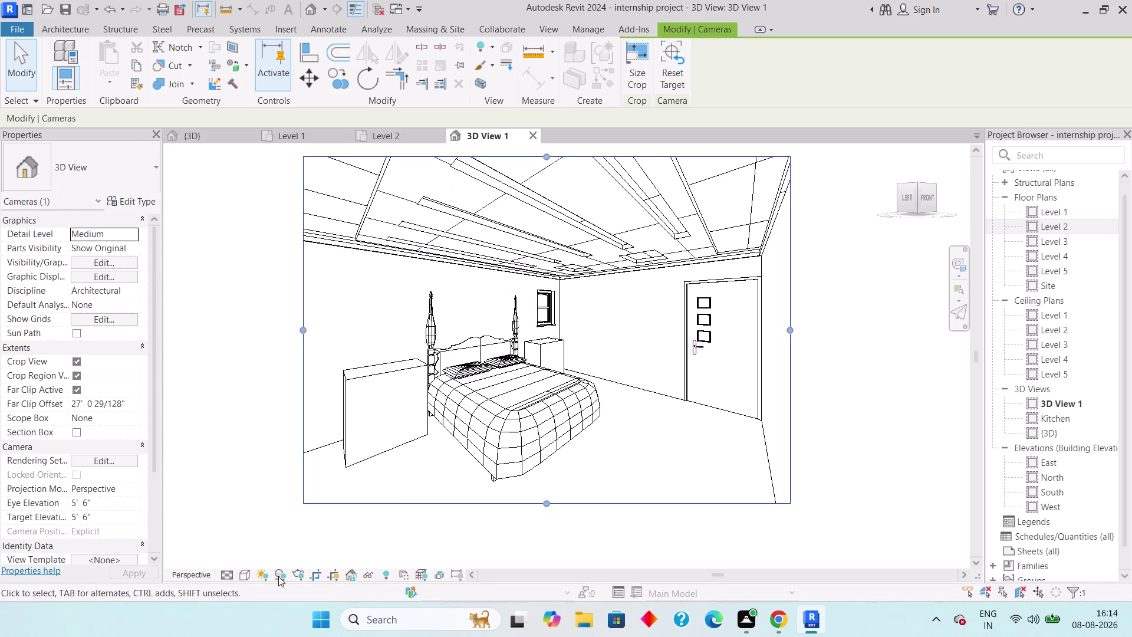
Switch the camera view's visual style to Realistic.
click(236, 571)
click(240, 573)
click(255, 557)
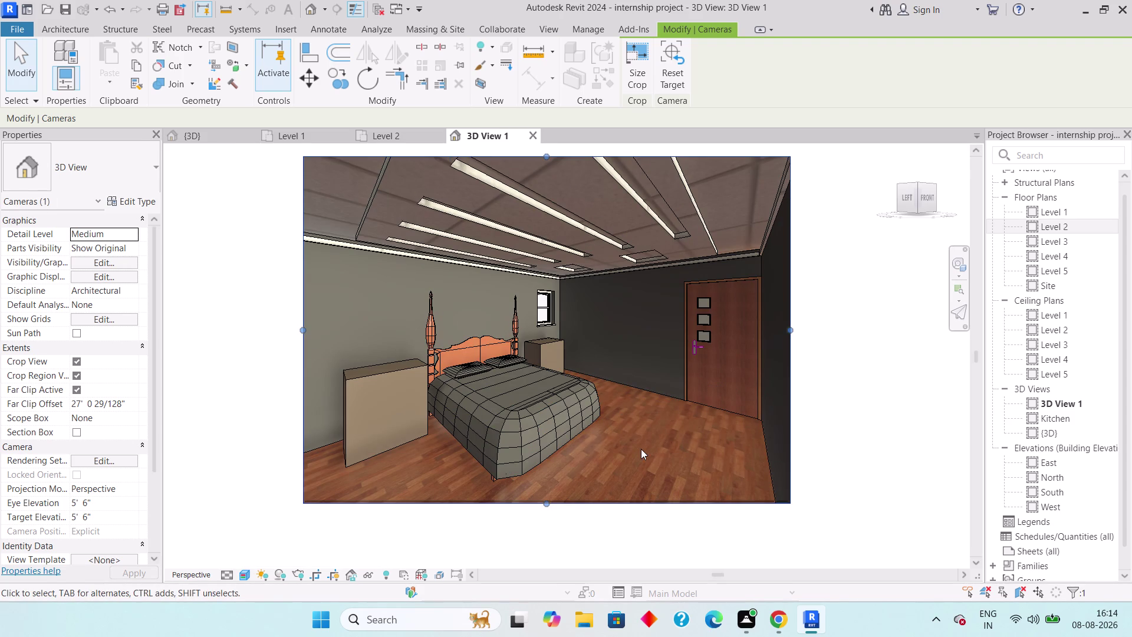
Reframe the bedroom camera view and dismiss its Project Browser options menu.
scroll(up, 3)
scroll(down, 3)
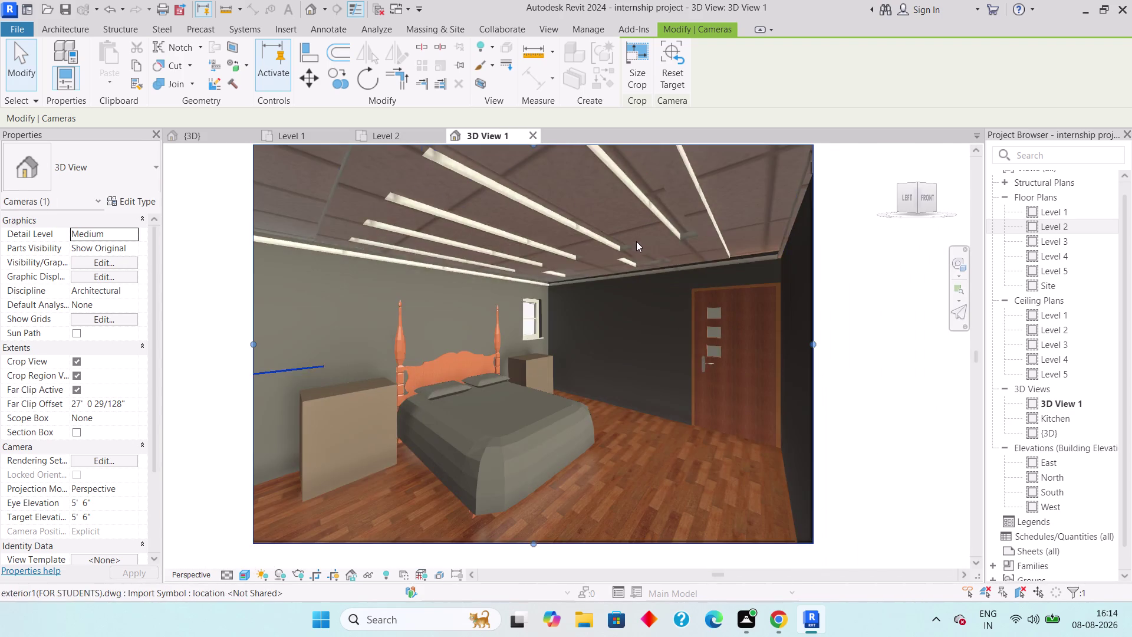
scroll(down, 3)
scroll(up, 3)
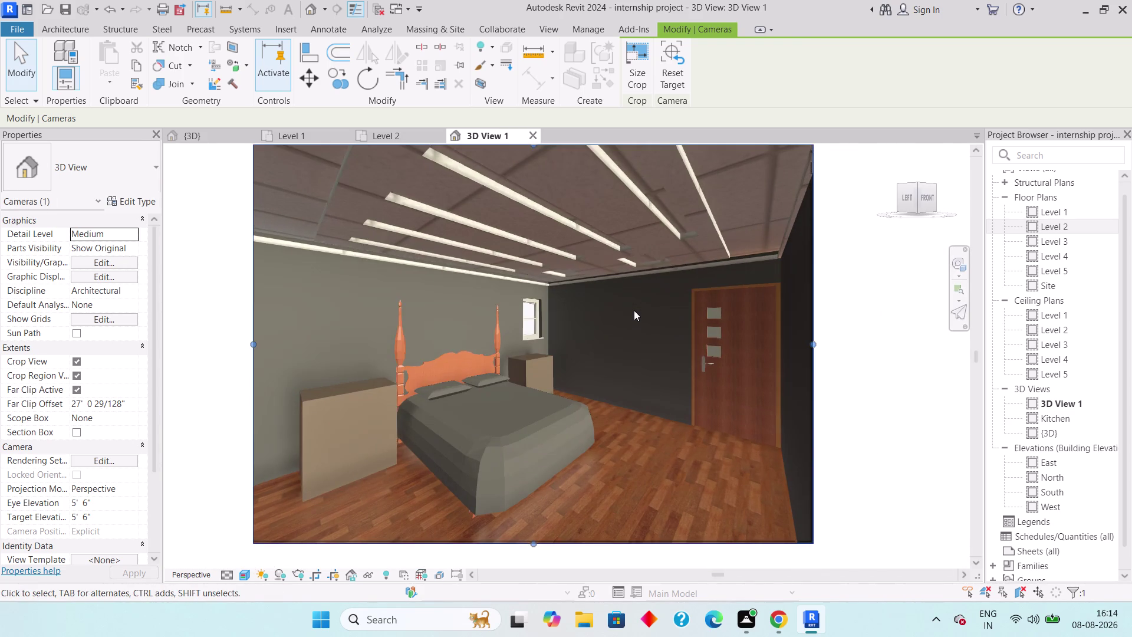
middle_drag(641, 394, 639, 415)
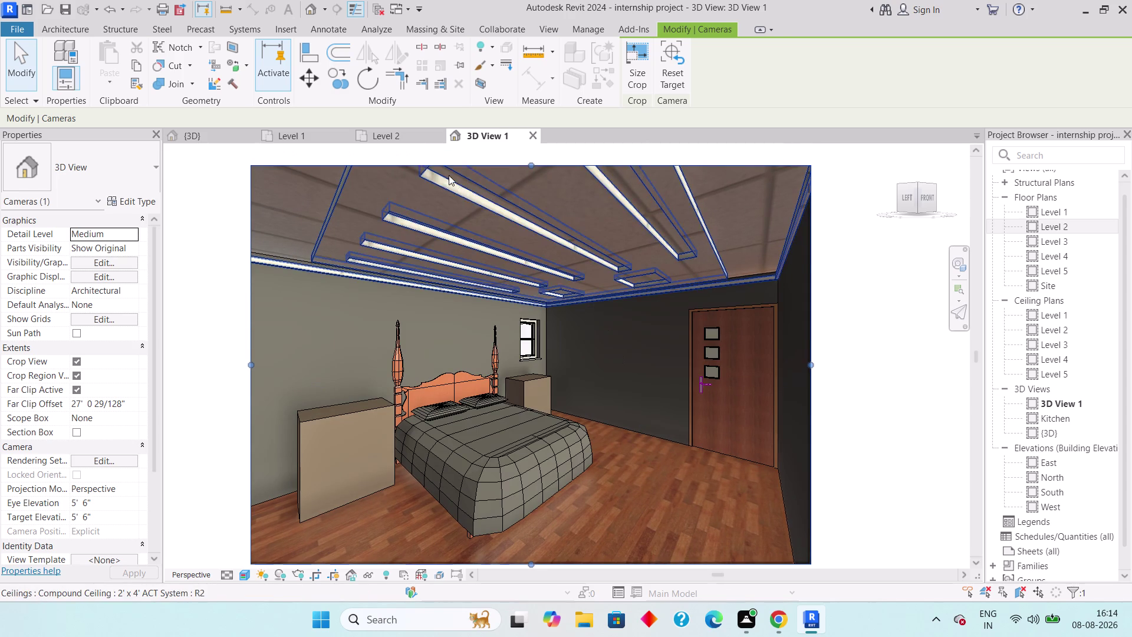
right_click(1074, 404)
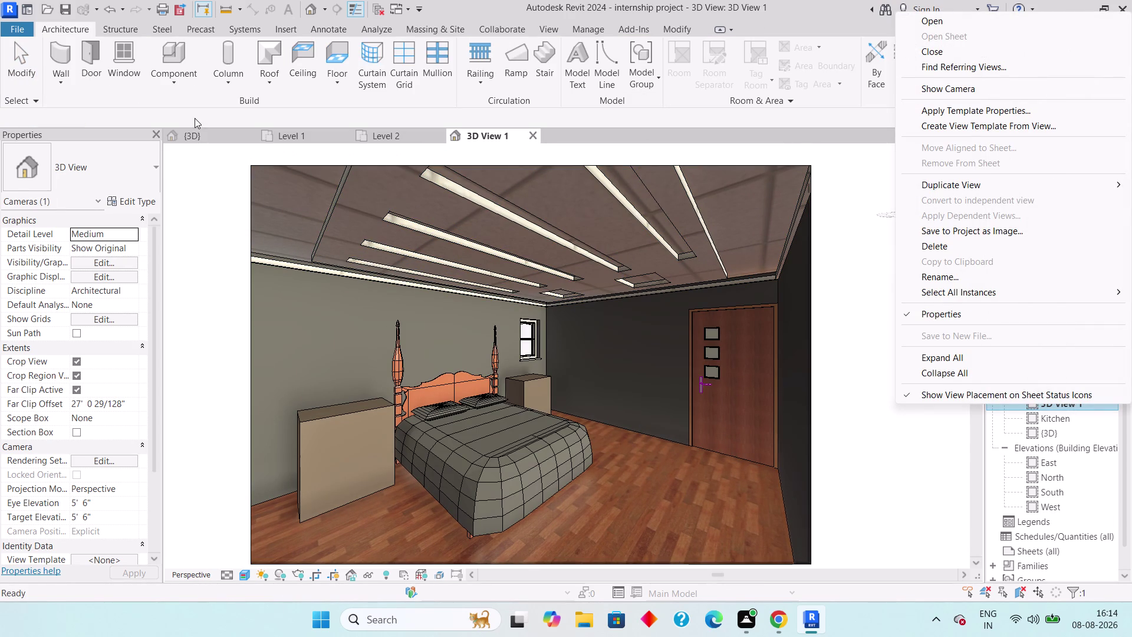
key(Escape)
Inspect the Level 1 bedroom layout, return to 3D View 1 and bring up its options.
click(285, 132)
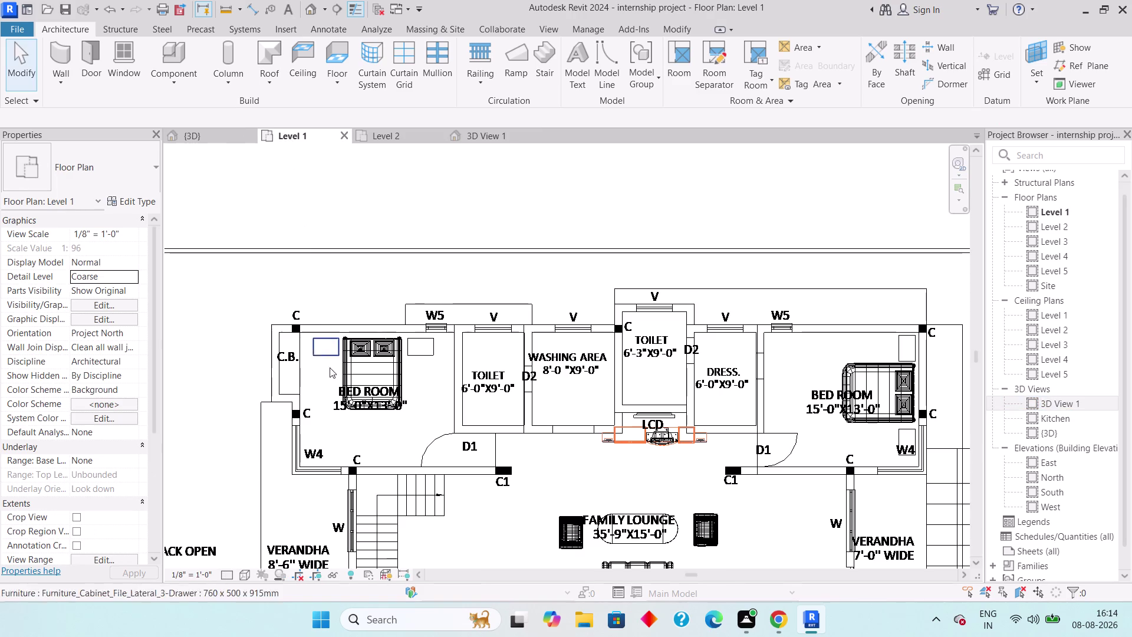
middle_drag(836, 414, 786, 314)
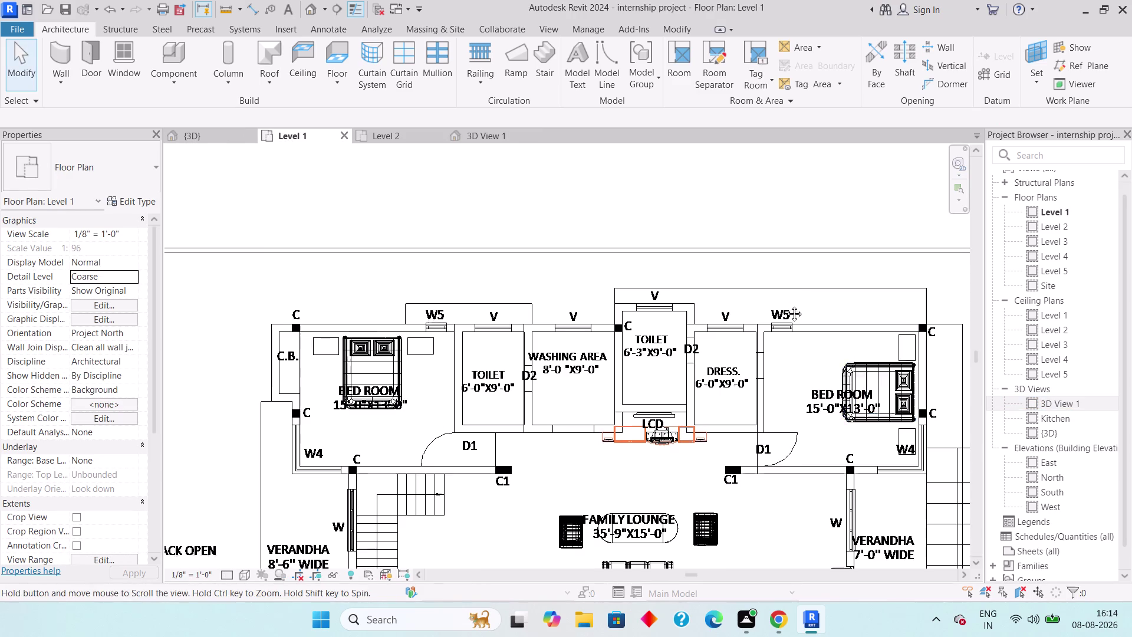
middle_drag(787, 315, 781, 280)
scroll(down, 3)
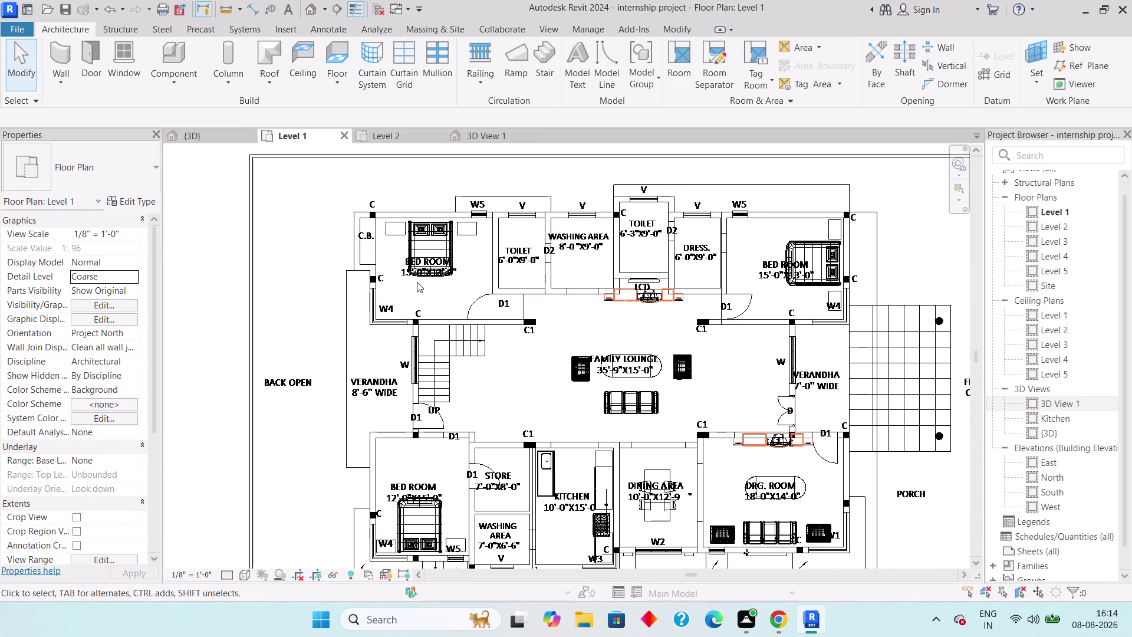
click(498, 139)
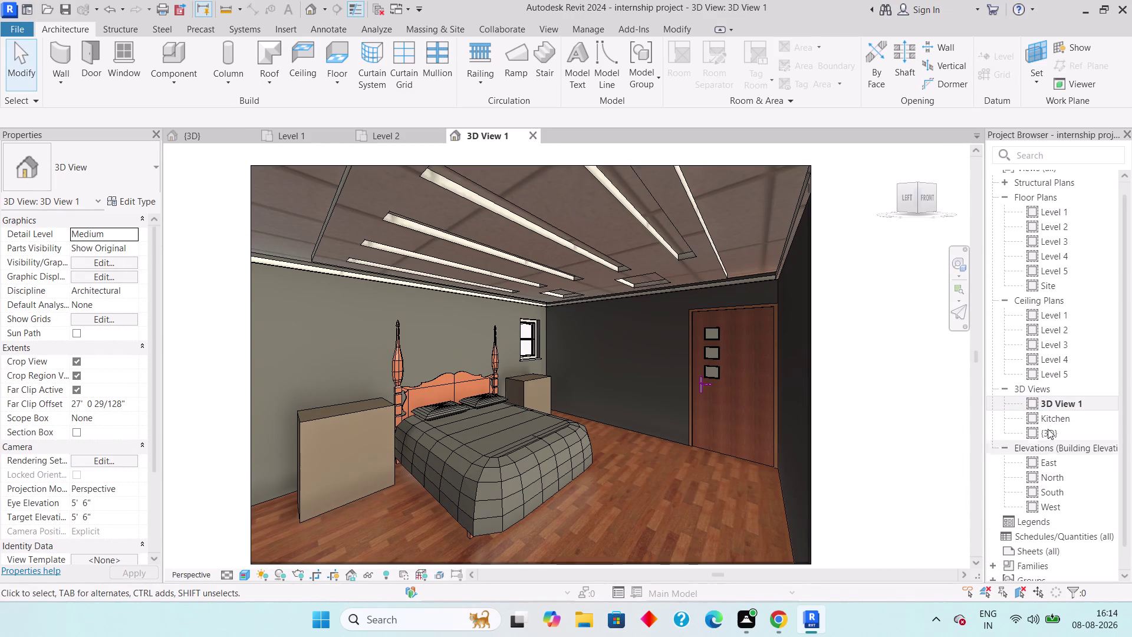
right_click(1044, 398)
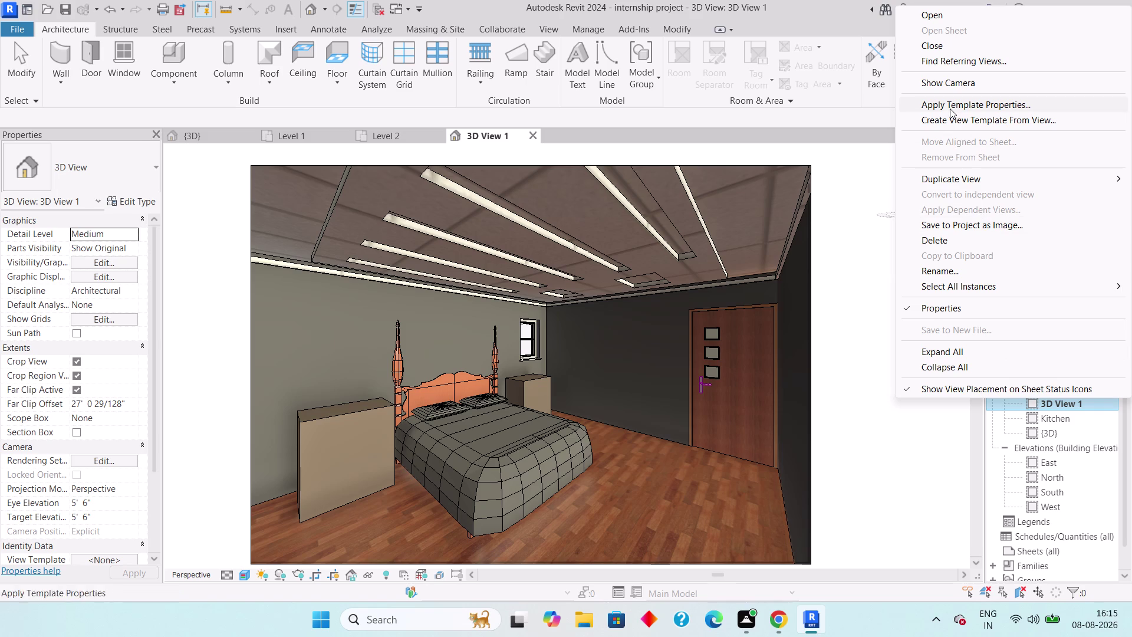
Rename the camera view to 'Bedroom 1'.
click(941, 271)
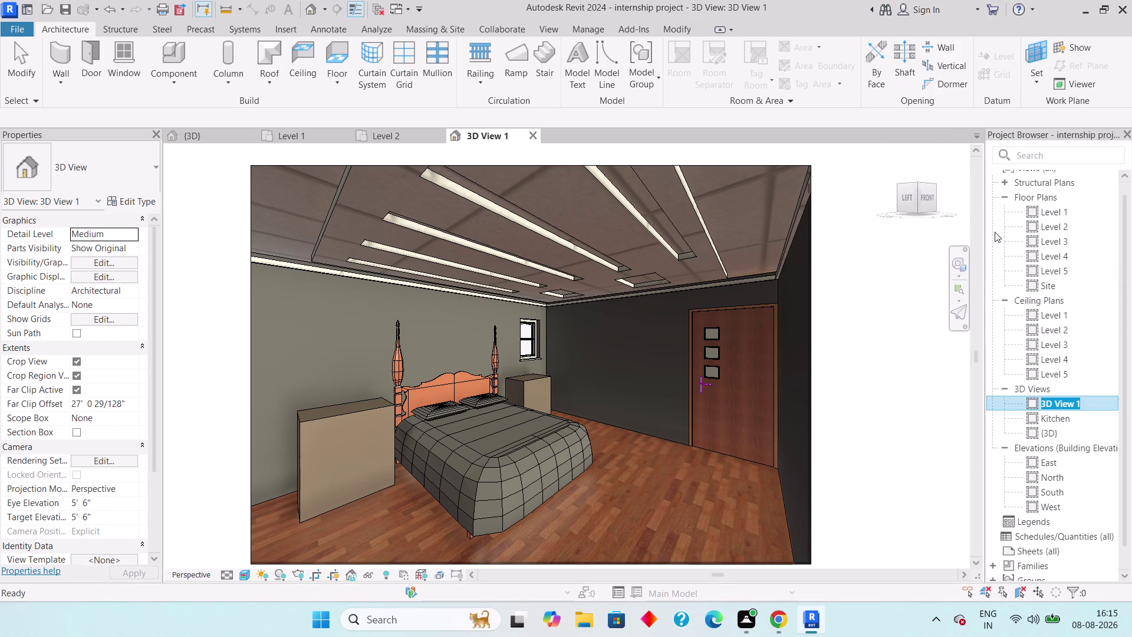
text(B)
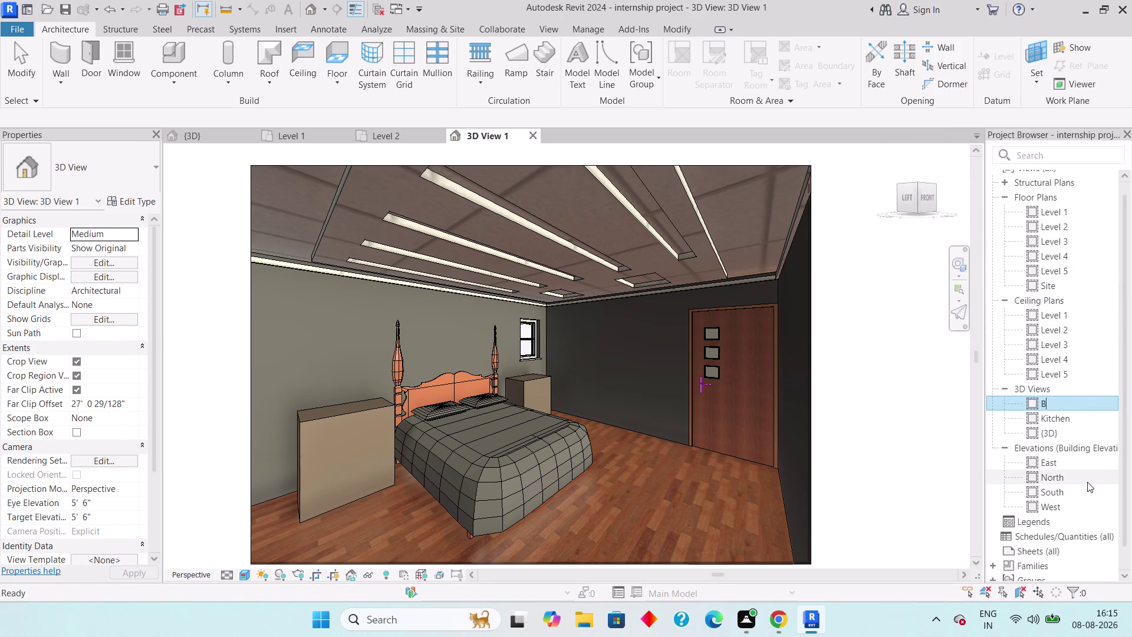
text(ed)
text(r)
text(oo)
text(m)
key(space)
key(1)
key(Return)
Reframe the Bedroom 1 view, then switch back to the Level 1 plan.
scroll(down, 3)
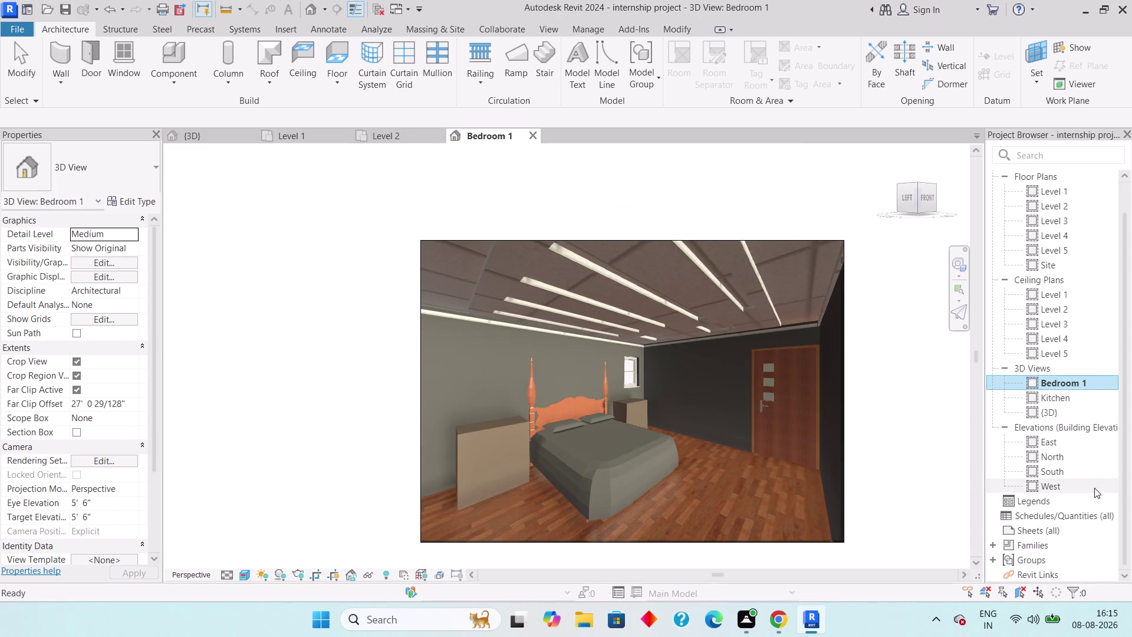
scroll(up, 3)
scroll(up, 3)
middle_drag(820, 447, 826, 421)
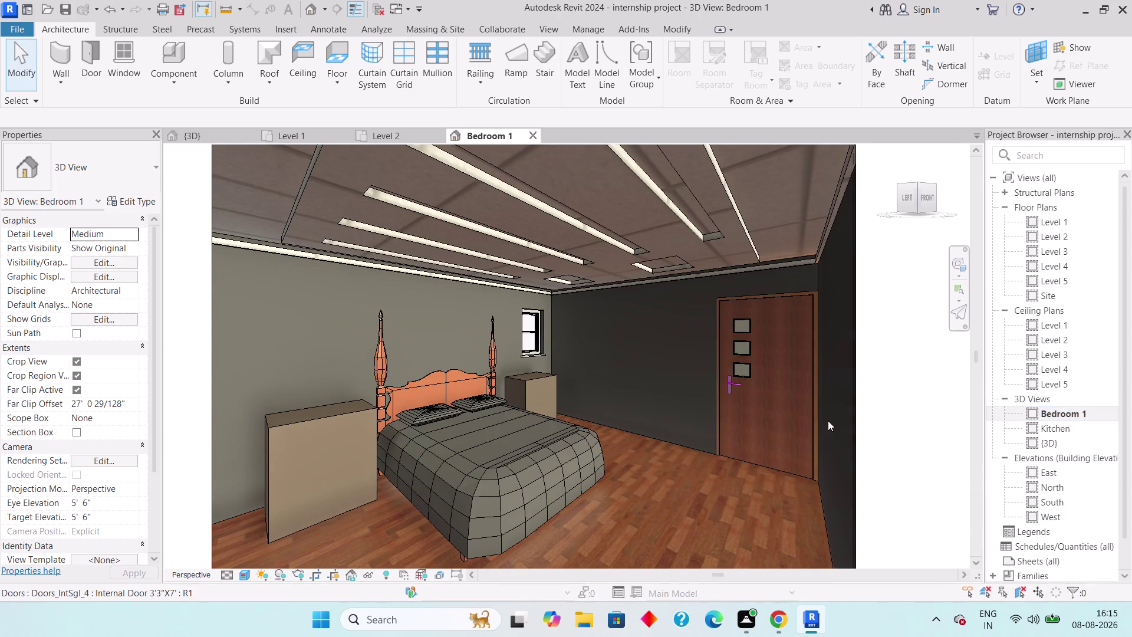
middle_drag(826, 421, 826, 420)
middle_drag(801, 466, 811, 414)
key(Escape)
key(Escape)
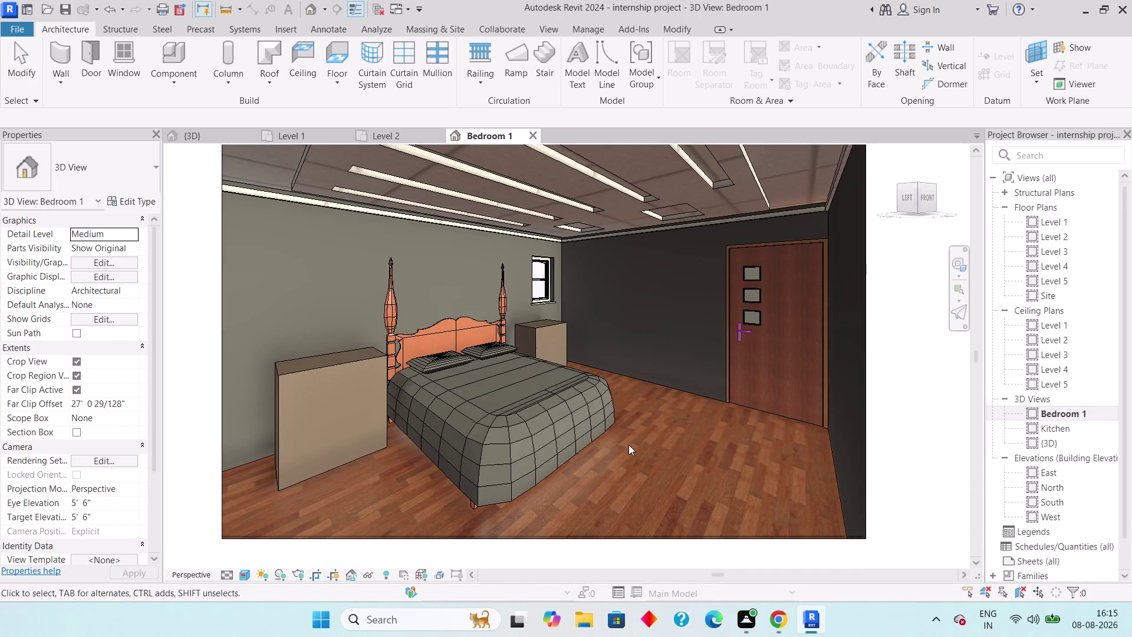
scroll(down, 3)
middle_click(626, 443)
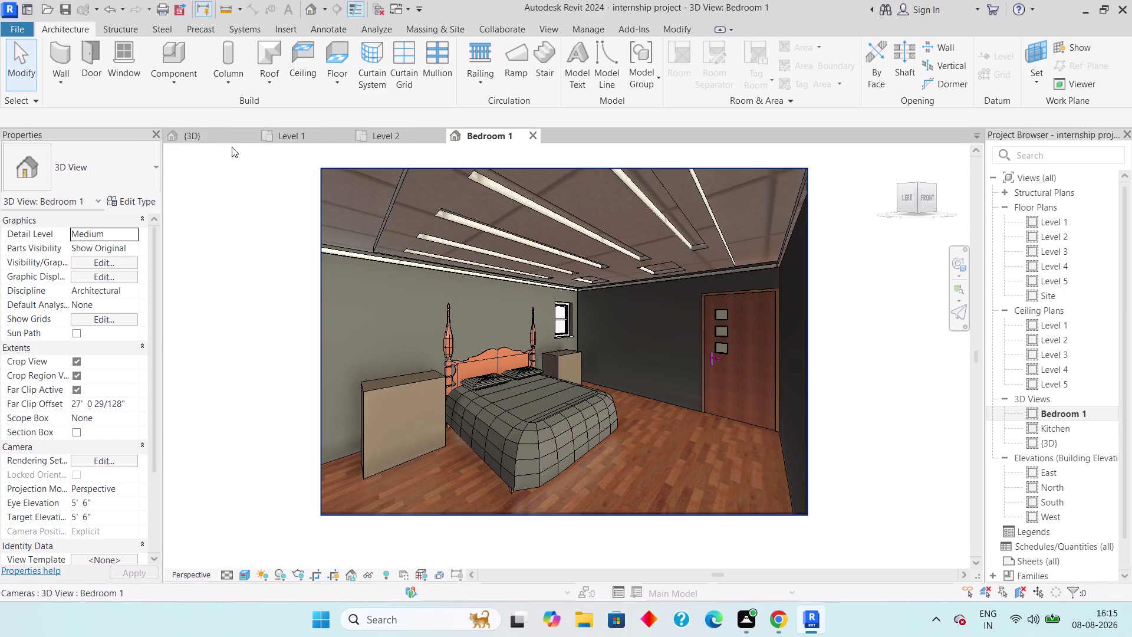
click(277, 135)
middle_drag(633, 336, 540, 374)
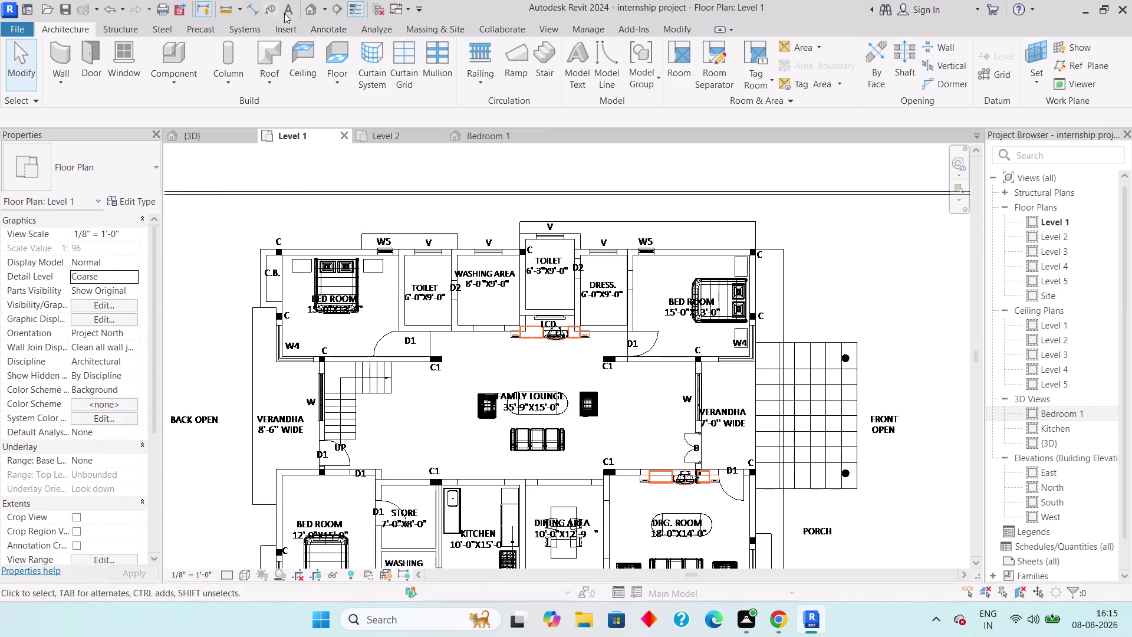
Place a camera near window W5 in the right bedroom, aimed across the room.
click(323, 7)
click(338, 42)
scroll(up, 3)
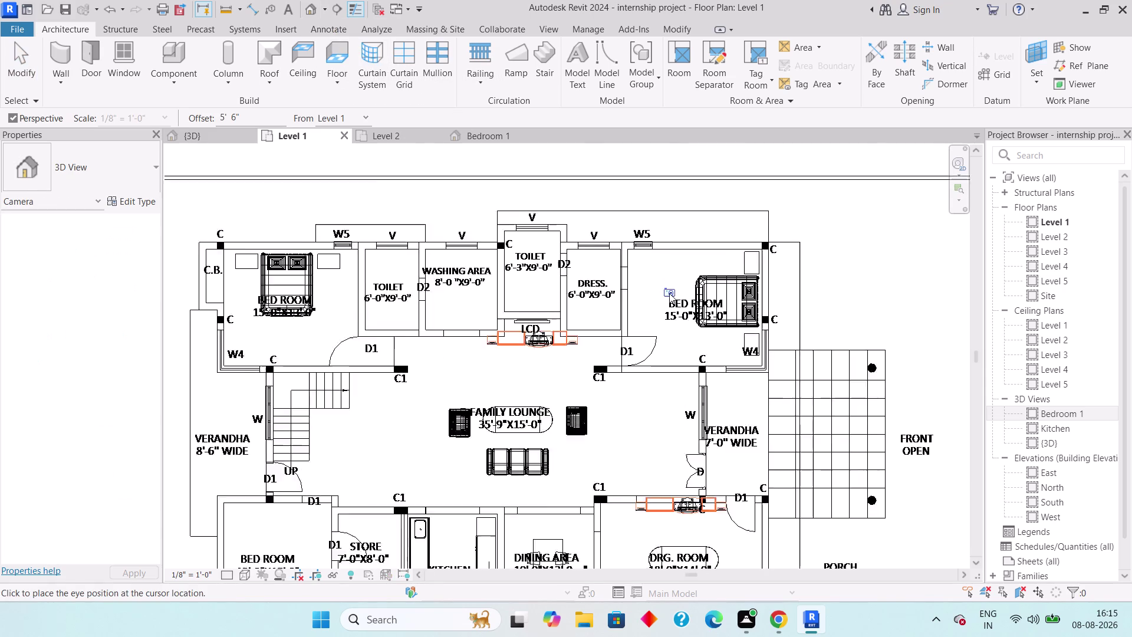
scroll(up, 3)
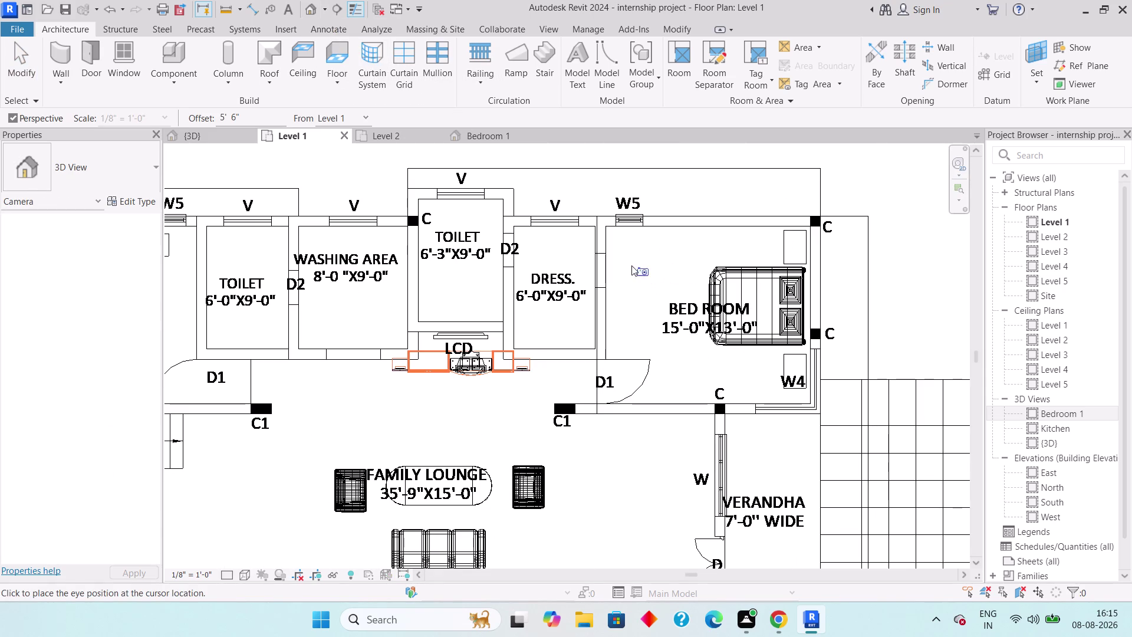
click(613, 234)
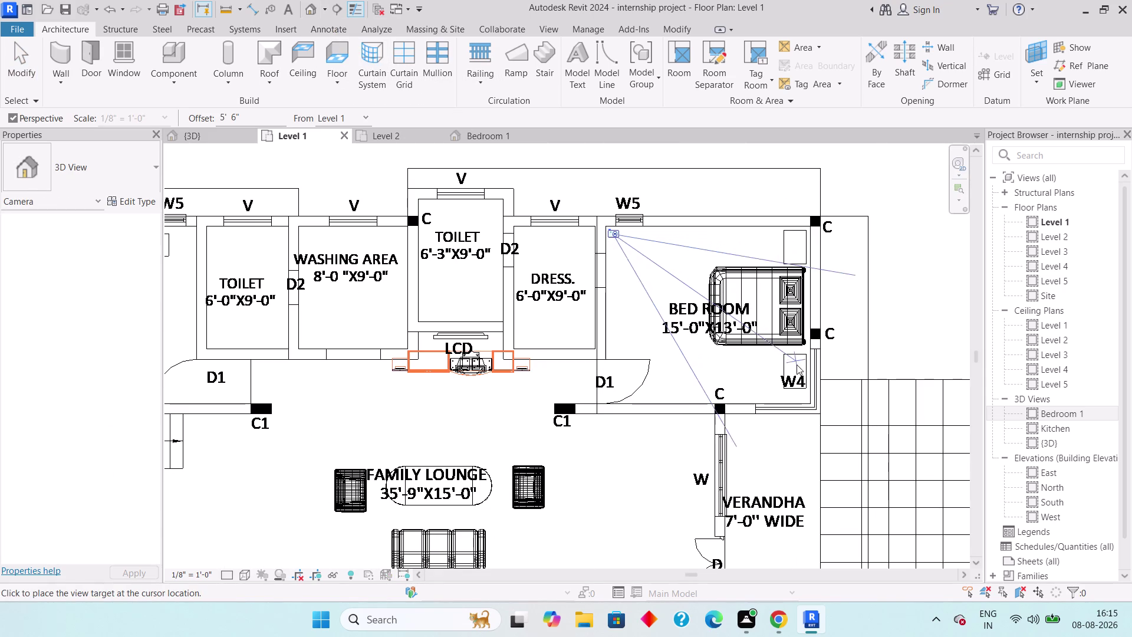
click(798, 382)
Reposition the new camera view and extend its frame downward.
scroll(down, 3)
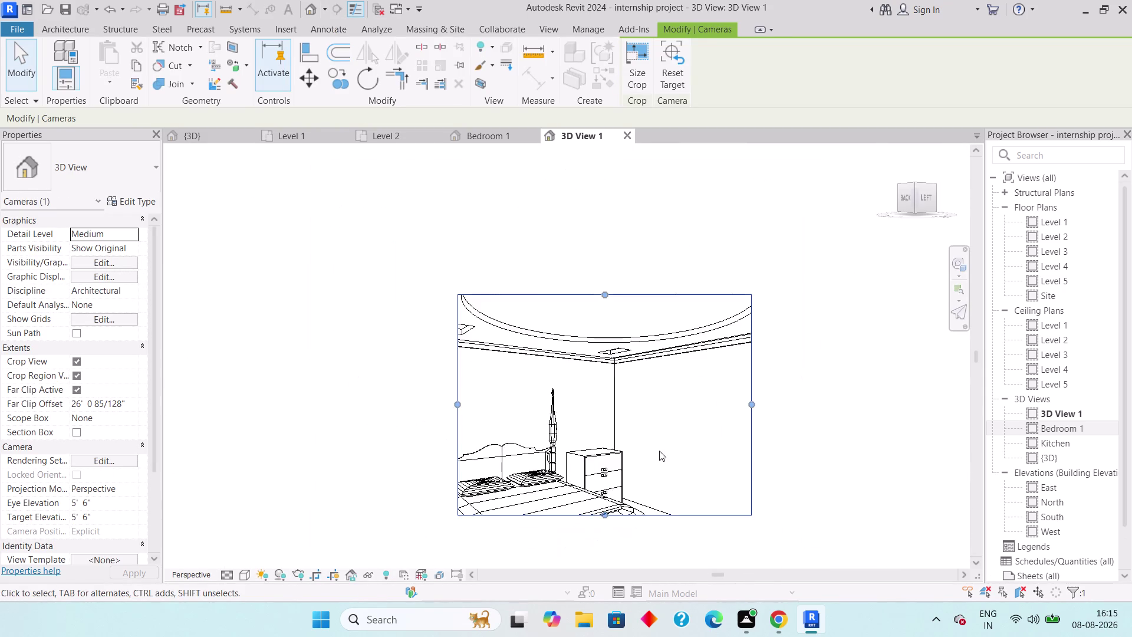
scroll(down, 3)
middle_drag(659, 448, 676, 270)
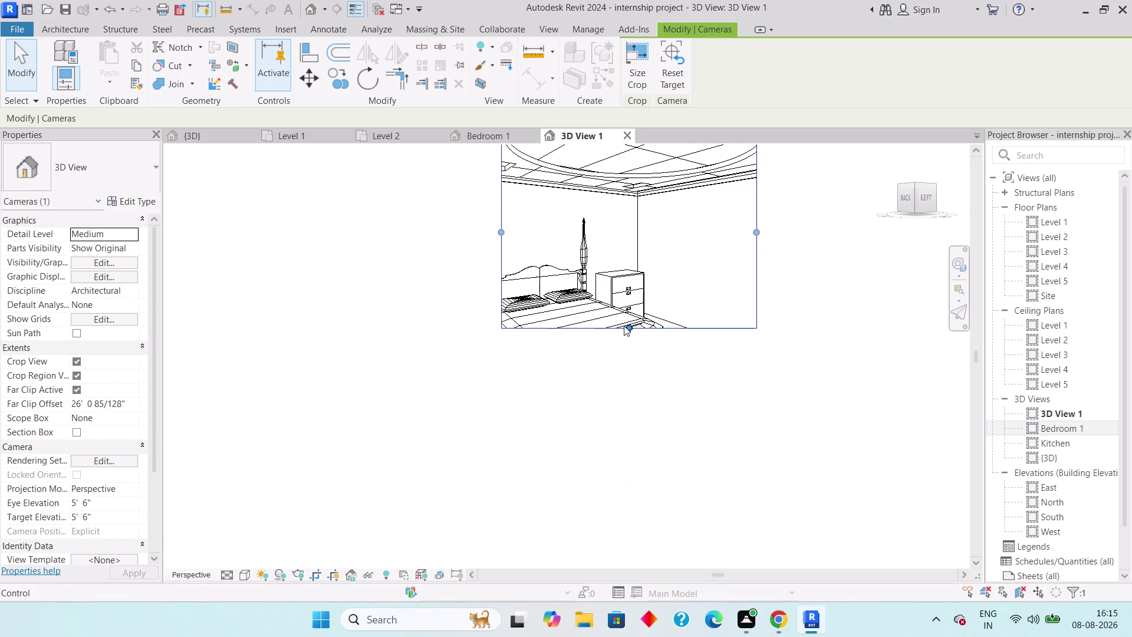
drag(624, 325, 627, 471)
middle_drag(624, 410, 623, 509)
scroll(down, 3)
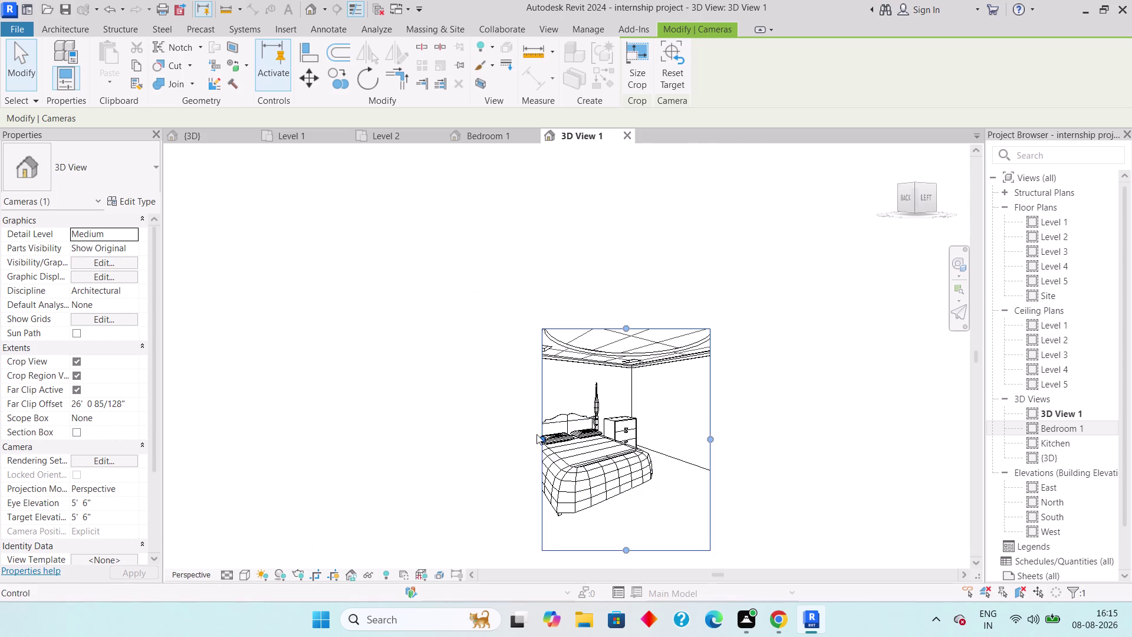
Widen the frame sideways, raise it over the ceiling, and set Realistic style.
drag(541, 436, 465, 442)
drag(464, 435, 448, 436)
drag(714, 436, 788, 425)
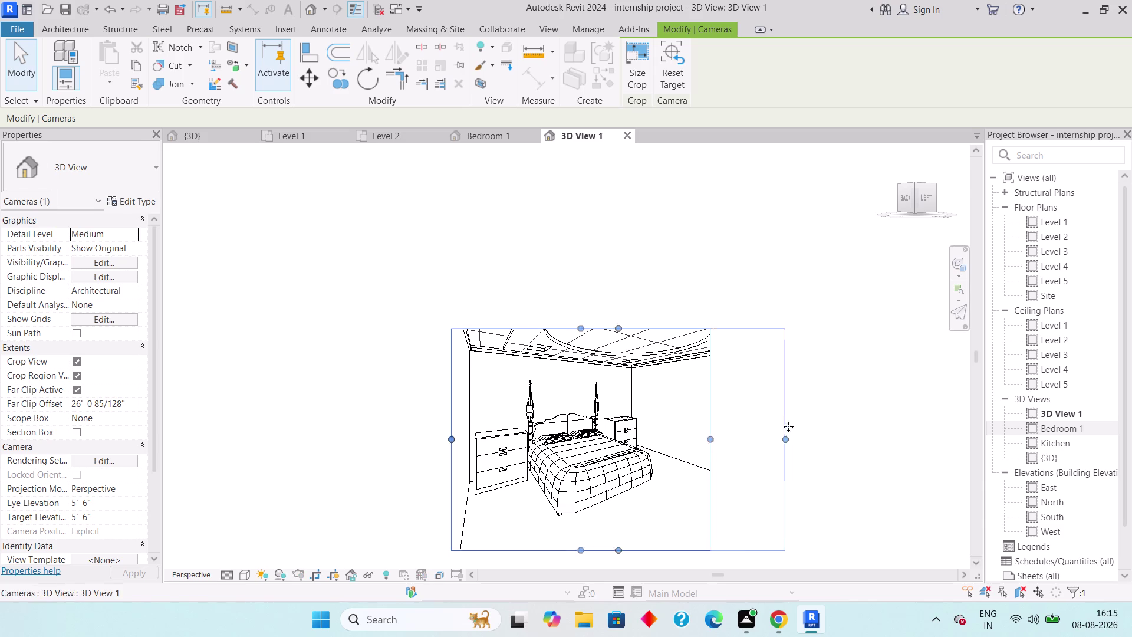
drag(617, 323, 619, 244)
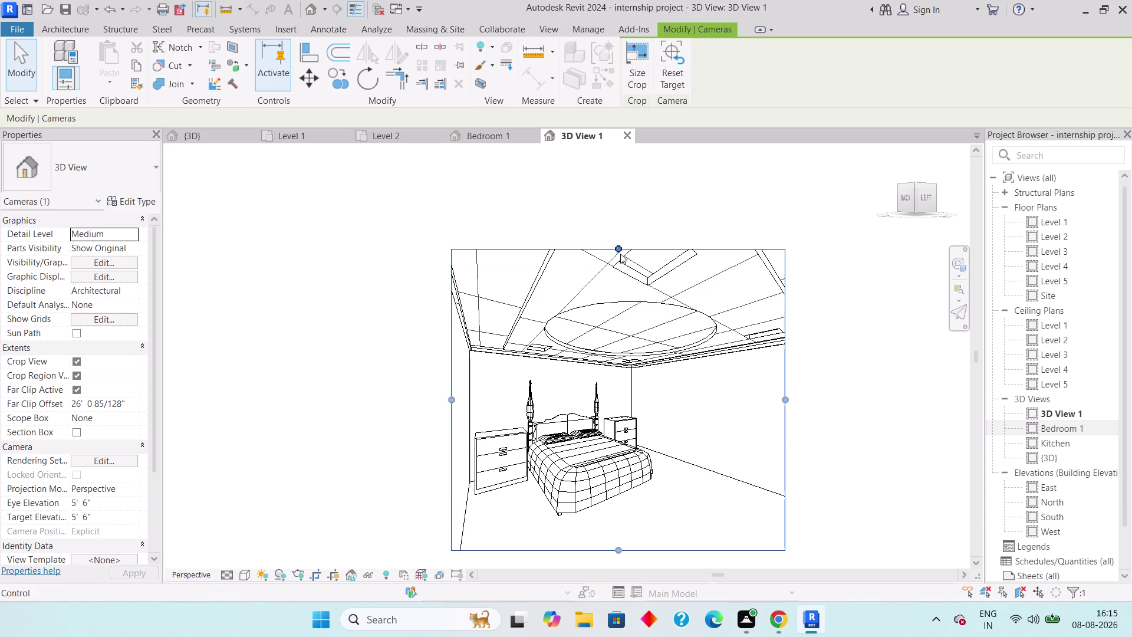
drag(617, 247, 618, 231)
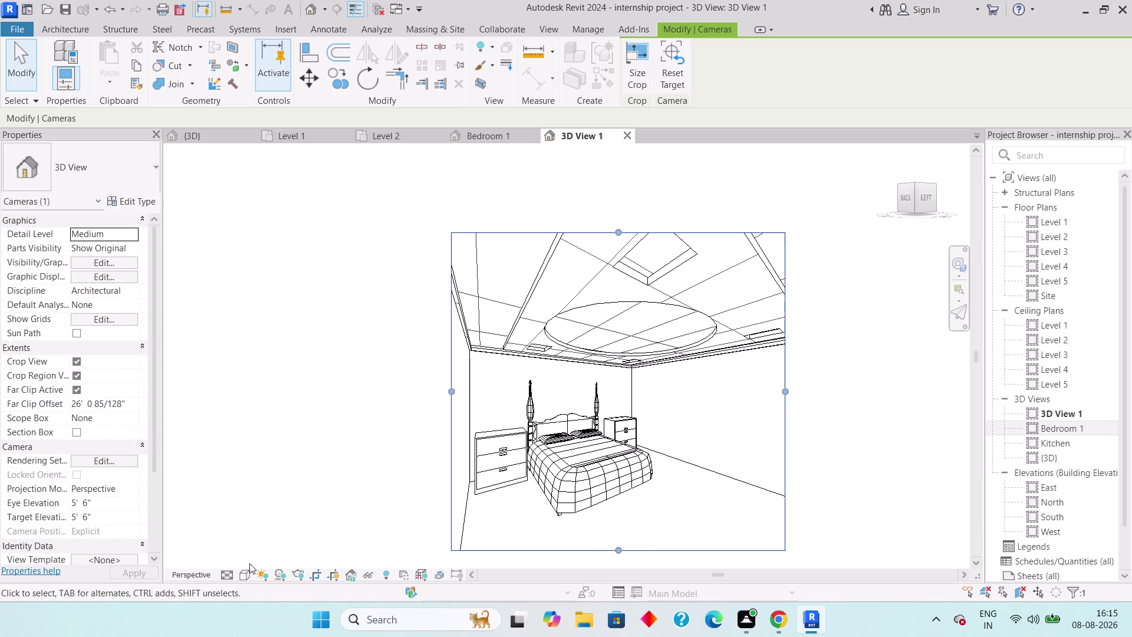
click(244, 570)
click(271, 561)
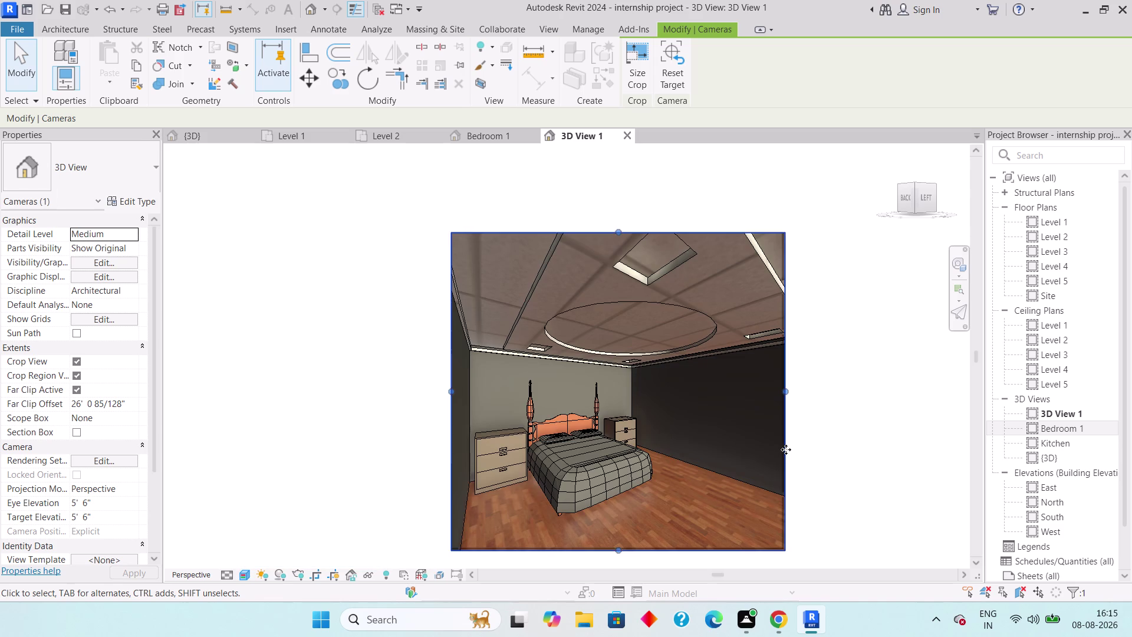
Drag the frame's right edge outward until the door on the dark wall shows.
middle_drag(820, 500, 821, 494)
scroll(up, 3)
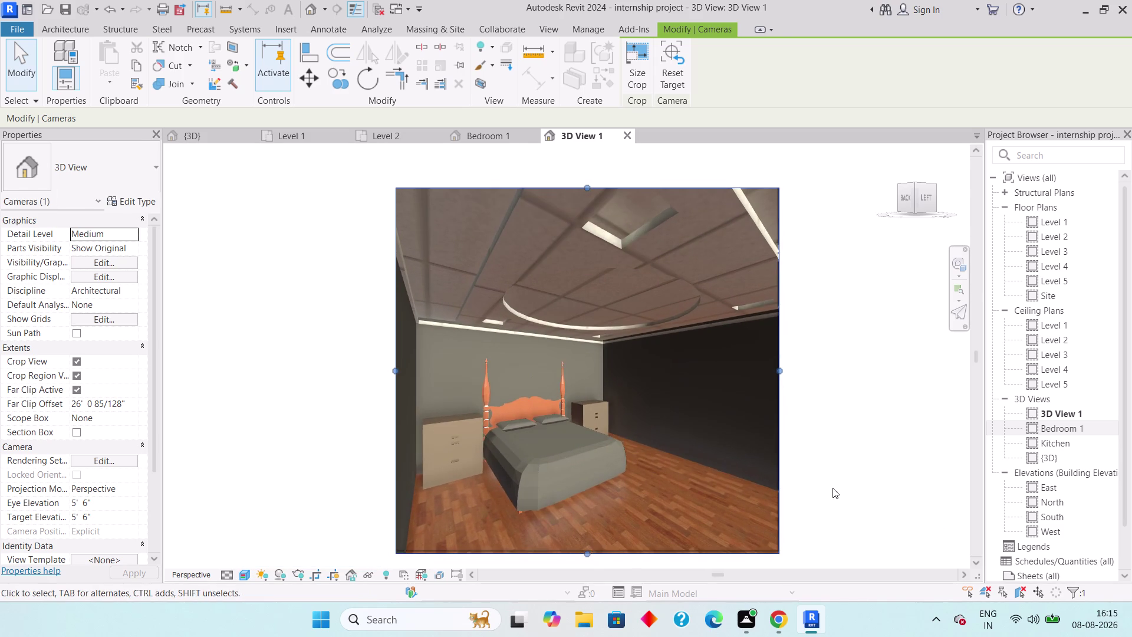
middle_drag(853, 482, 897, 475)
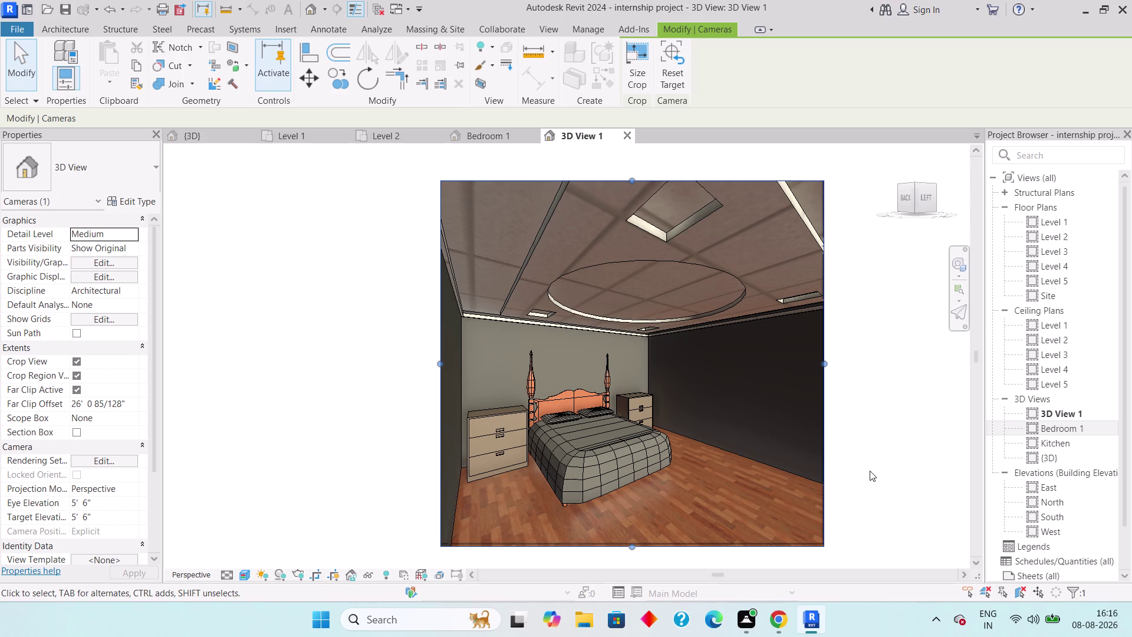
middle_click(903, 493)
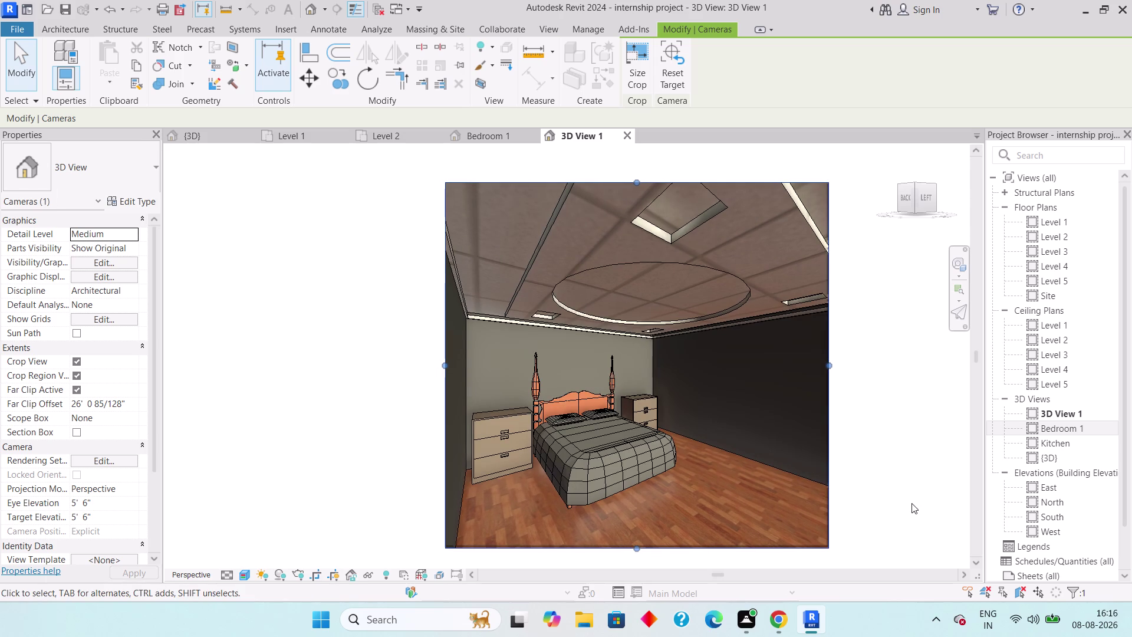
drag(830, 364, 831, 364)
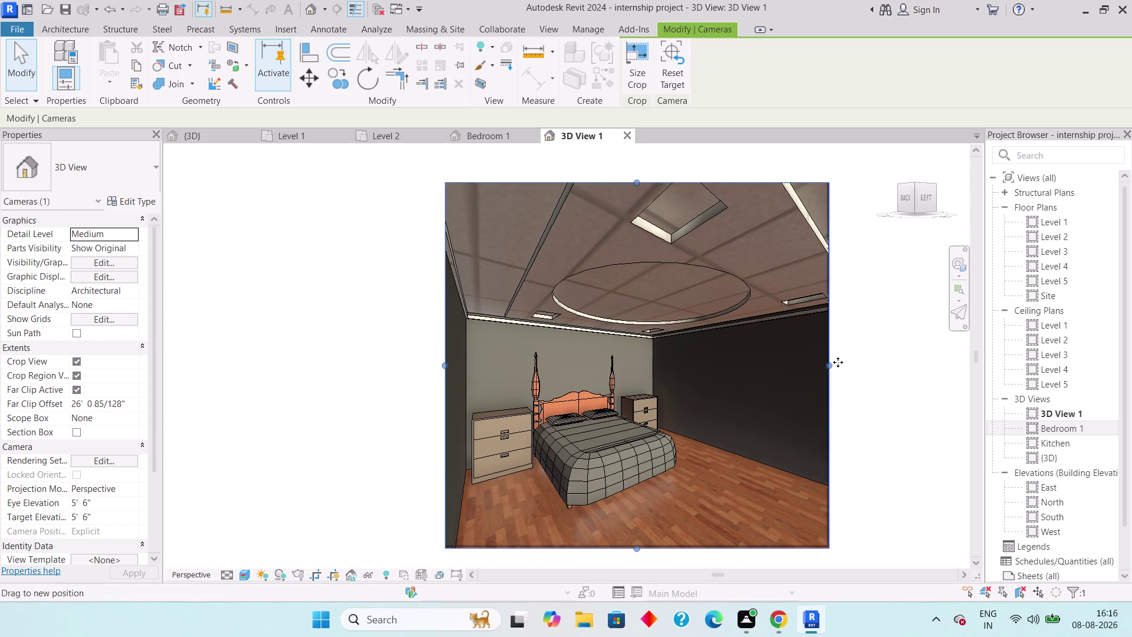
drag(832, 363, 847, 362)
drag(843, 361, 897, 364)
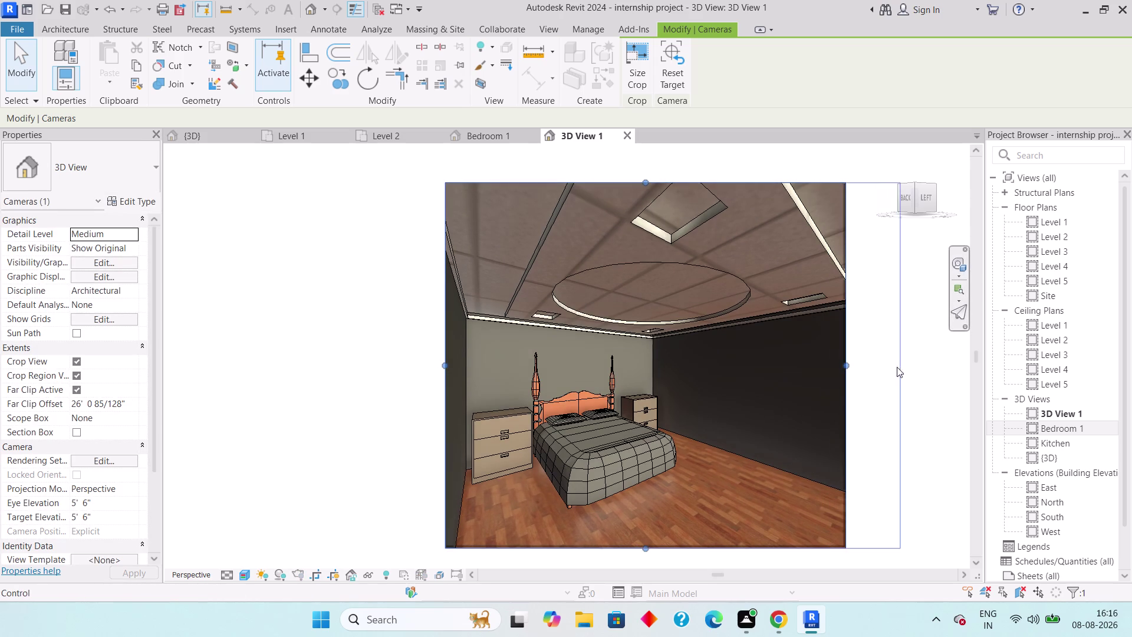
drag(900, 368, 923, 369)
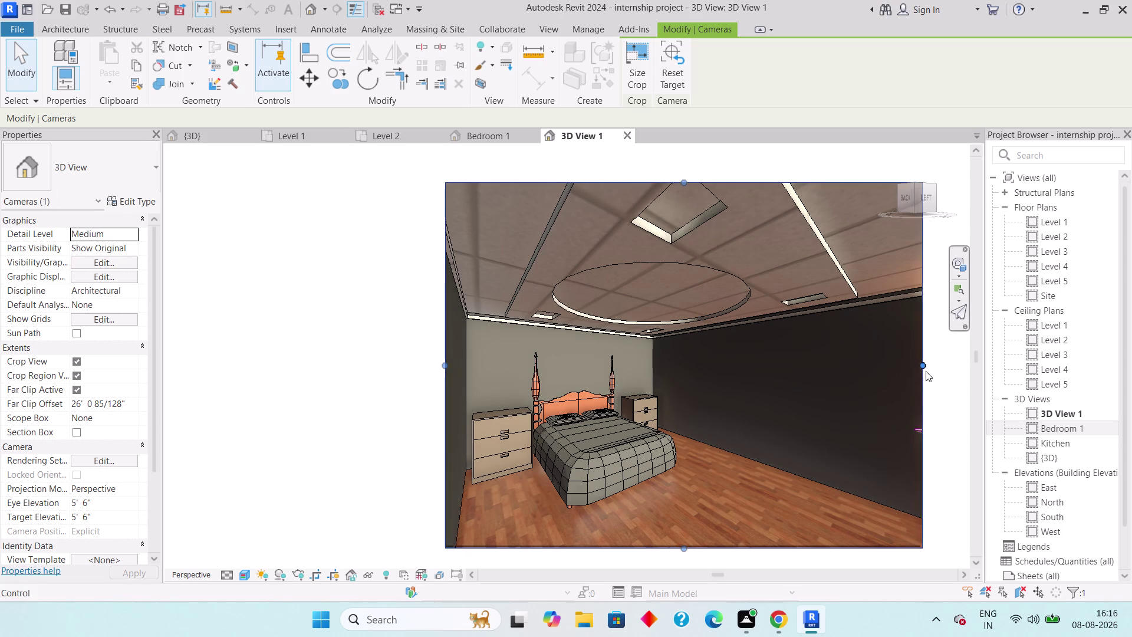
drag(921, 360, 946, 361)
Recentre the widened bedroom view and deselect the crop region.
middle_drag(914, 392, 765, 389)
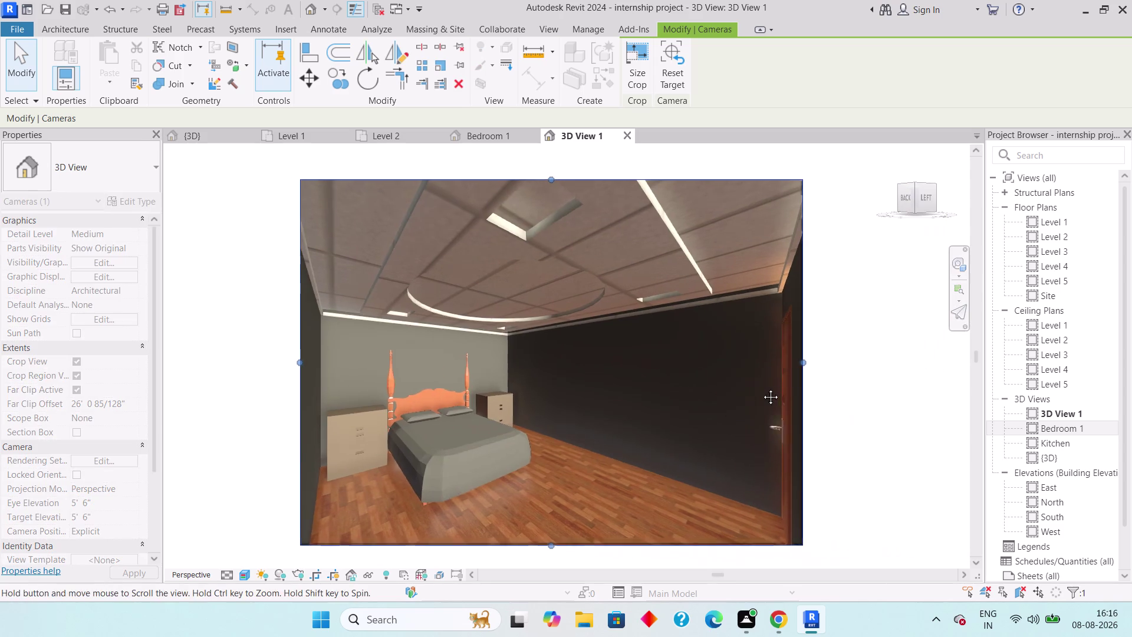
middle_drag(765, 388, 762, 388)
middle_drag(735, 447, 746, 442)
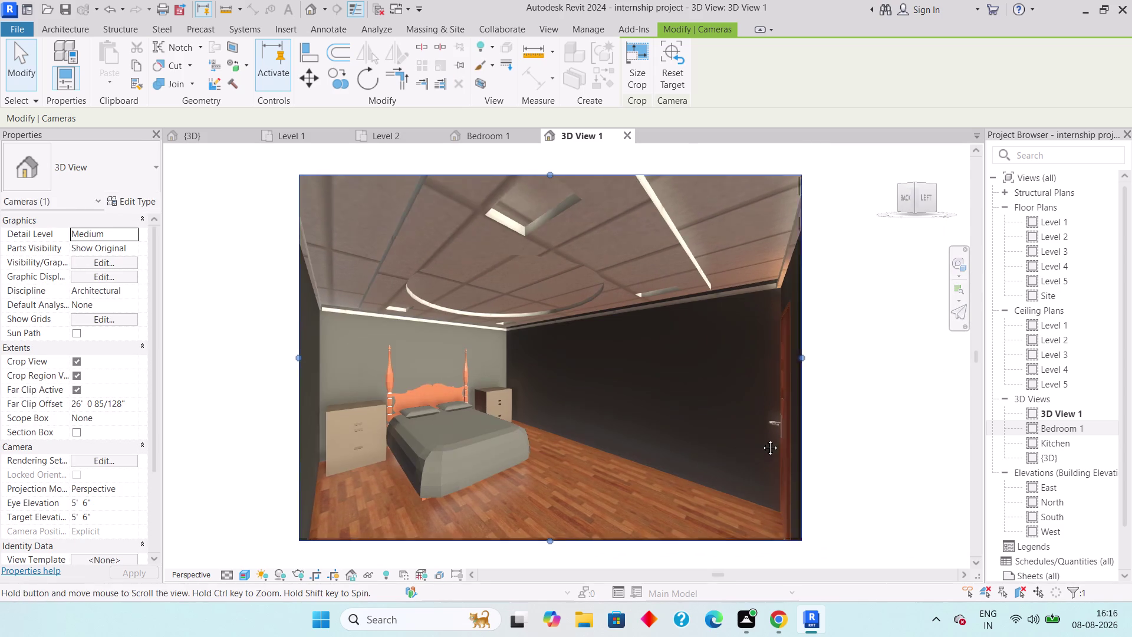
middle_drag(747, 443, 831, 431)
scroll(down, 3)
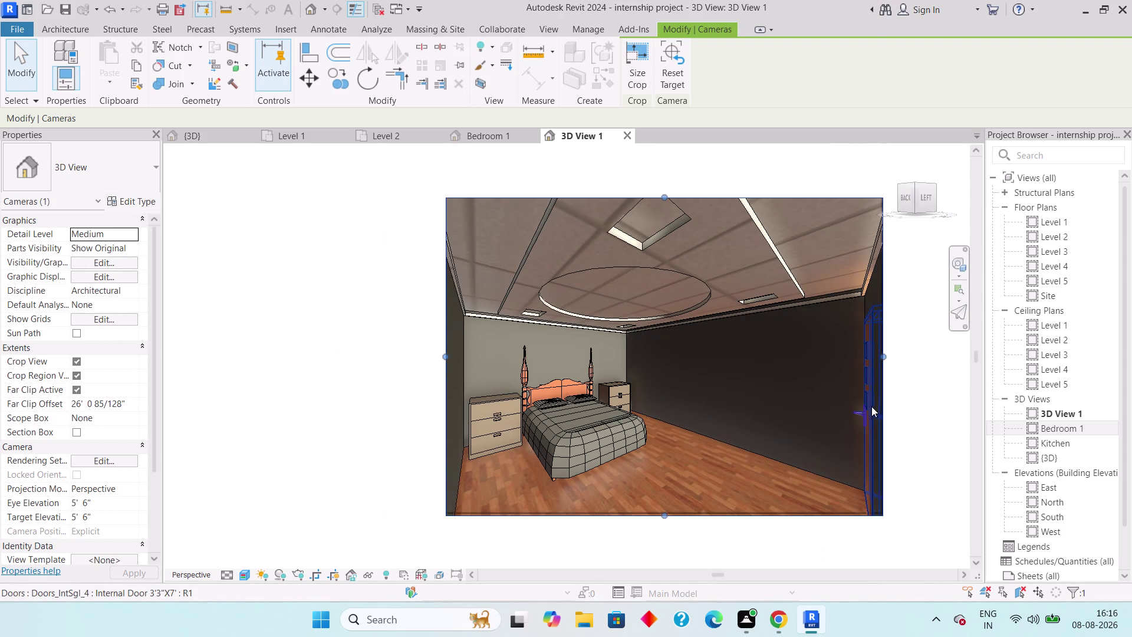
middle_drag(756, 431, 755, 415)
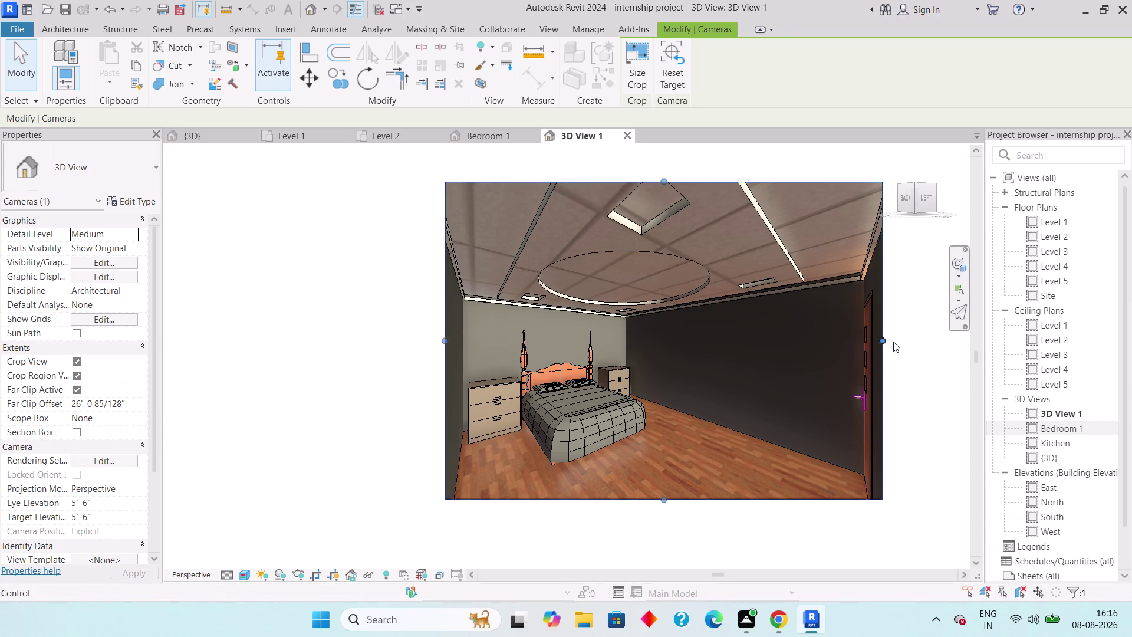
key(Escape)
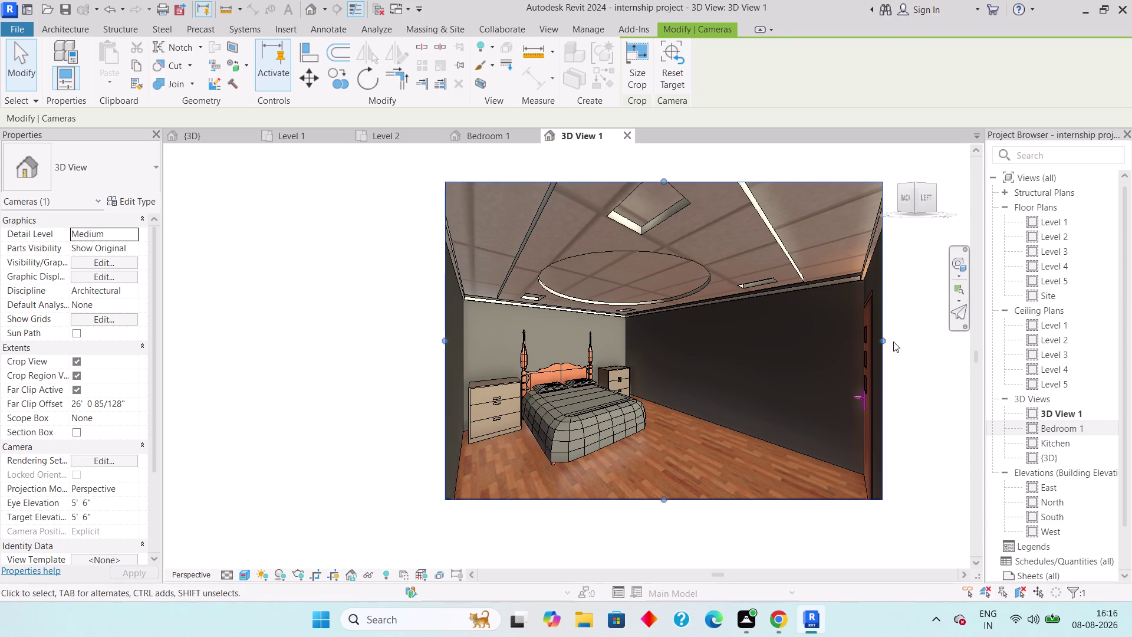
middle_drag(728, 386, 620, 401)
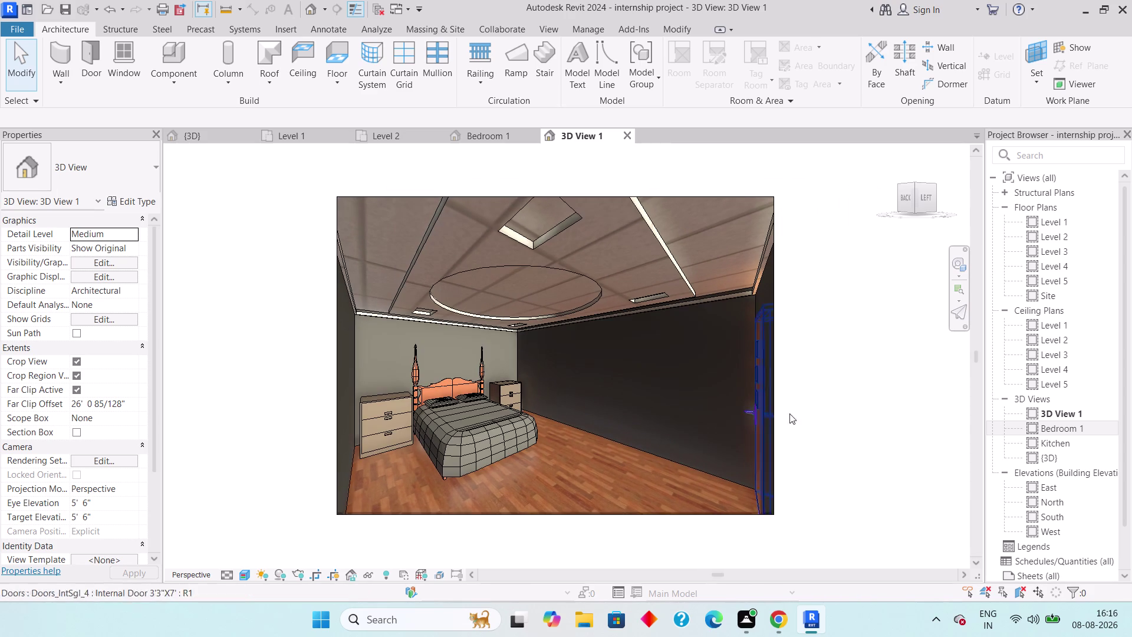
Rename 3D View 1 to 'Bedroom 2' in the Project Browser.
right_click(1076, 415)
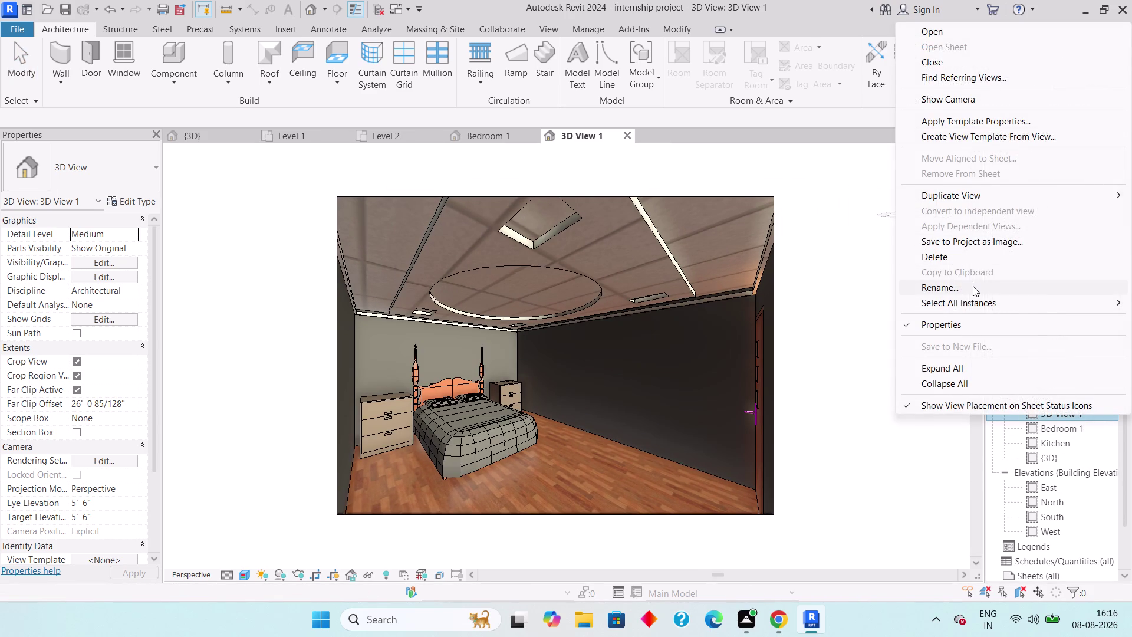
click(972, 286)
text(B)
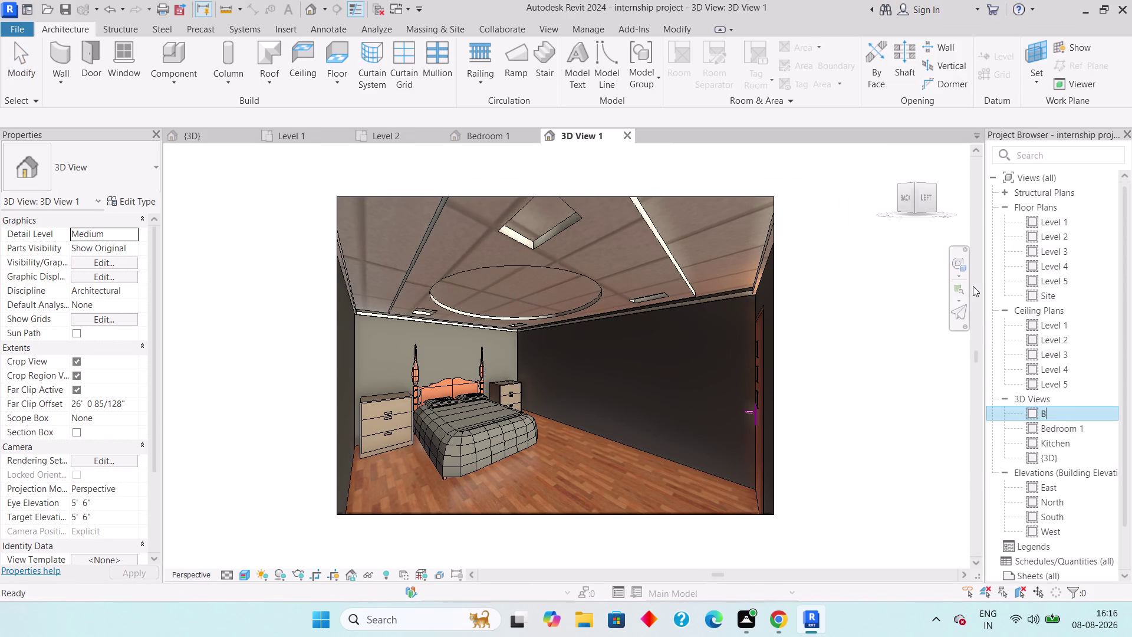
text(edroo)
text(m)
key(space)
key(2)
key(Return)
Reframe the Bedroom 2 view, then return to the Level 1 plan.
scroll(up, 3)
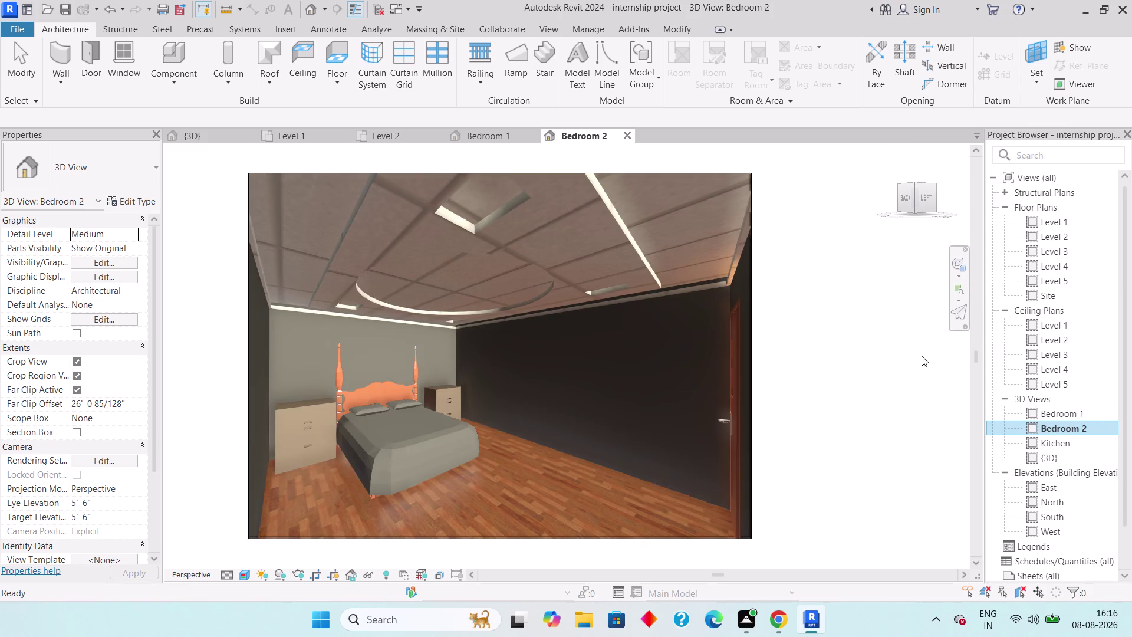
middle_drag(907, 368, 932, 376)
middle_drag(799, 382, 843, 365)
middle_drag(841, 384, 843, 394)
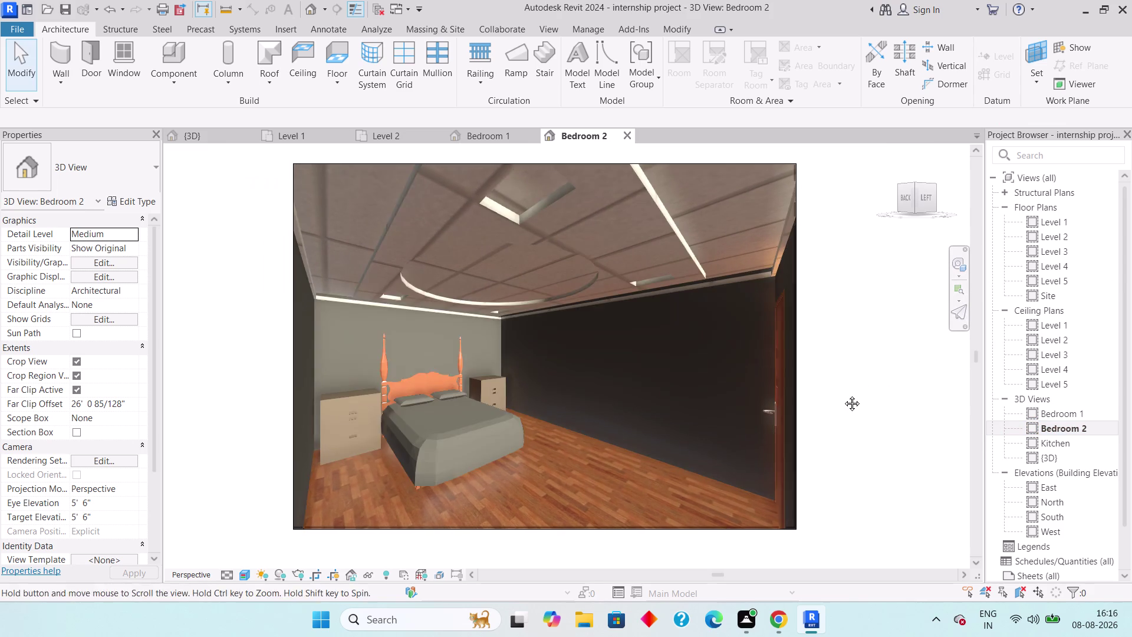
middle_drag(843, 394, 844, 399)
key(Escape)
key(Escape)
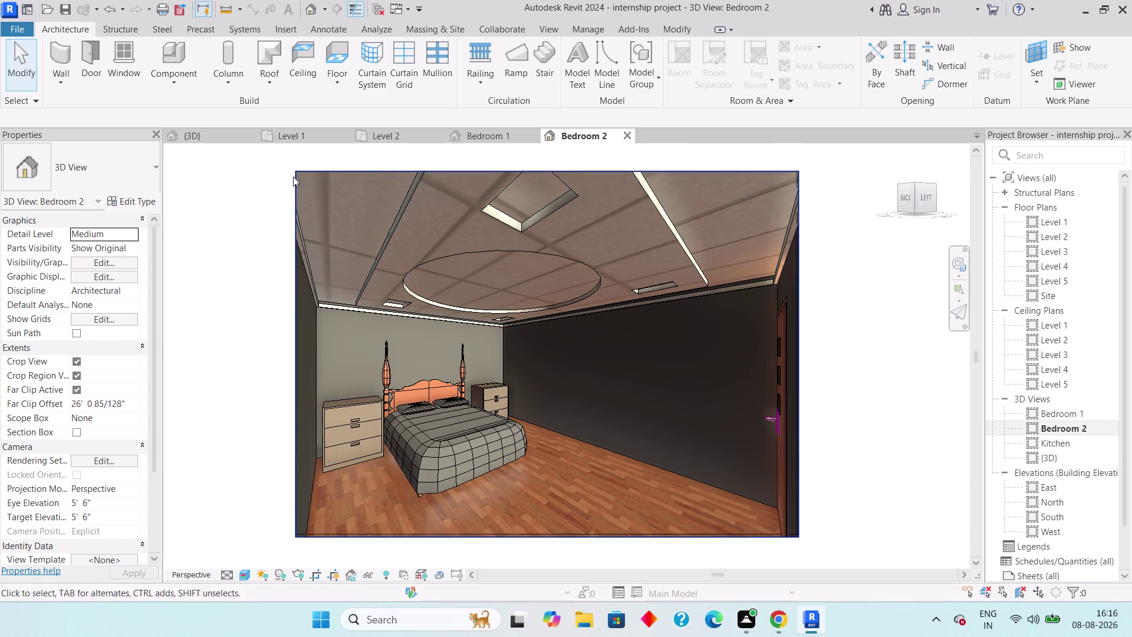
click(306, 141)
scroll(down, 3)
Place a camera in the left bedroom's top-left corner, aimed across toward the bed.
middle_drag(476, 435, 665, 314)
middle_drag(485, 435, 582, 361)
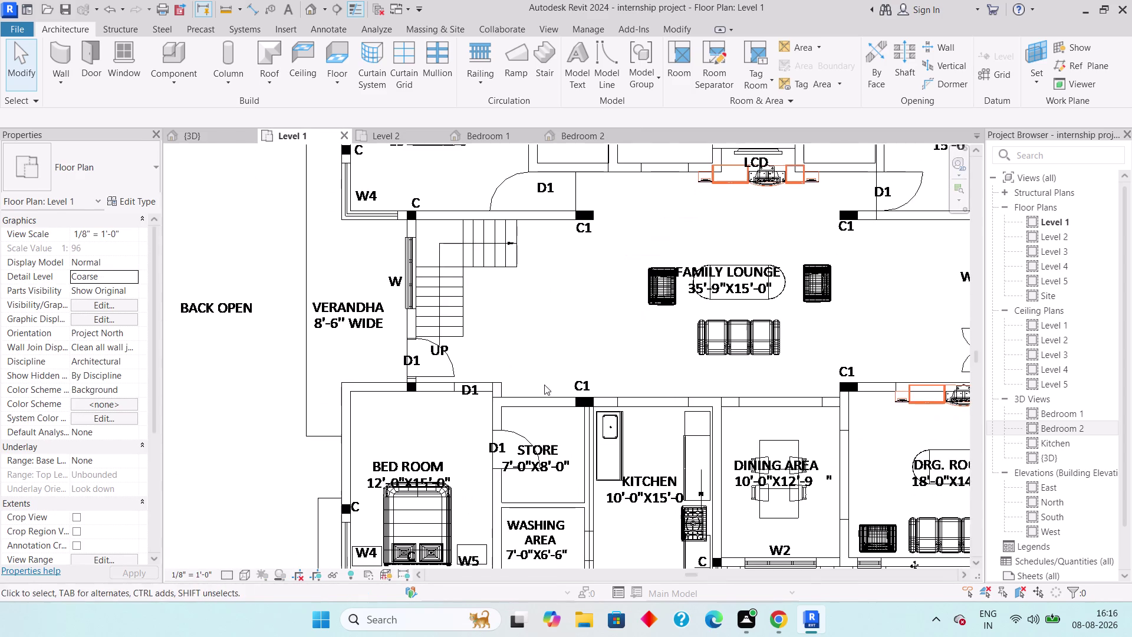
middle_drag(382, 468, 502, 389)
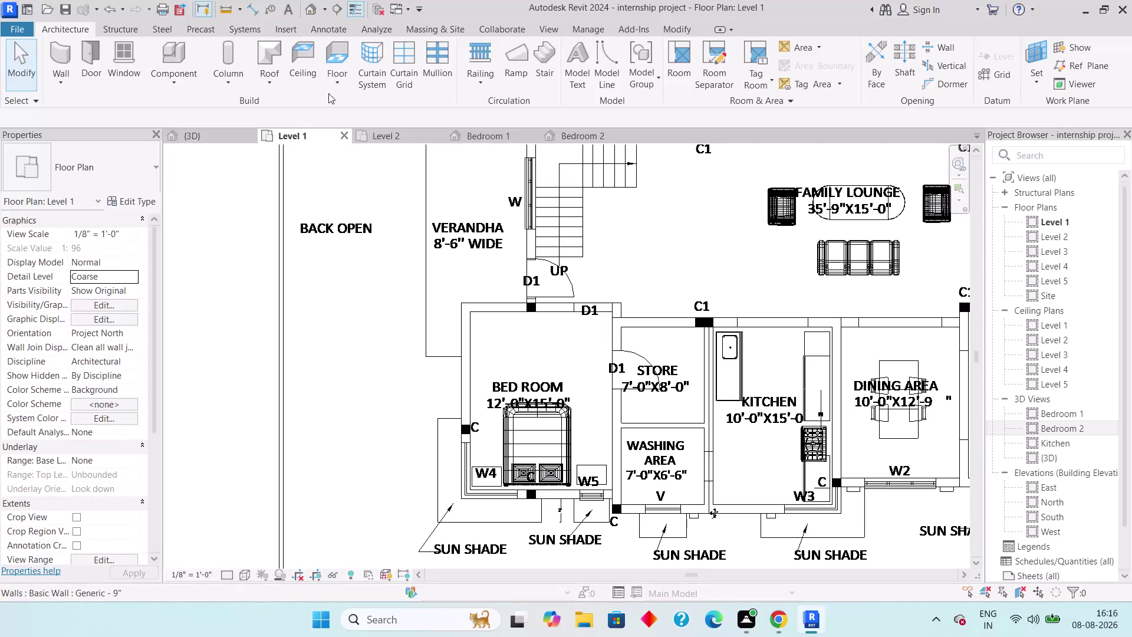
click(322, 6)
click(341, 41)
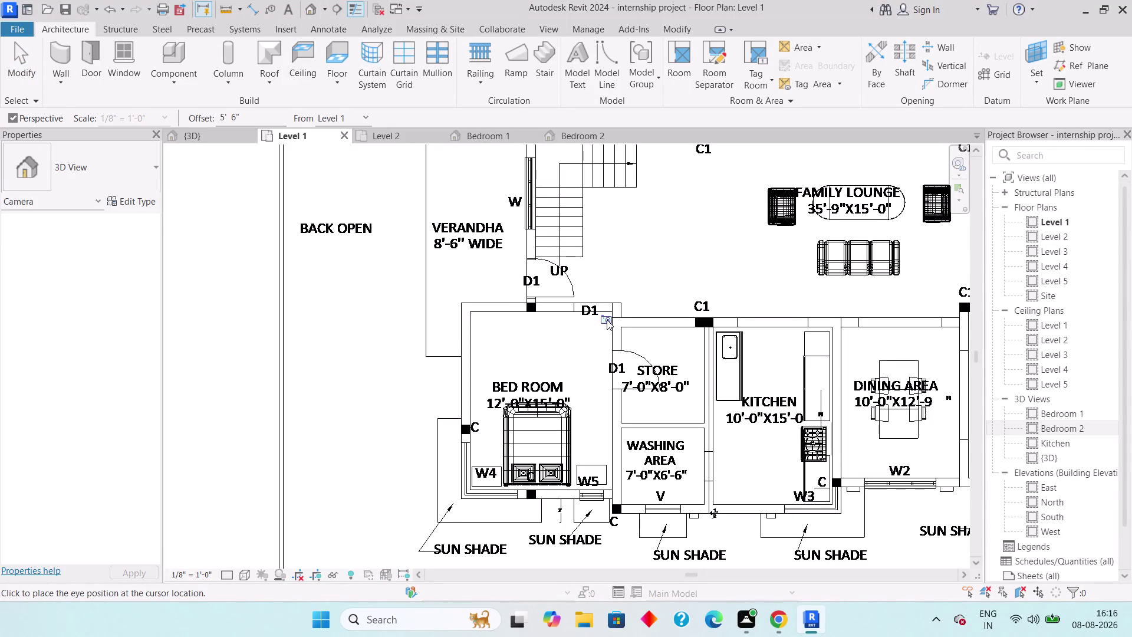
click(479, 317)
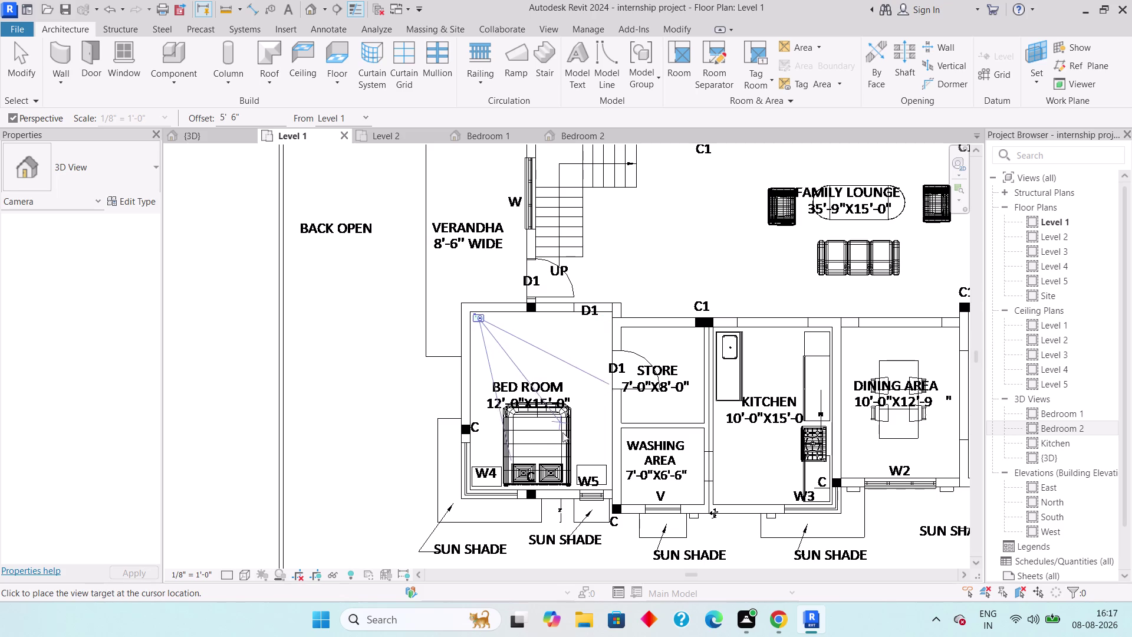
click(597, 477)
scroll(down, 3)
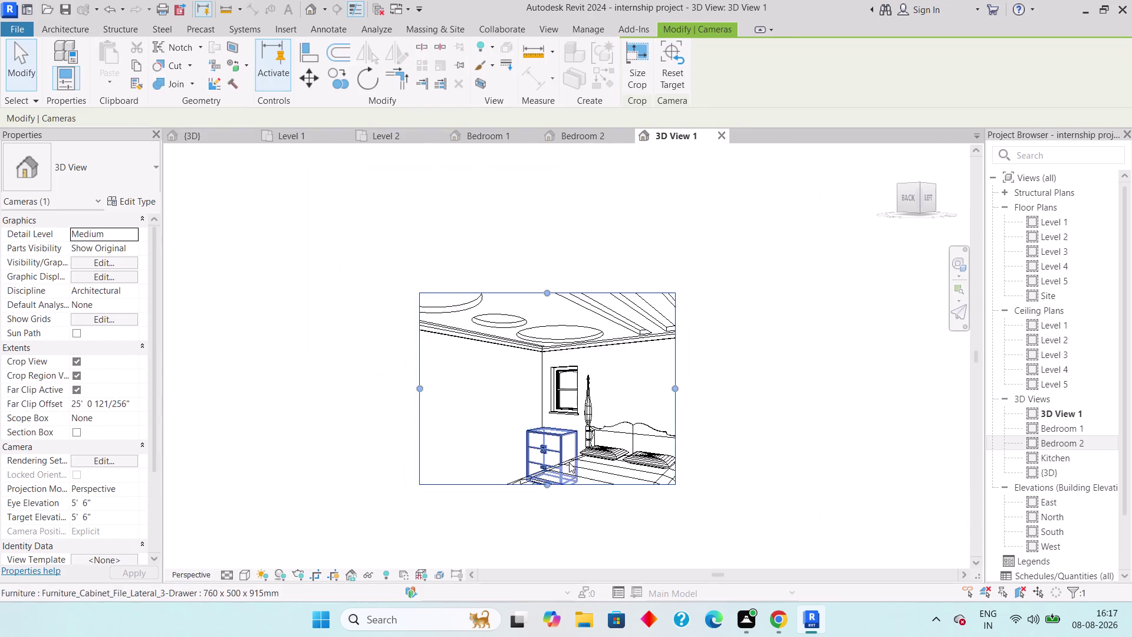
Extend the camera frame down to the bed and sideways to the dresser and door.
middle_drag(587, 497, 608, 332)
drag(566, 317, 556, 435)
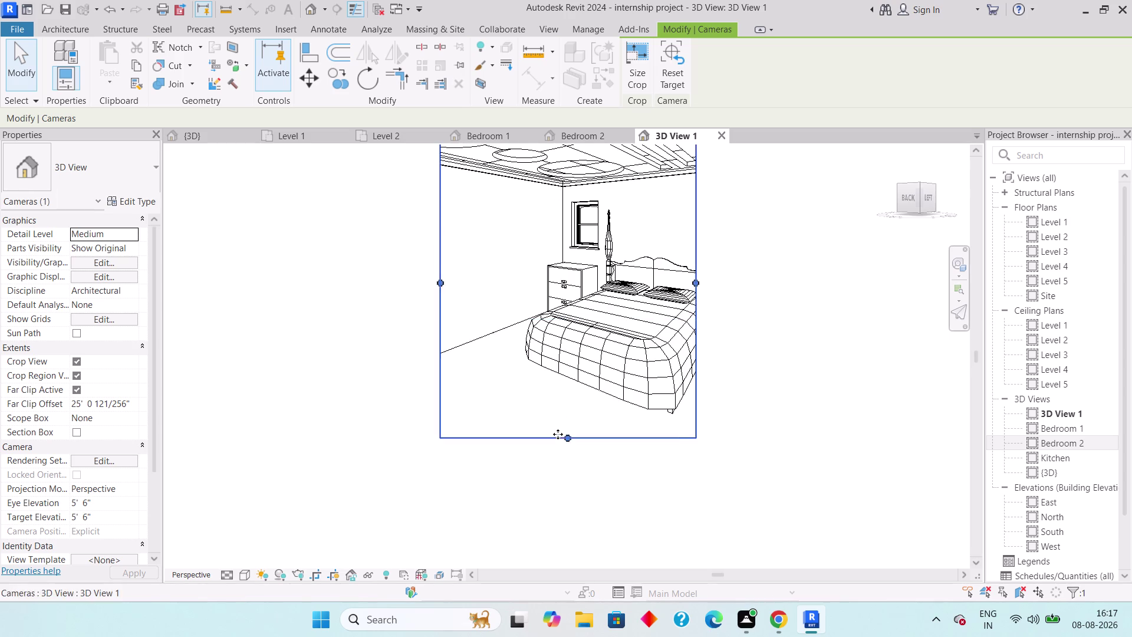
middle_drag(580, 427, 553, 542)
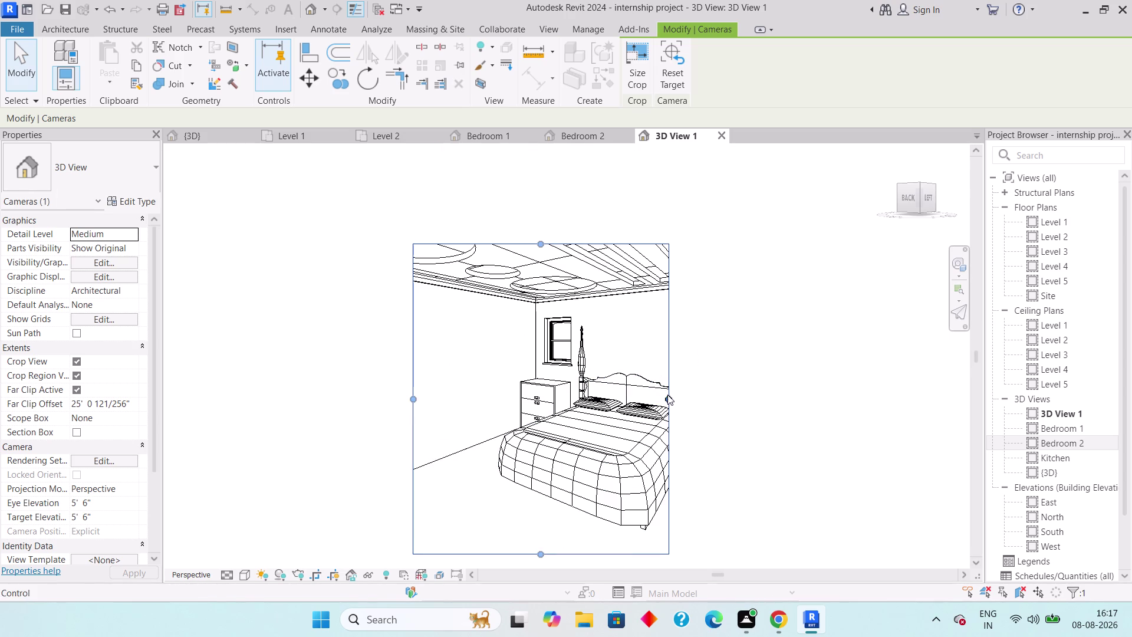
drag(667, 394, 866, 395)
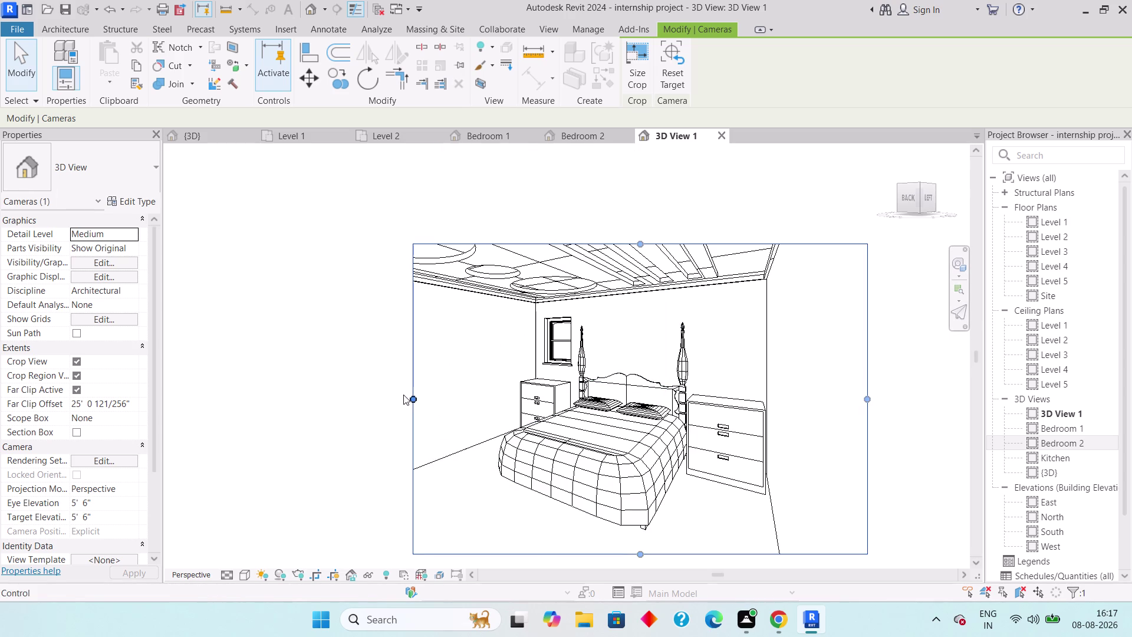
drag(405, 392, 364, 384)
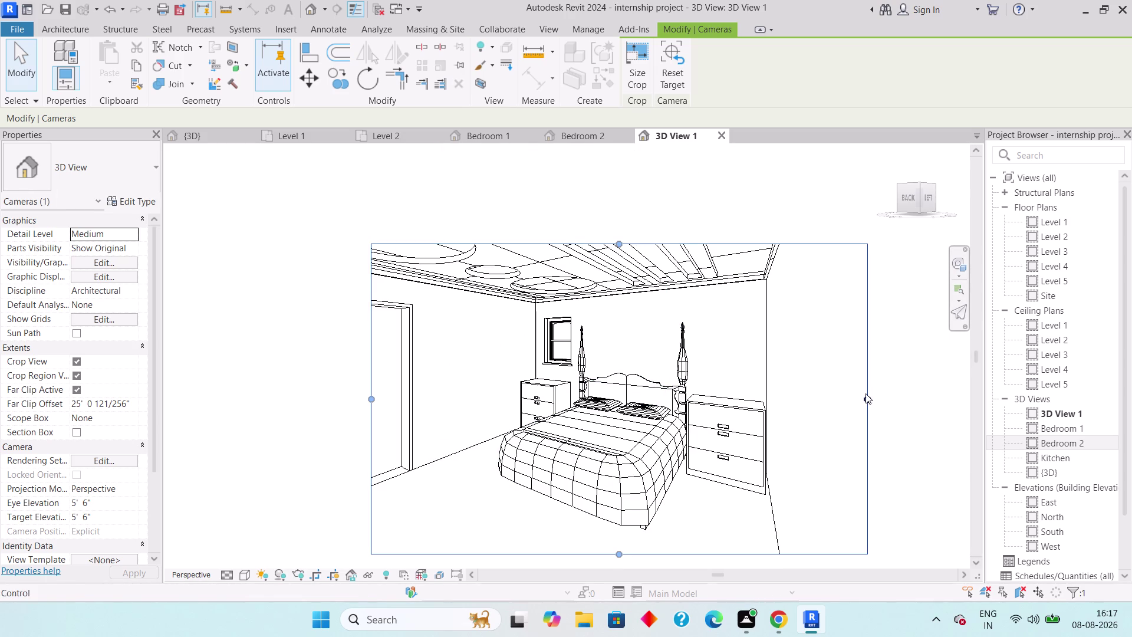
drag(866, 393, 778, 392)
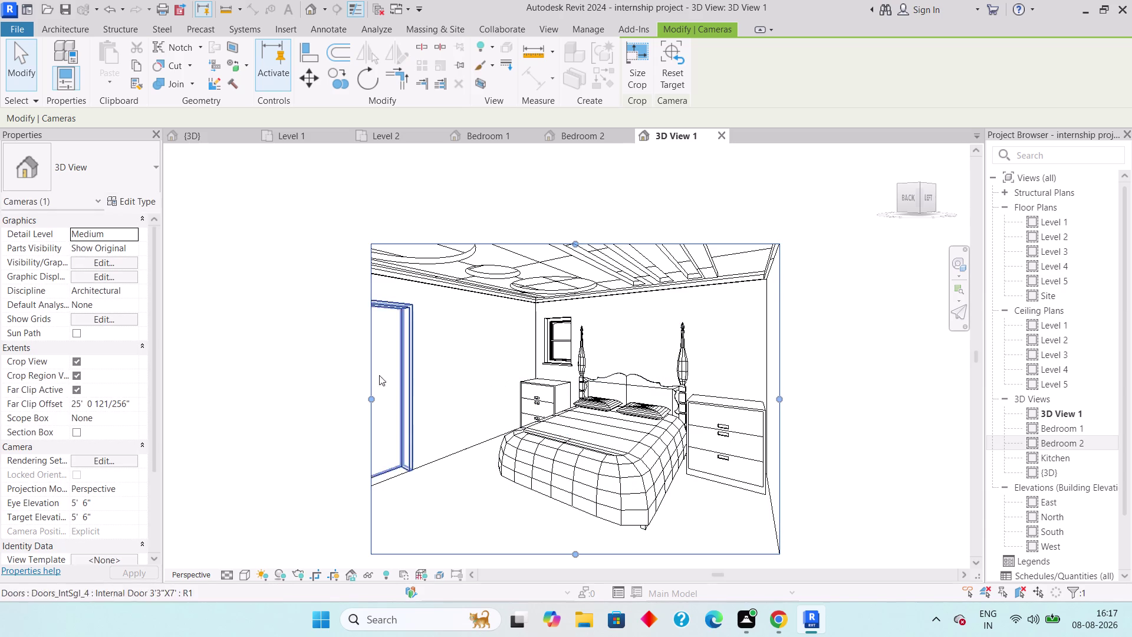
drag(368, 398, 338, 399)
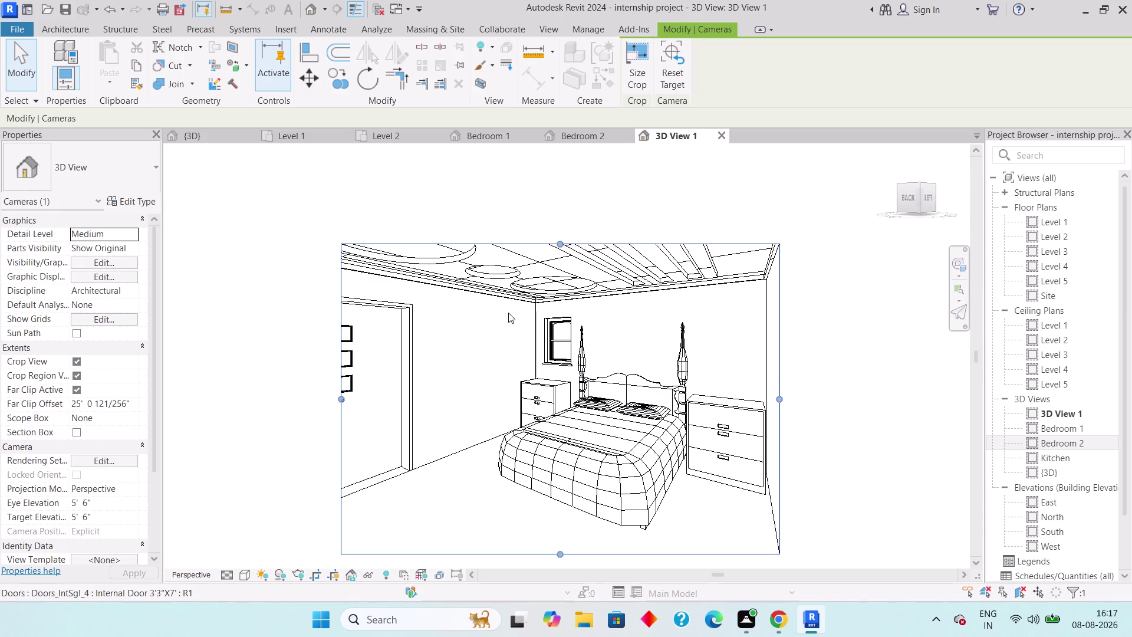
drag(338, 391, 316, 391)
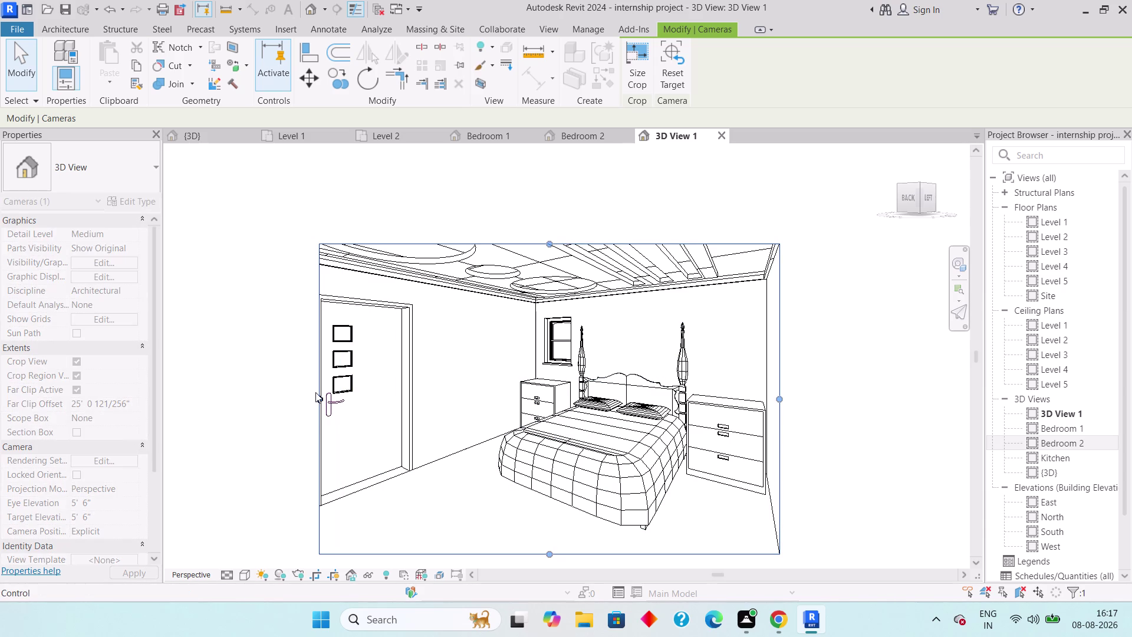
drag(315, 397, 302, 397)
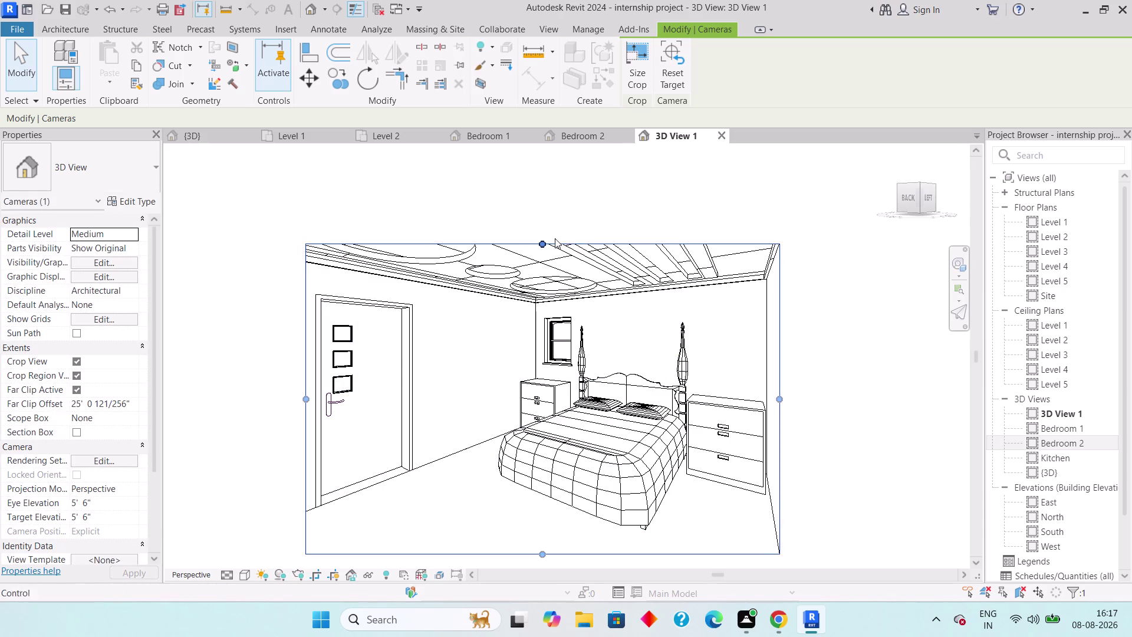
Raise the frame's top over the ceiling, recentre, and set Realistic visual style.
drag(539, 239, 550, 167)
middle_drag(564, 221, 545, 304)
scroll(down, 3)
drag(525, 258, 527, 225)
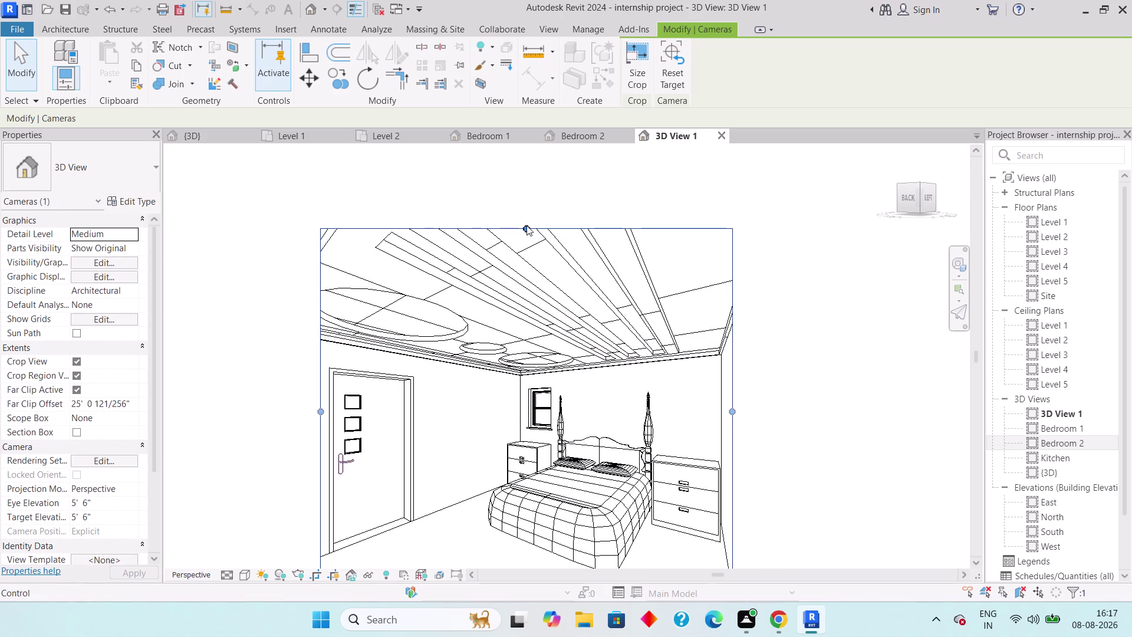
drag(524, 224, 536, 191)
scroll(down, 3)
middle_drag(534, 303, 547, 273)
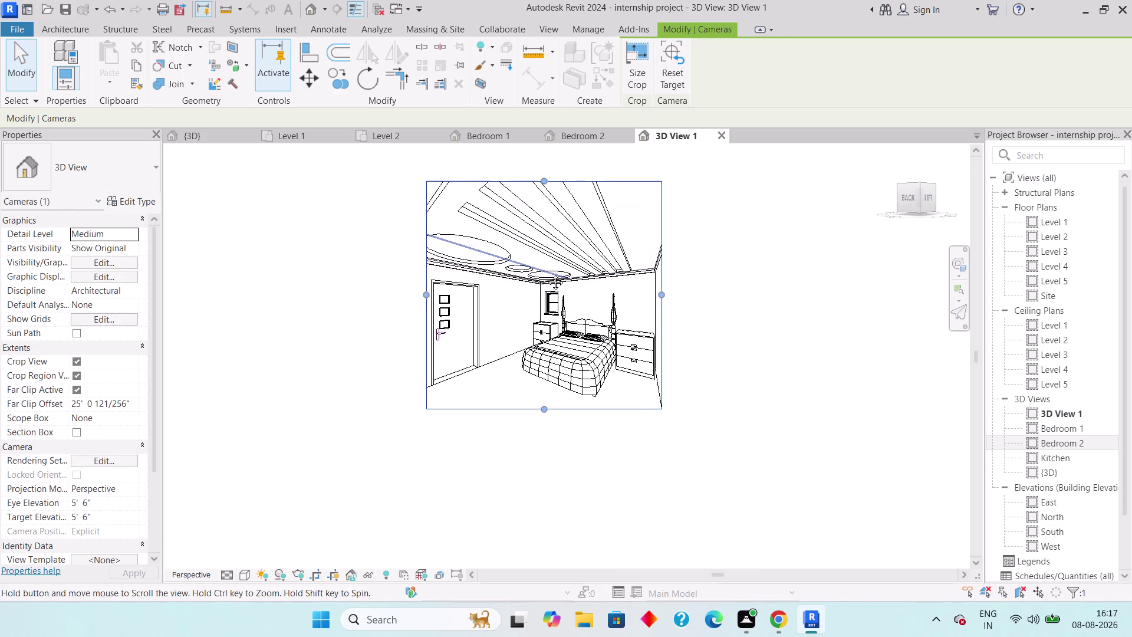
middle_drag(547, 273, 547, 274)
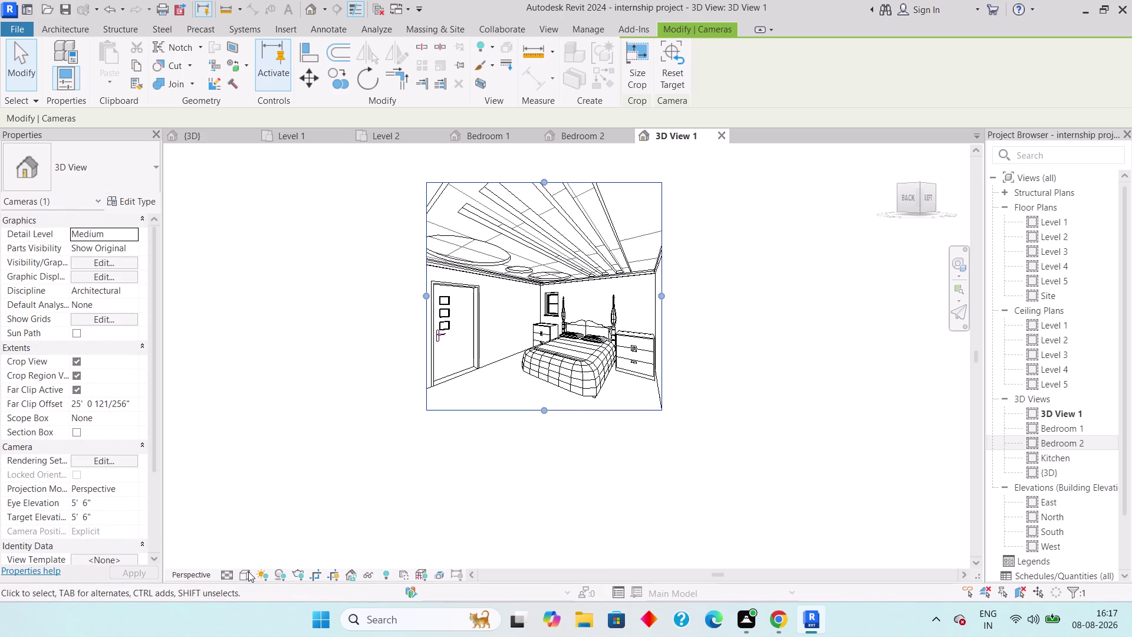
click(249, 571)
click(273, 559)
Rename the new bedroom camera view '3D View 1' to 'Bedroom 3'.
scroll(up, 3)
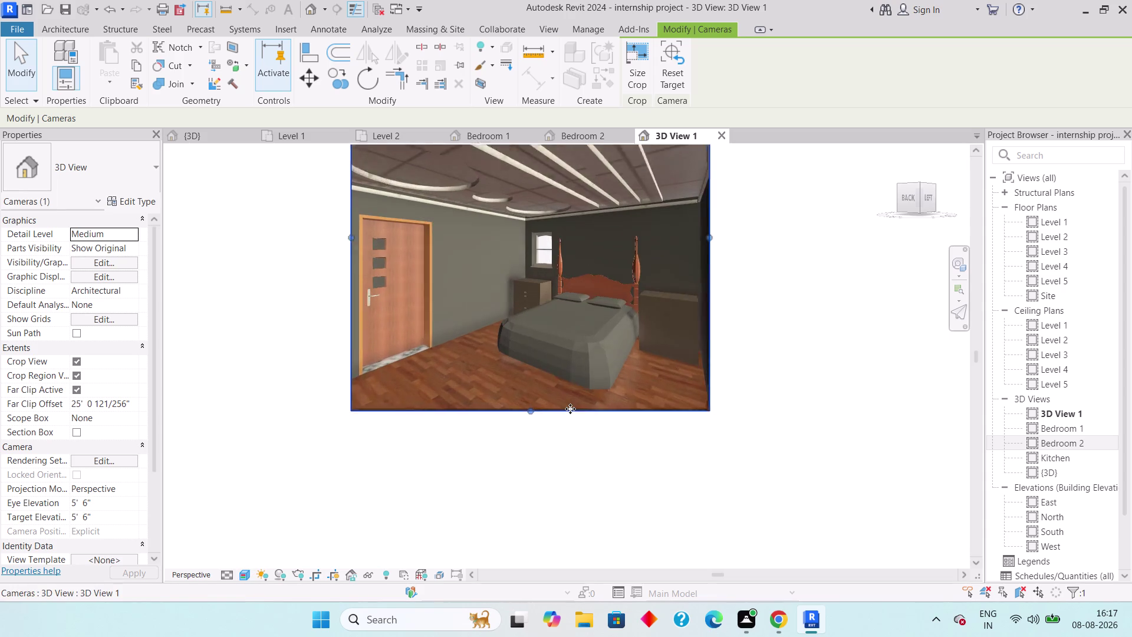
scroll(up, 3)
middle_drag(568, 423, 550, 507)
middle_drag(546, 474, 526, 511)
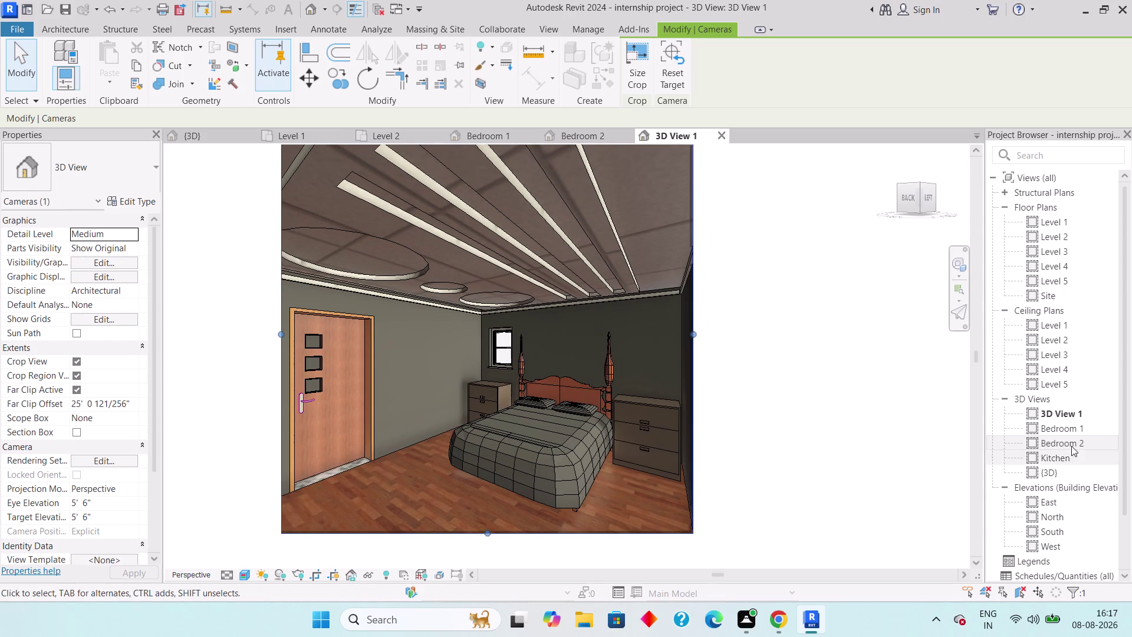
right_click(1077, 411)
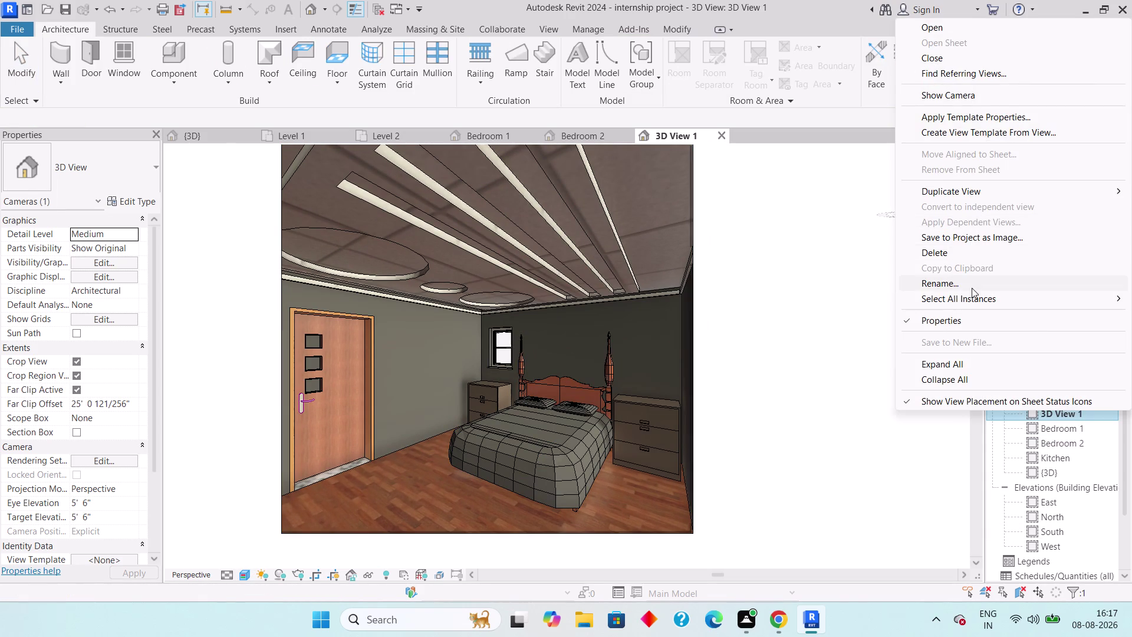
click(971, 288)
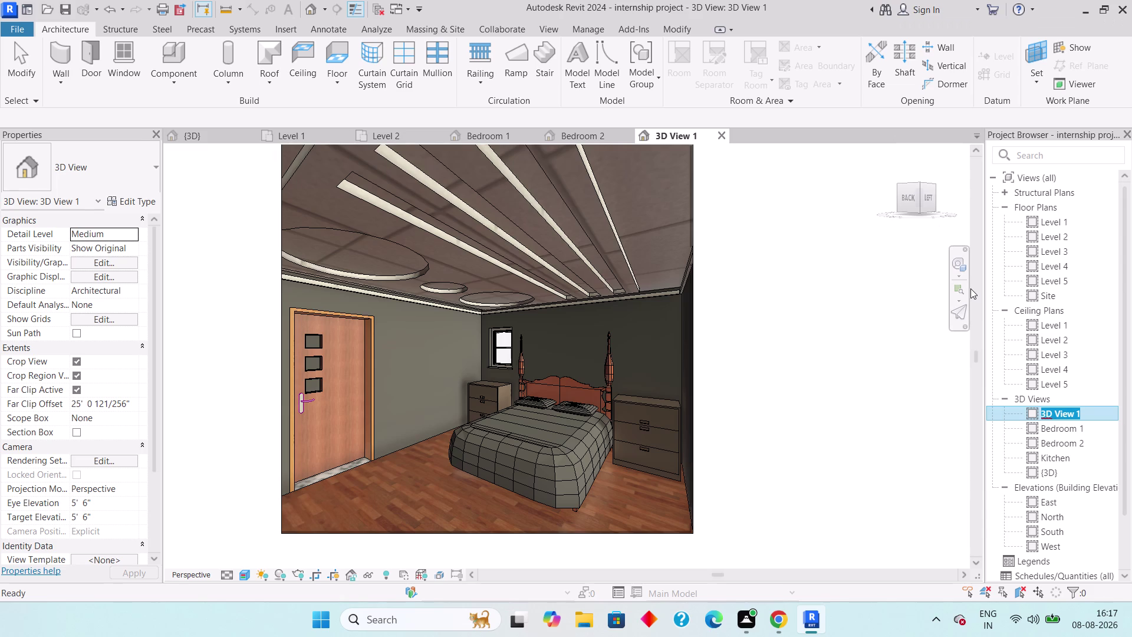
text(Bedr)
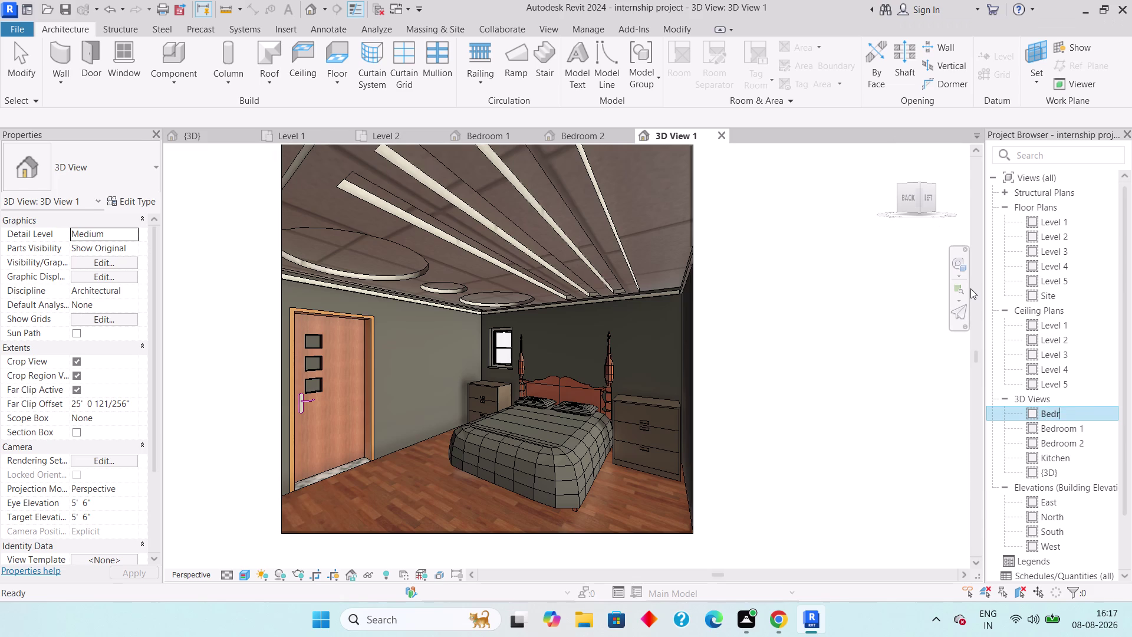
text(oom 32)
key(BackSpace)
key(Return)
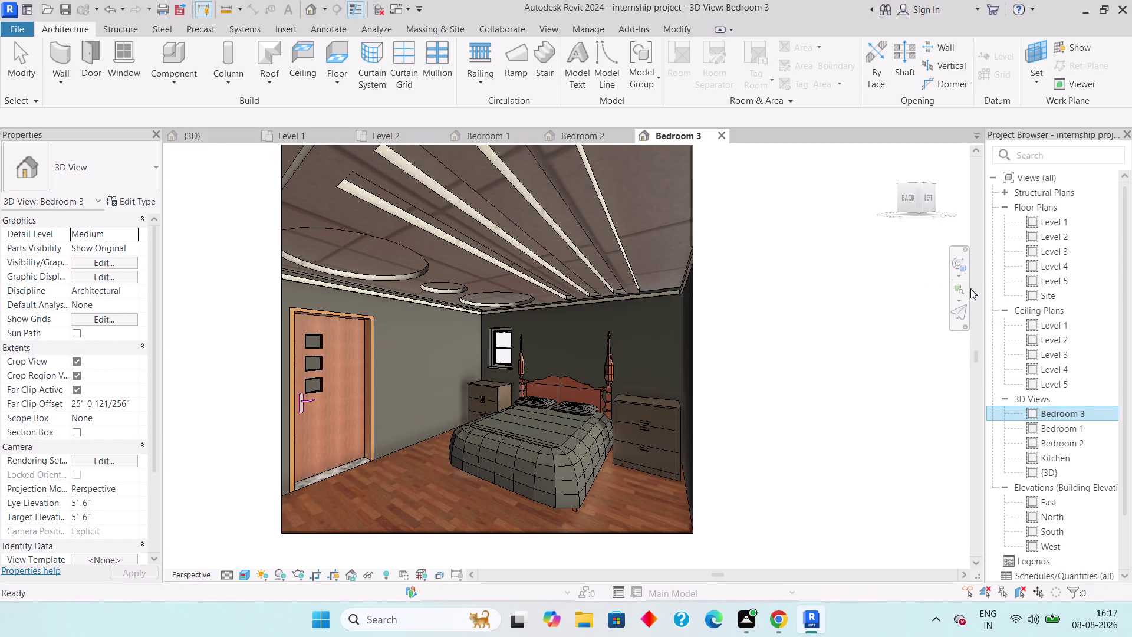
Reframe the Bedroom 3 view, then open the Kitchen camera view.
scroll(down, 3)
middle_drag(760, 392, 768, 395)
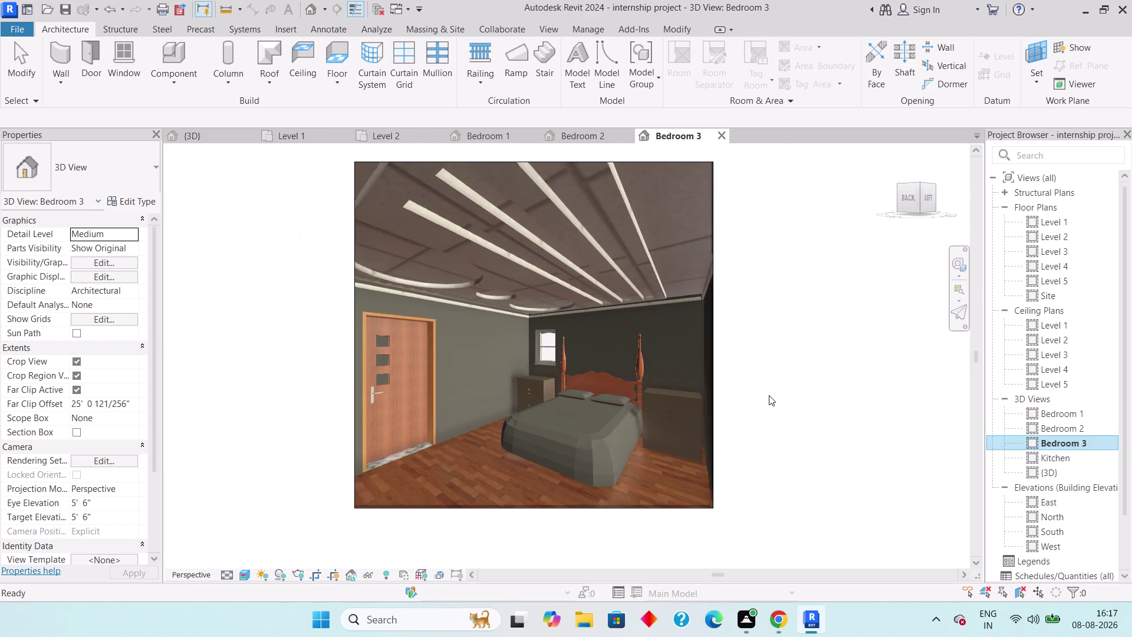
middle_drag(768, 396, 799, 418)
scroll(down, 3)
middle_drag(786, 426, 798, 455)
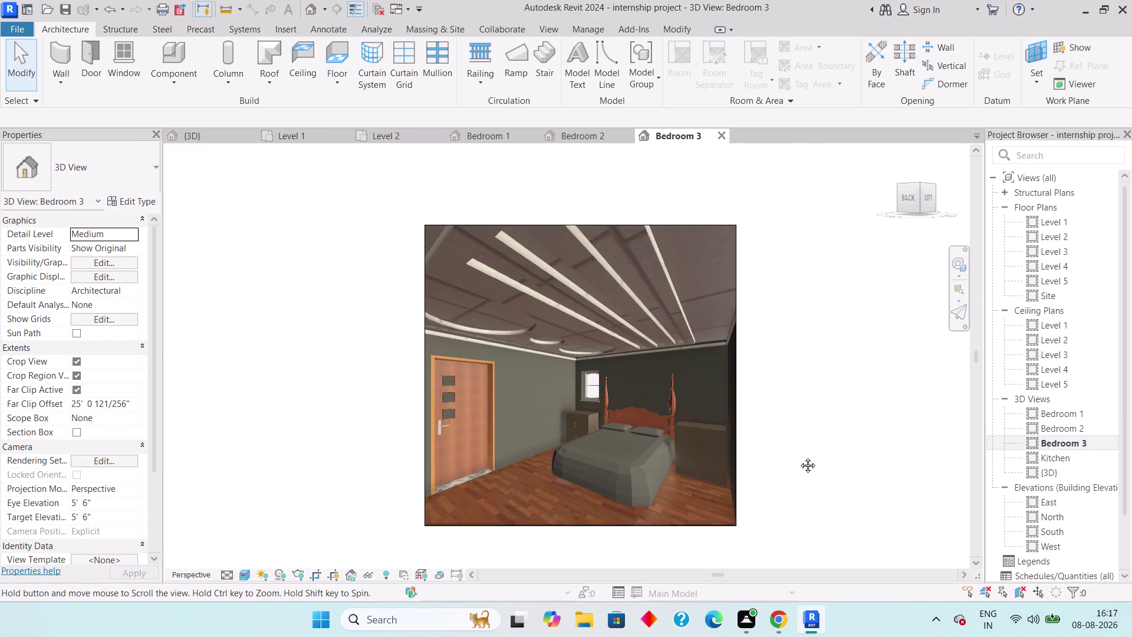
middle_drag(798, 455, 802, 462)
scroll(up, 3)
middle_drag(803, 451, 868, 464)
key(Escape)
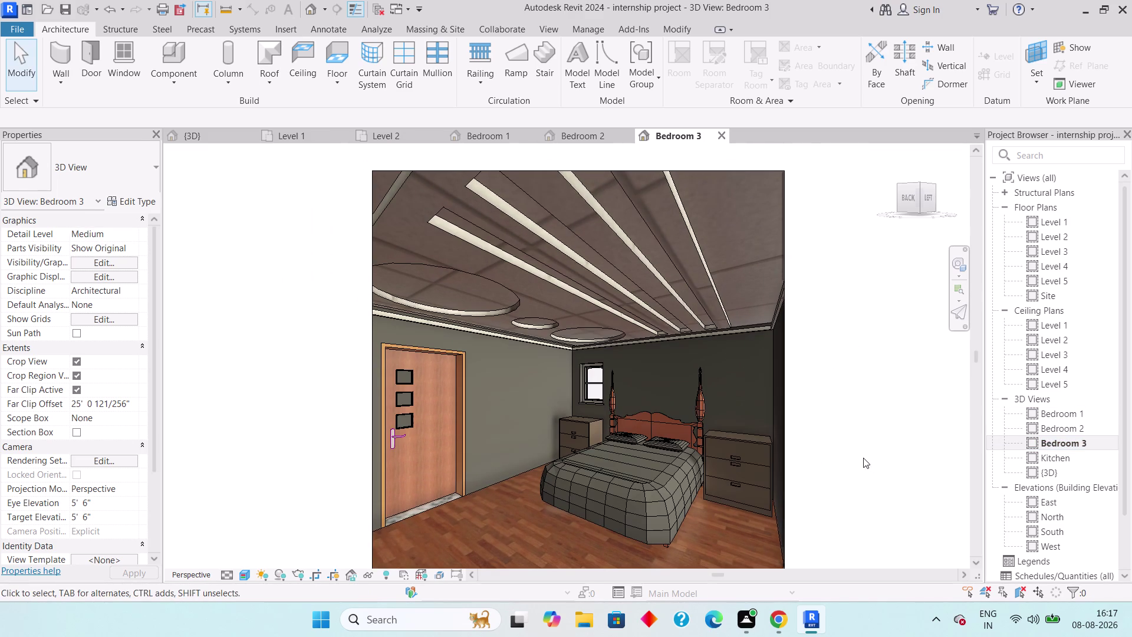
key(Escape)
key(Escape)
key(Escape)
double_click(1065, 455)
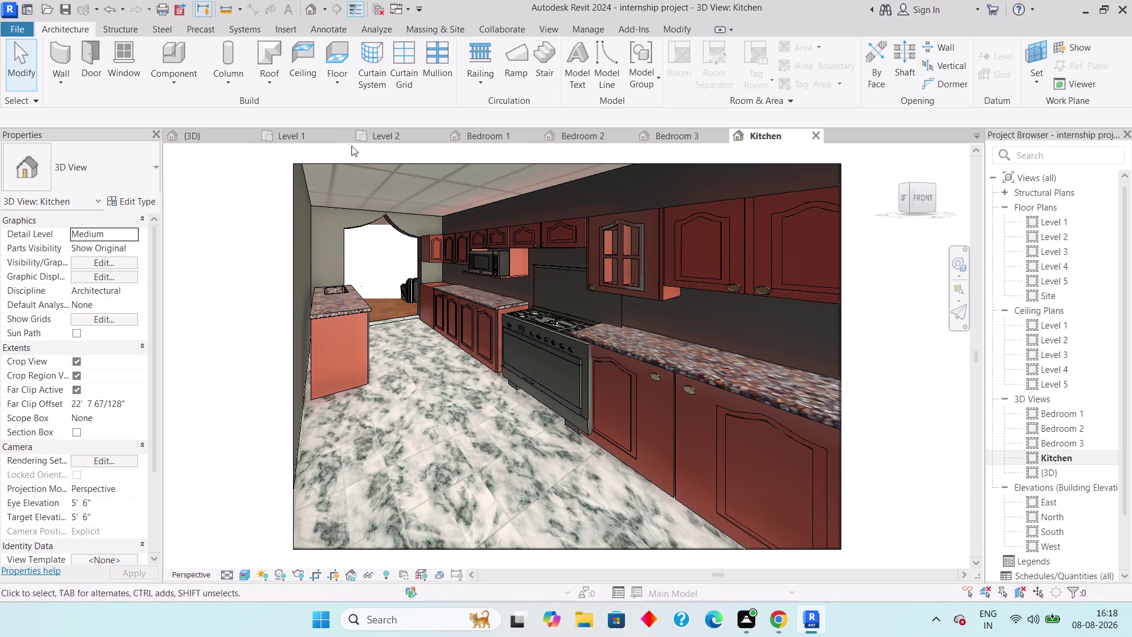
Switch to the Level 1 floor plan showing the full house layout.
click(317, 130)
scroll(down, 3)
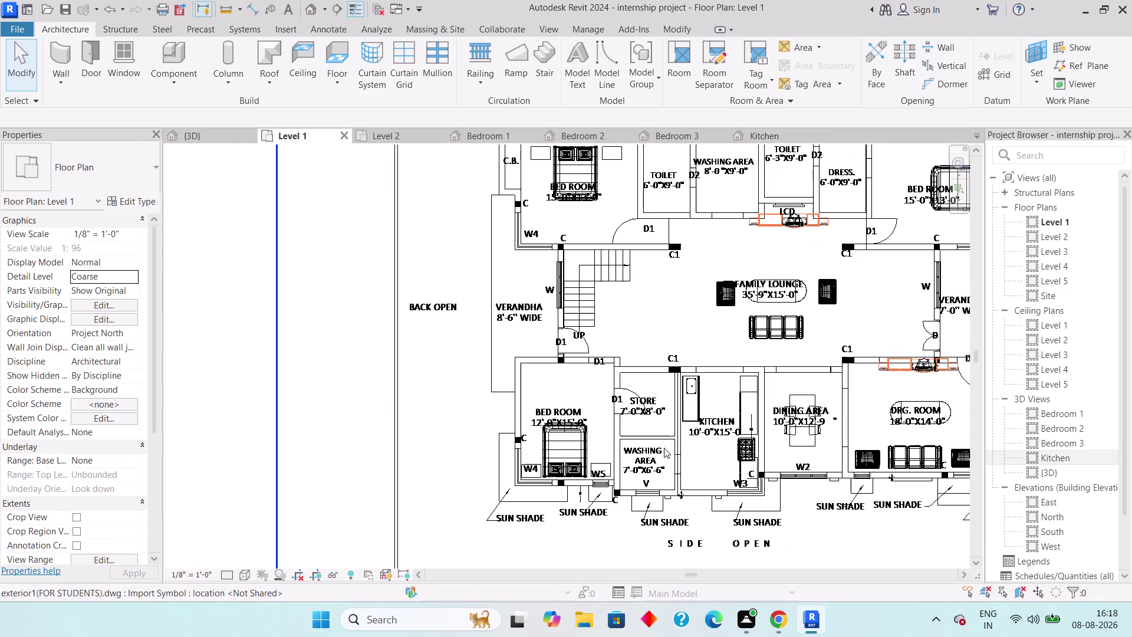
middle_drag(663, 447, 511, 448)
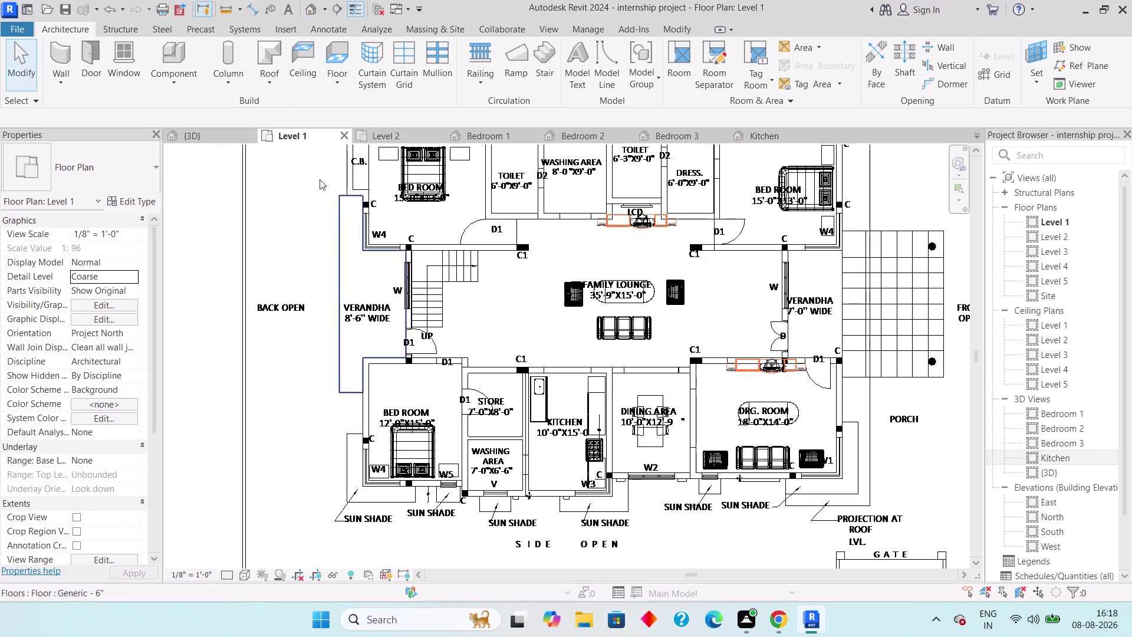
Place a camera beside the staircase aimed into the family lounge.
click(325, 13)
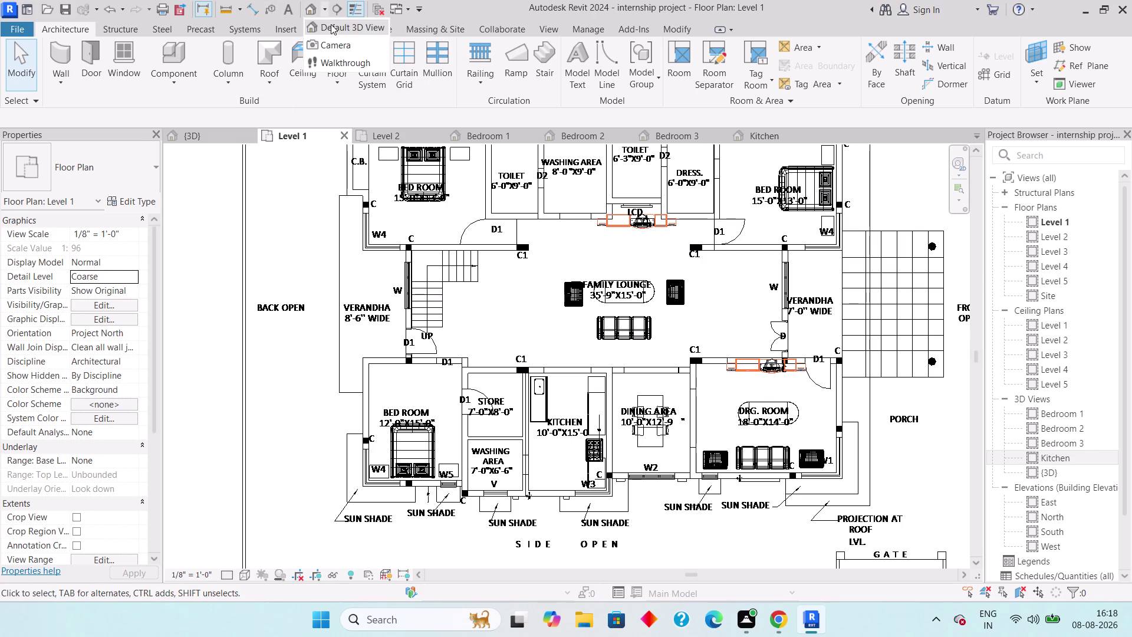
click(337, 41)
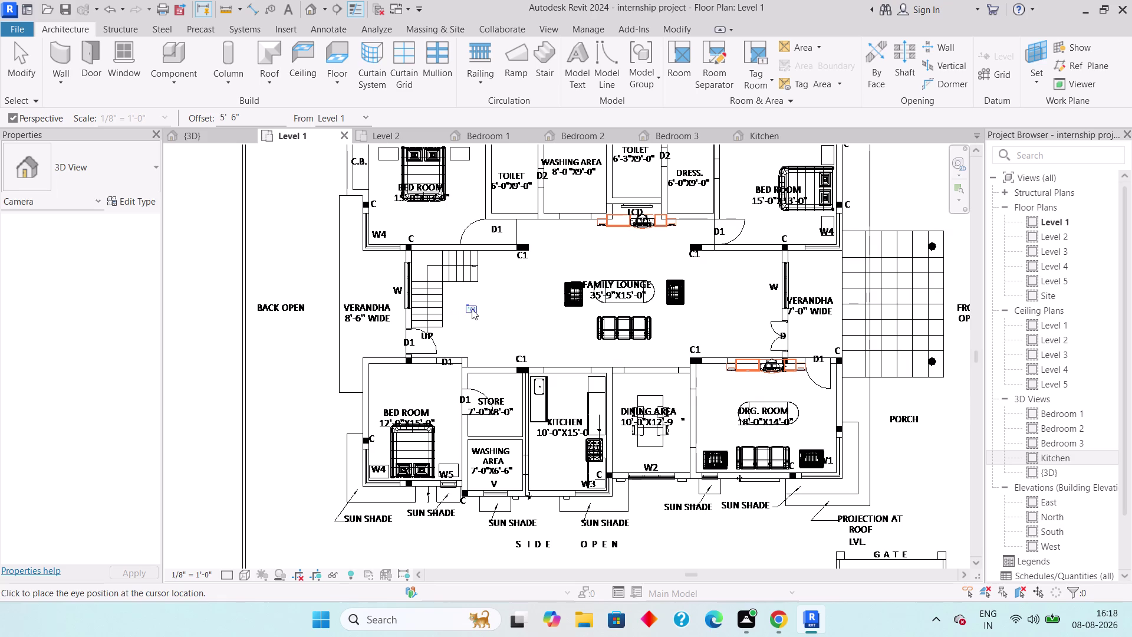
key(space)
key(space)
key(space)
key(space)
click(481, 360)
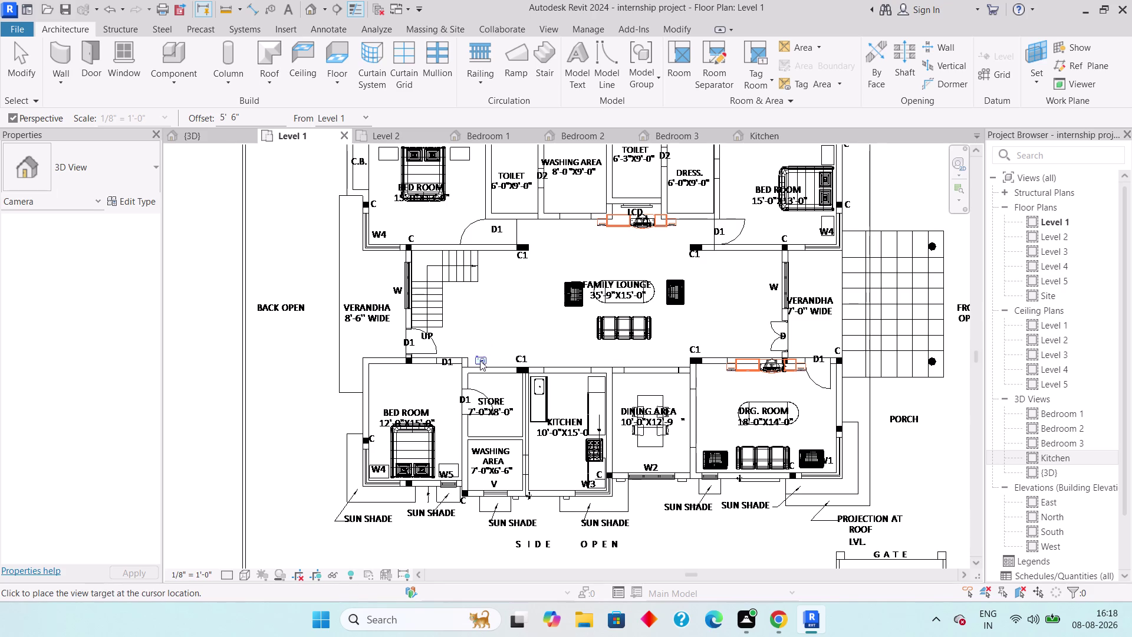
click(714, 243)
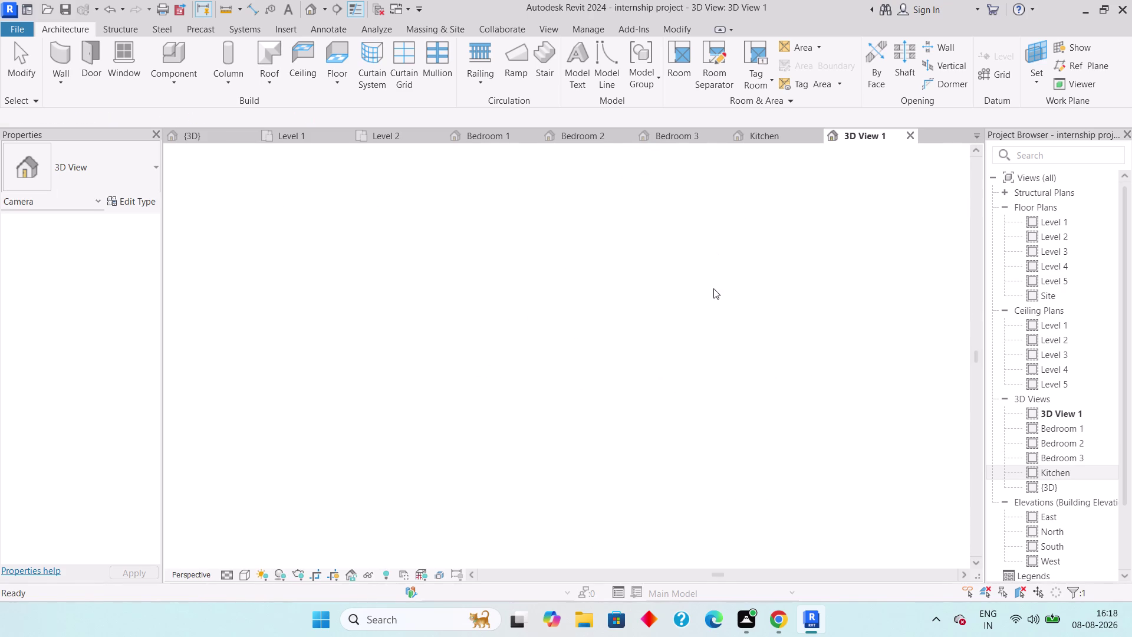
Enlarge the living area camera crop frame to the left, top and right.
scroll(down, 3)
middle_drag(611, 445, 651, 301)
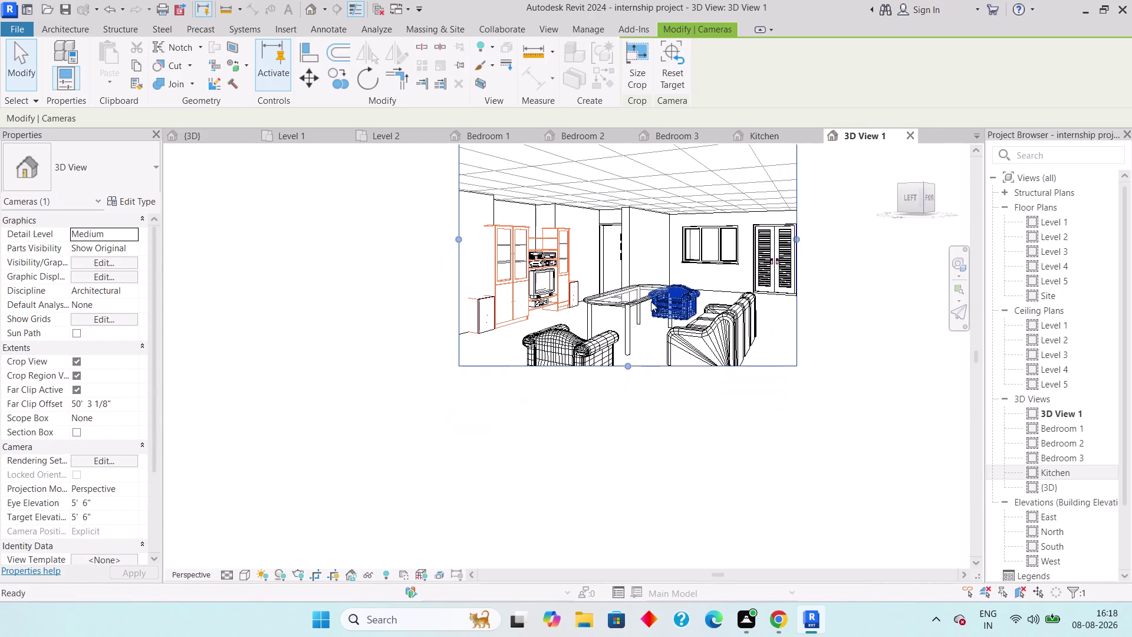
drag(624, 362, 609, 479)
scroll(down, 3)
middle_drag(601, 436, 600, 480)
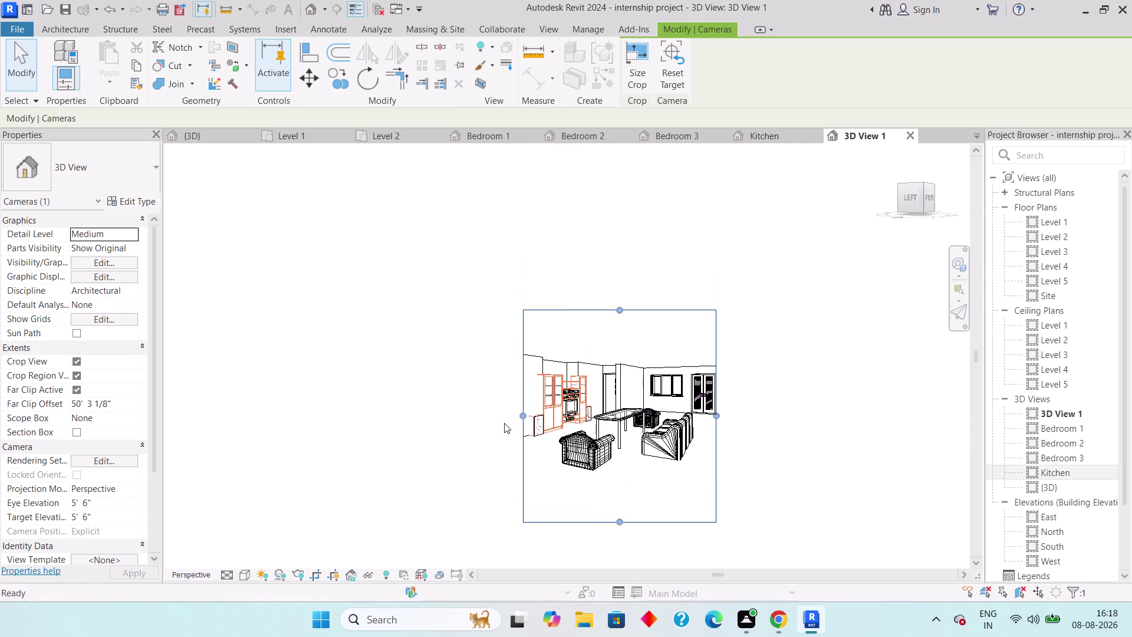
drag(519, 410, 423, 409)
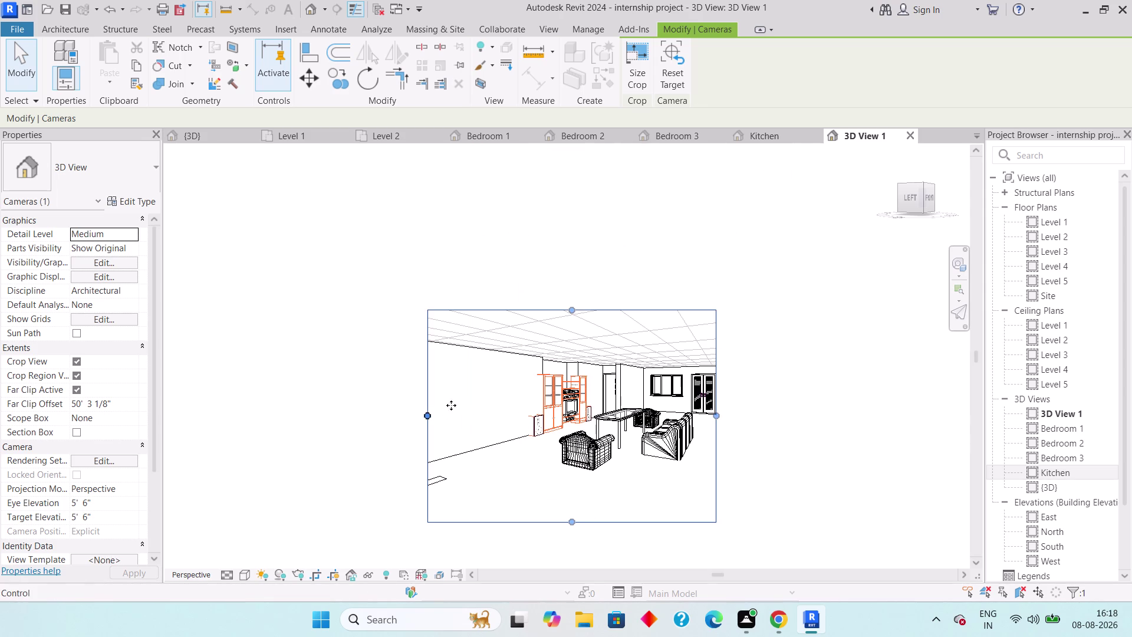
drag(570, 307, 578, 257)
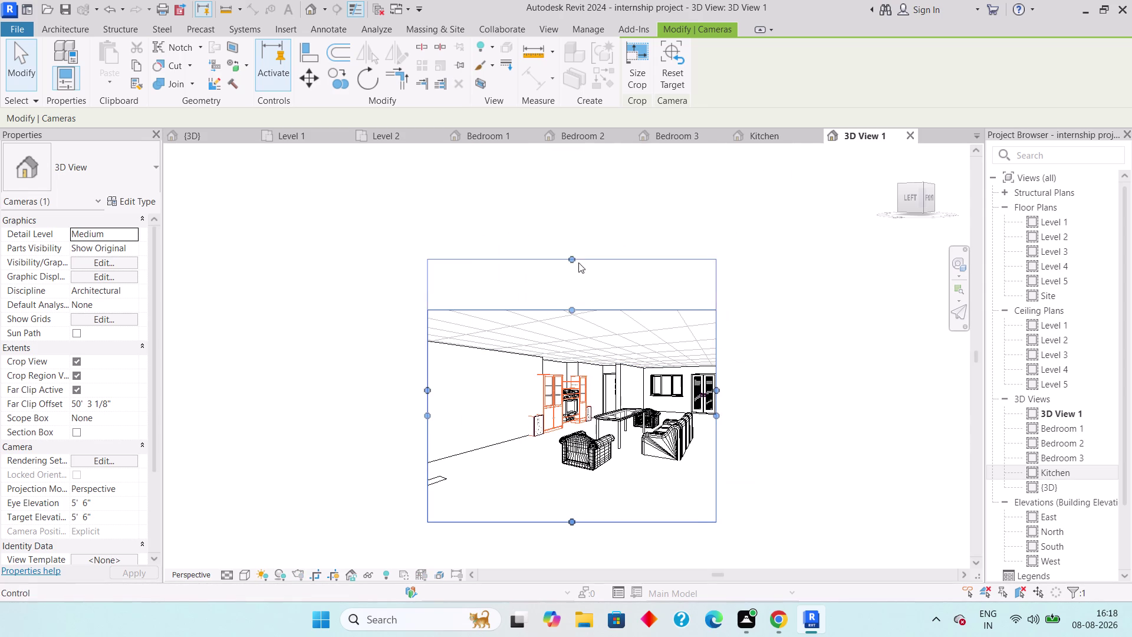
drag(715, 386, 742, 383)
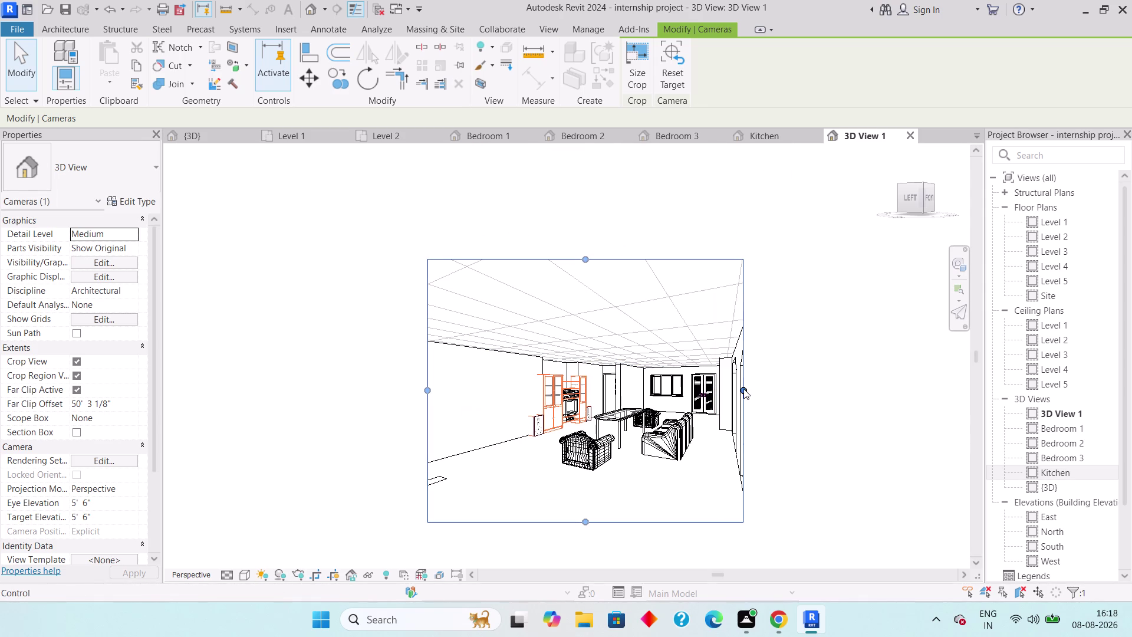
drag(745, 387, 758, 384)
drag(758, 383, 754, 384)
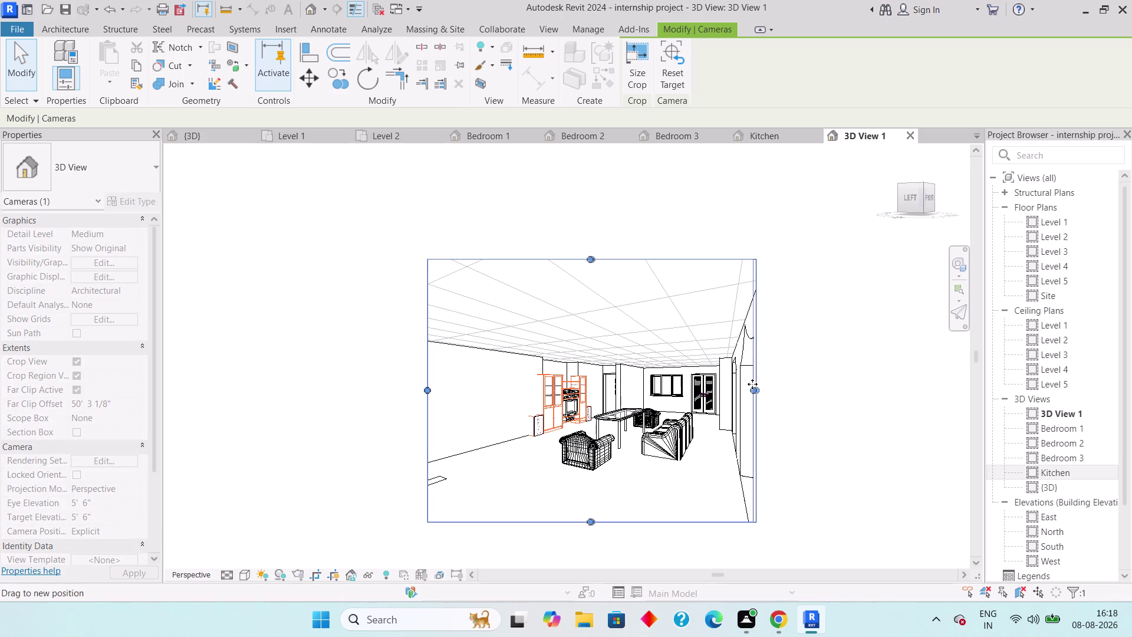
drag(754, 384, 751, 384)
drag(588, 260, 593, 294)
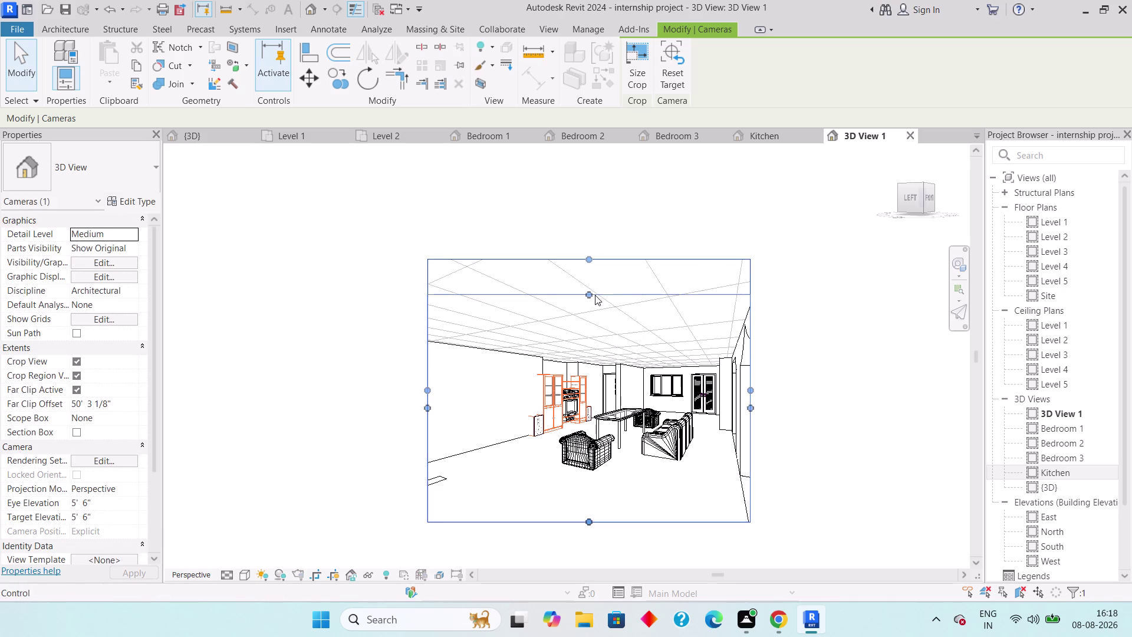
Stretch the crop frame's left edge further outward.
drag(425, 405, 378, 413)
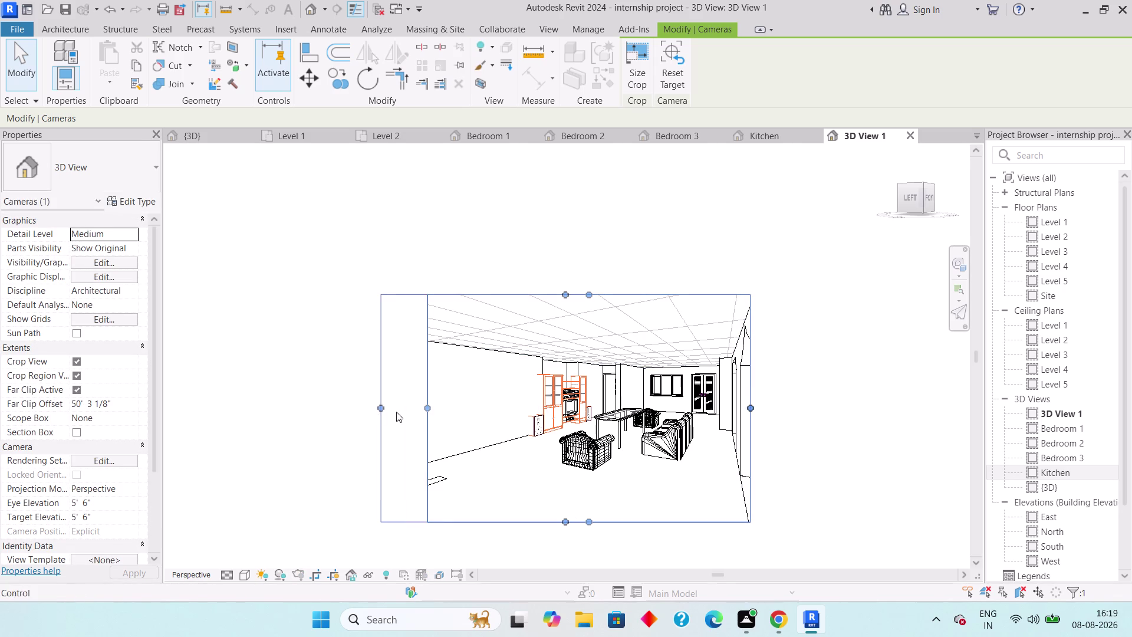
drag(380, 405, 424, 419)
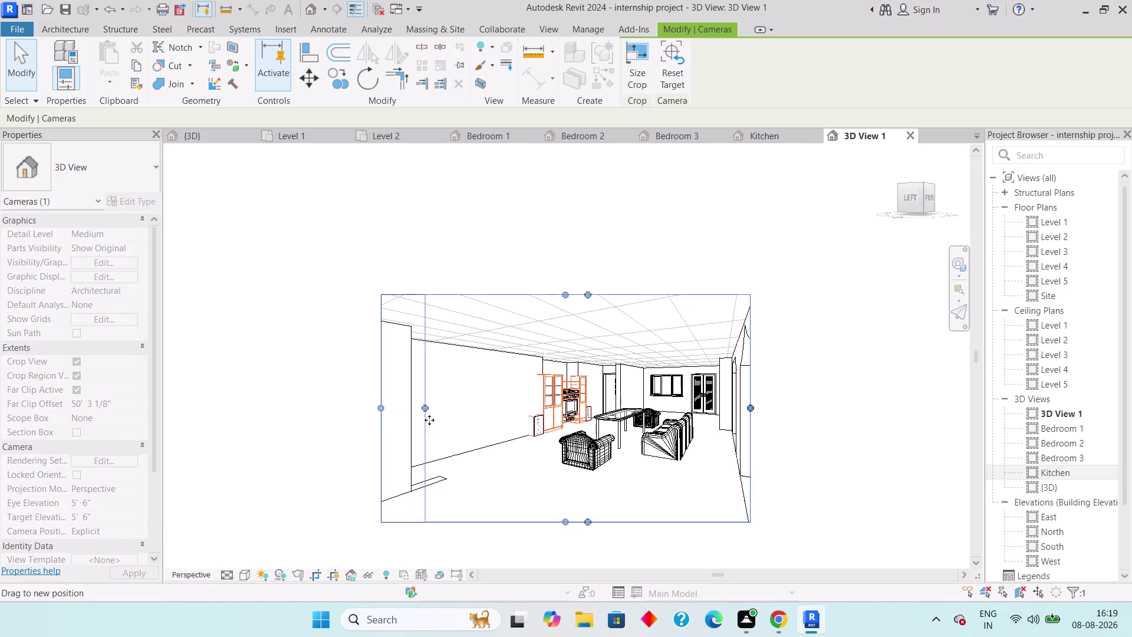
drag(424, 419, 434, 421)
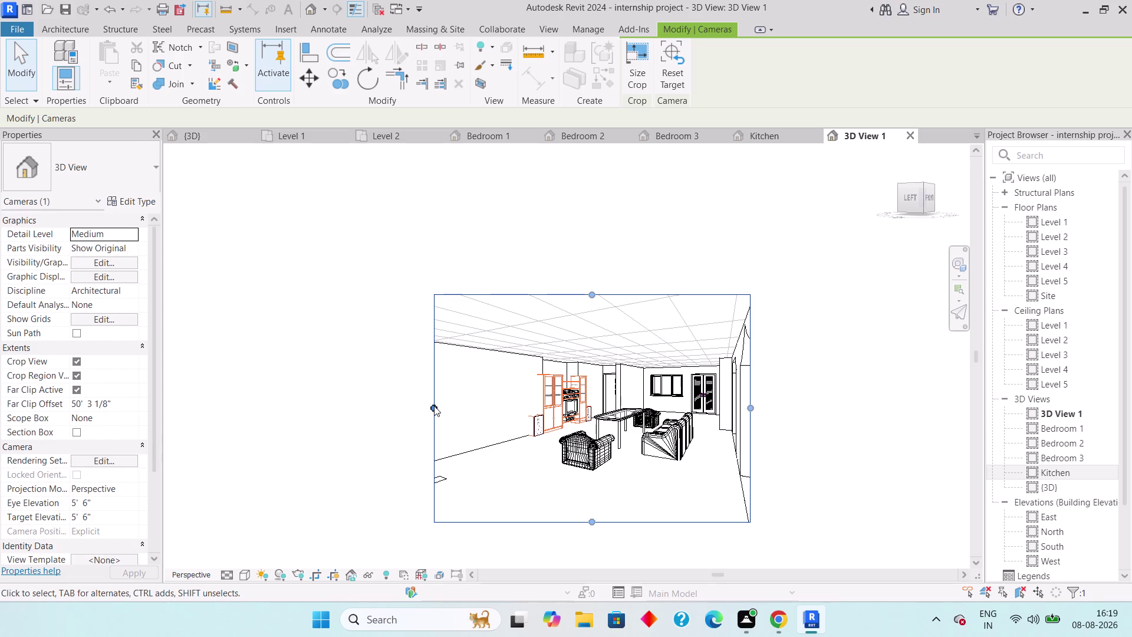
click(434, 406)
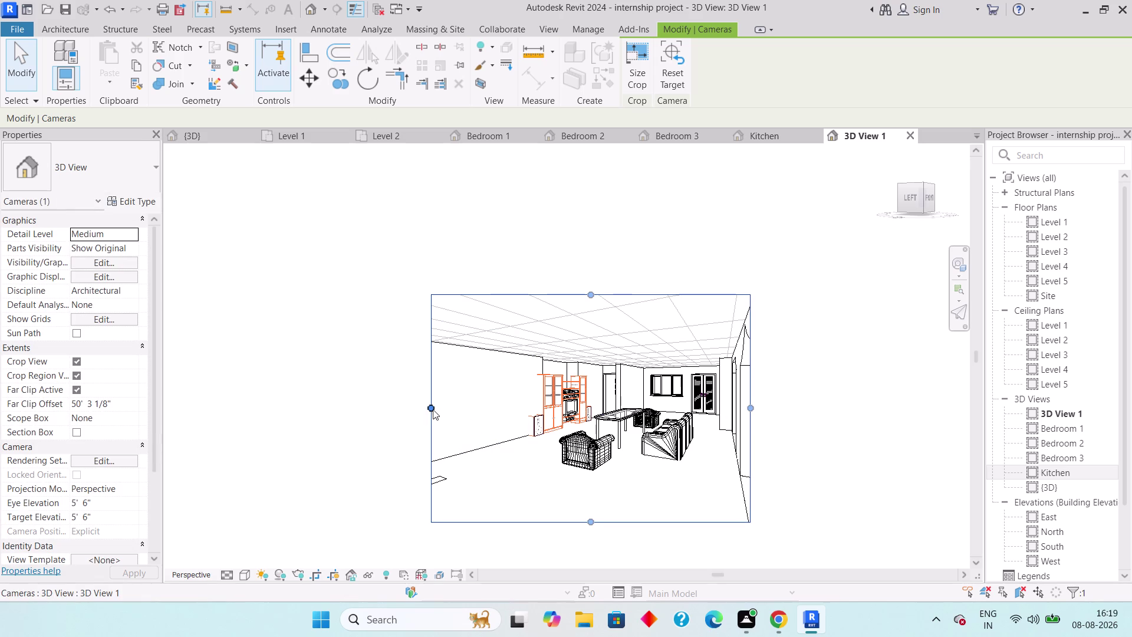
drag(431, 407, 336, 419)
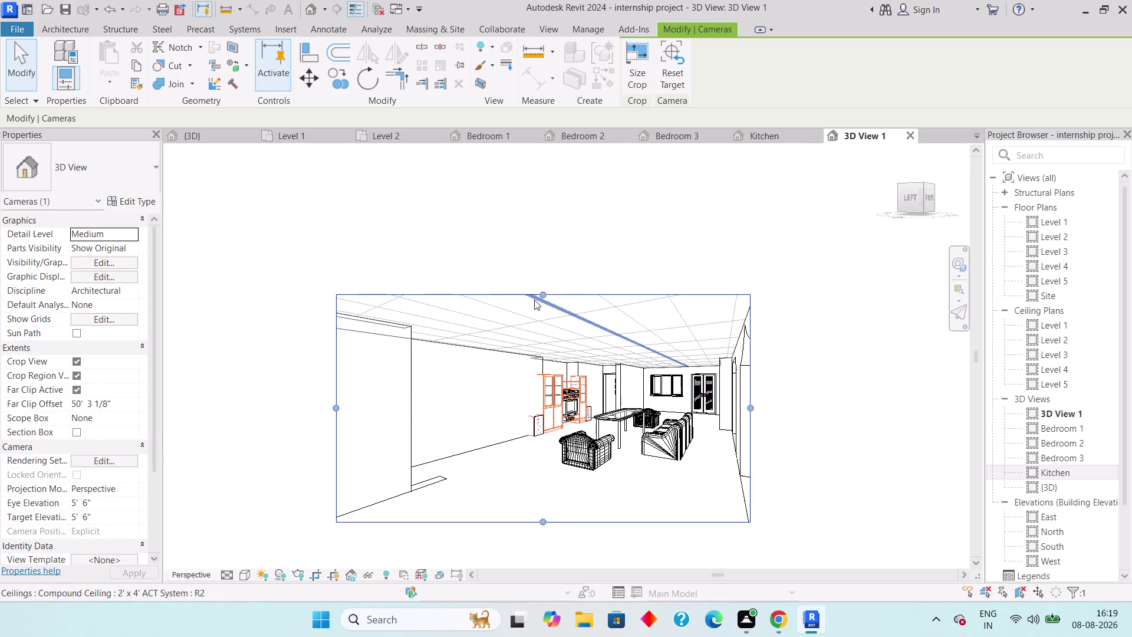
click(541, 290)
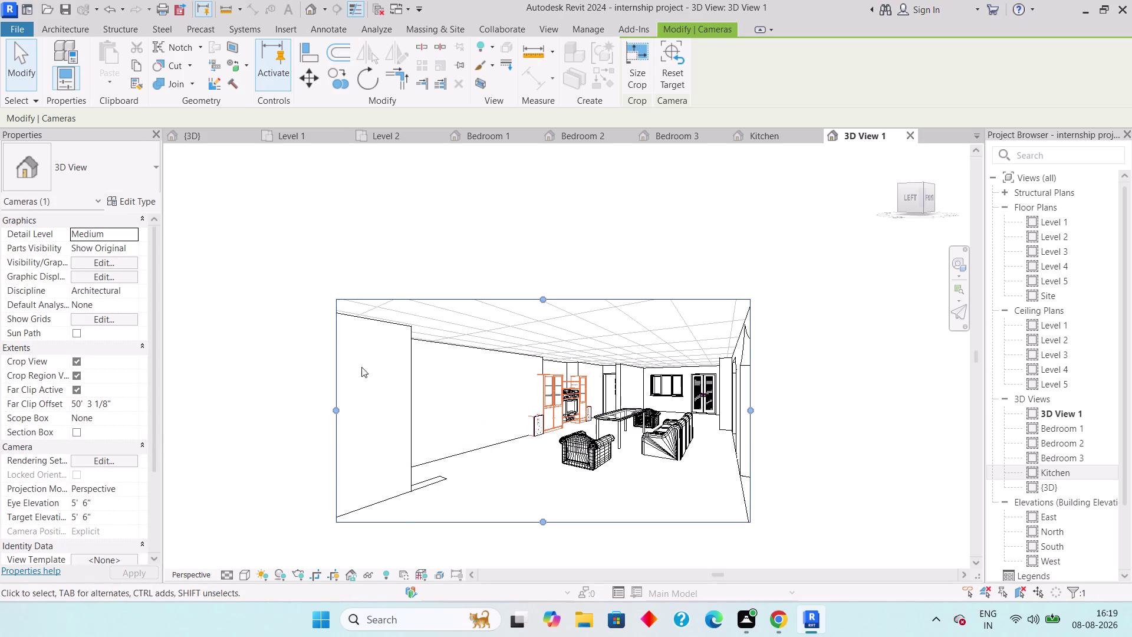
Set the view's Visual Style to Realistic.
click(243, 570)
click(280, 563)
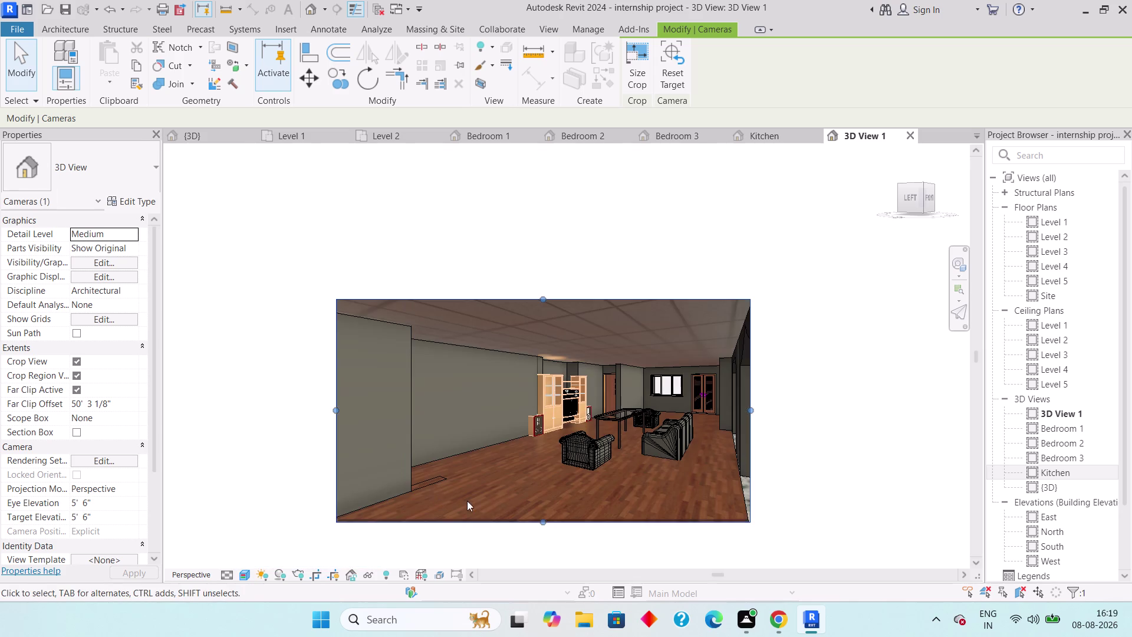
scroll(up, 3)
middle_drag(529, 479, 497, 486)
scroll(down, 3)
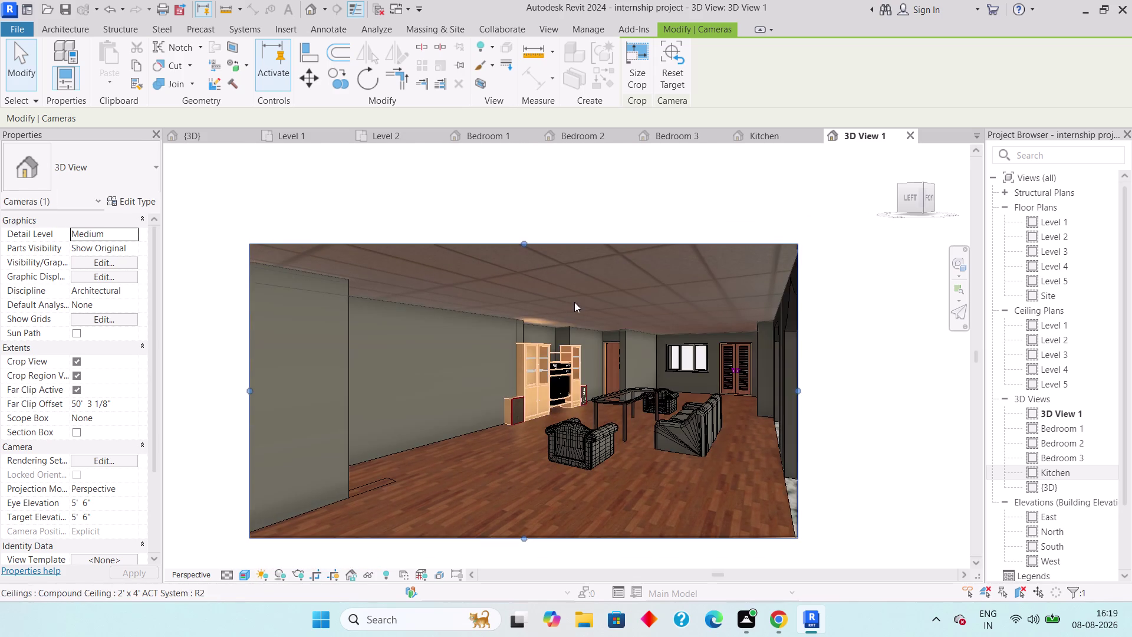
middle_drag(561, 333, 563, 379)
Raise the top edge of the camera crop frame.
drag(523, 287, 523, 266)
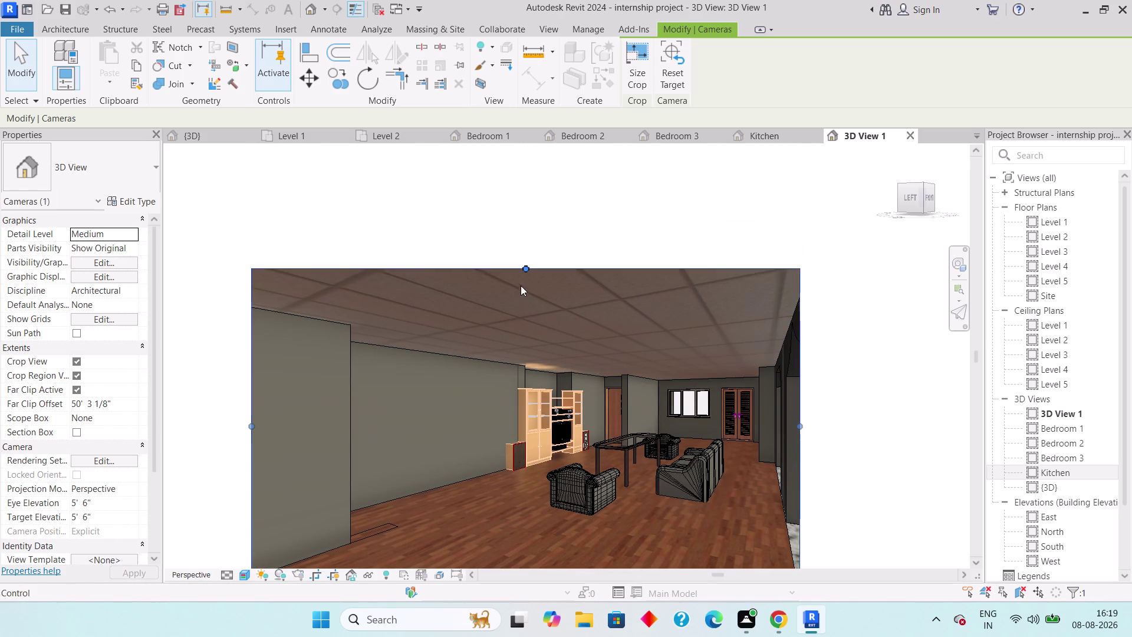
scroll(down, 3)
scroll(up, 3)
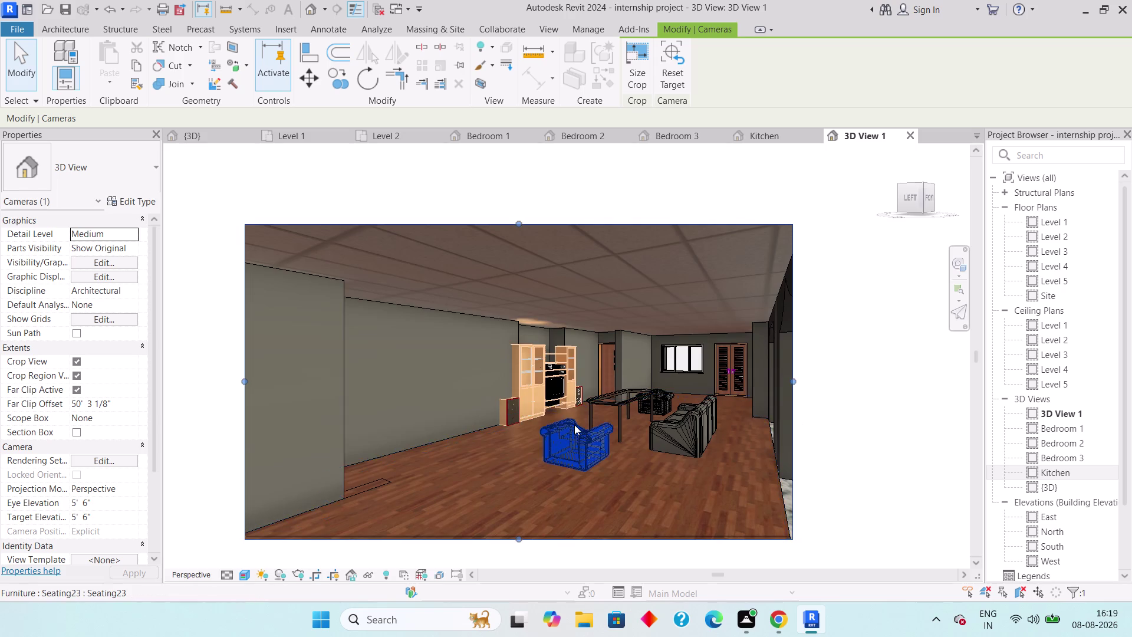
scroll(up, 3)
scroll(down, 3)
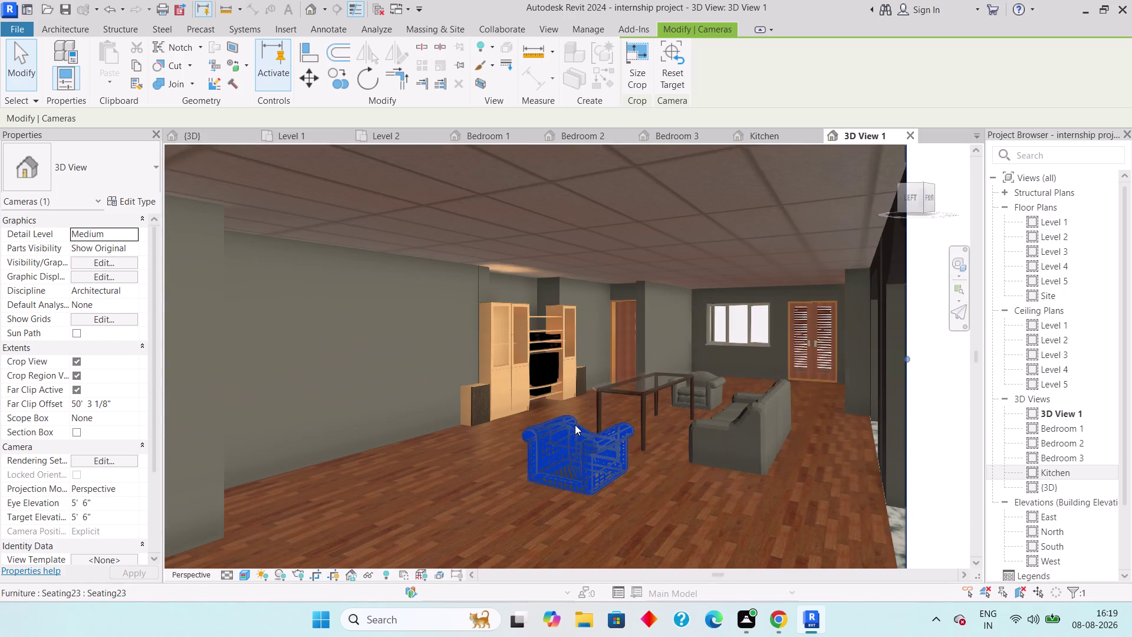
scroll(down, 3)
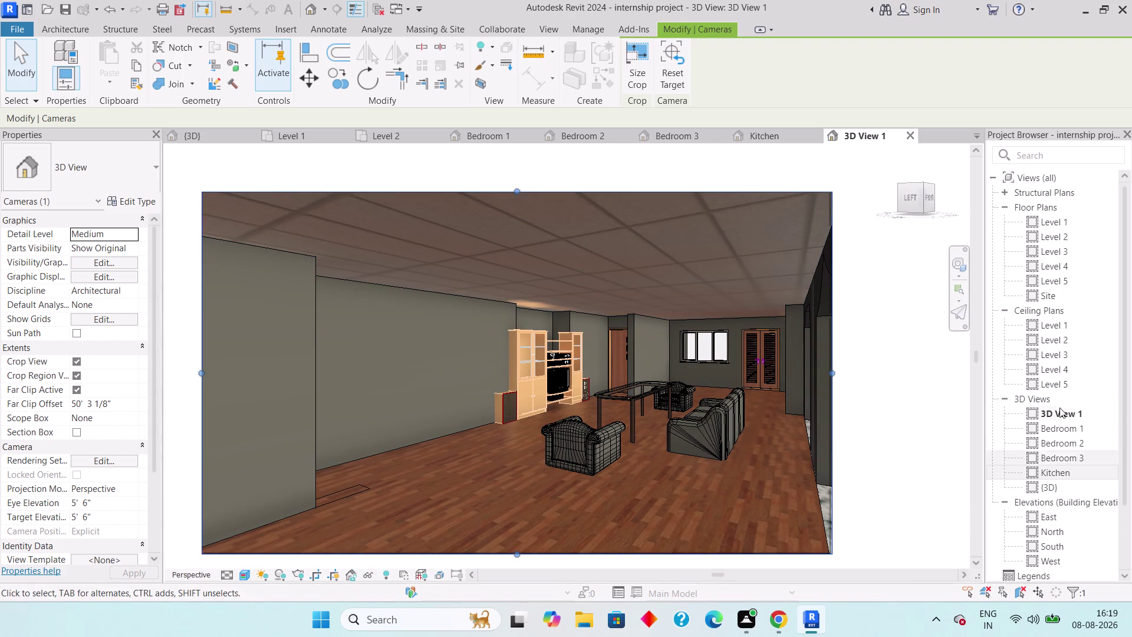
right_click(1057, 416)
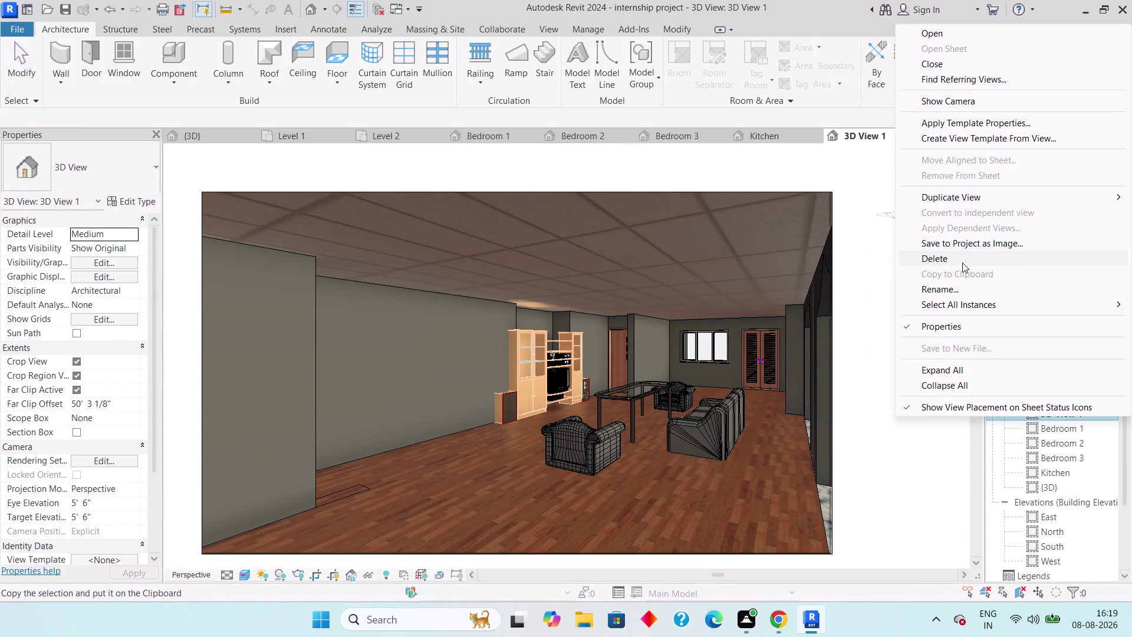
Rename the family lounge camera view '3D View 1' to 'Living Area / Hall'.
click(953, 287)
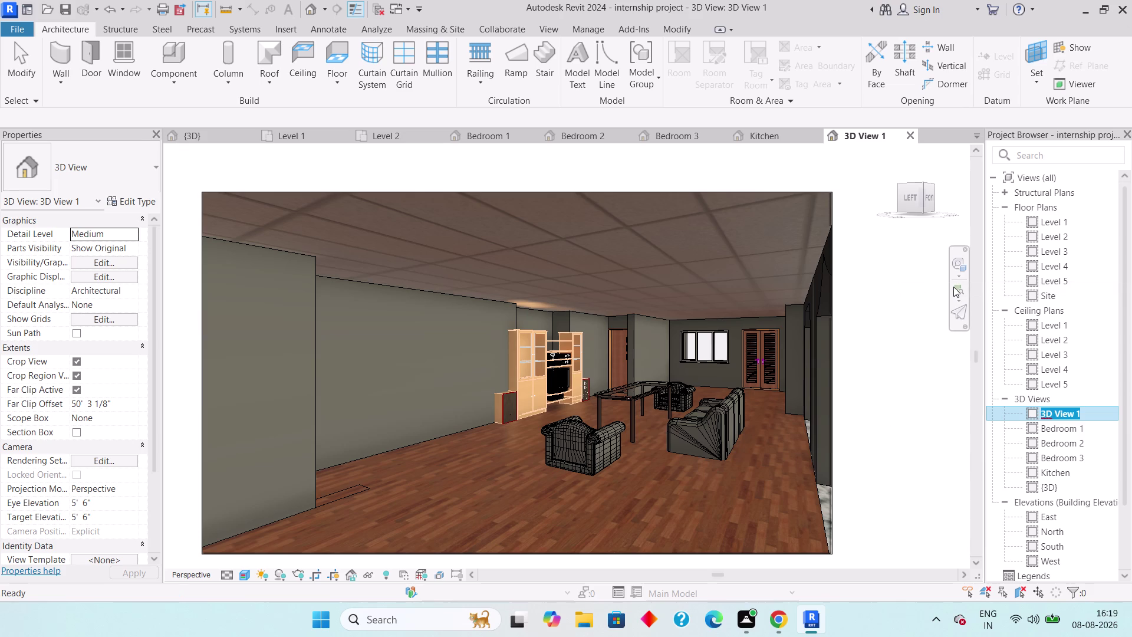
text(Li)
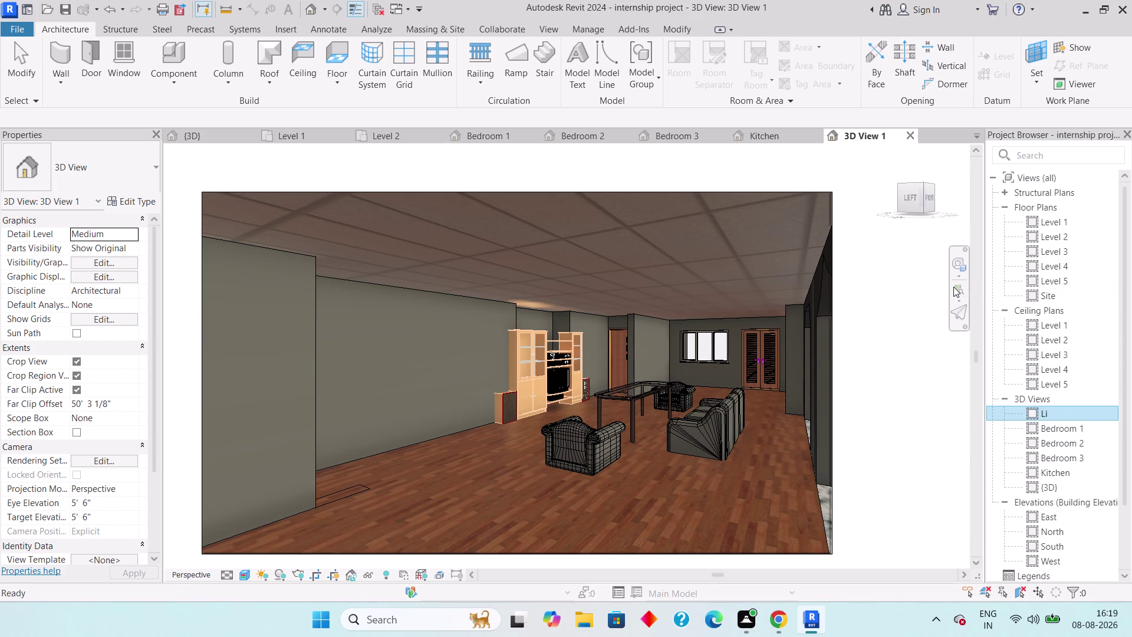
text(vi)
text(ng)
key(space)
text(A)
text(rea)
key(space)
text(/)
key(space)
text(Ha)
text(ll)
key(Return)
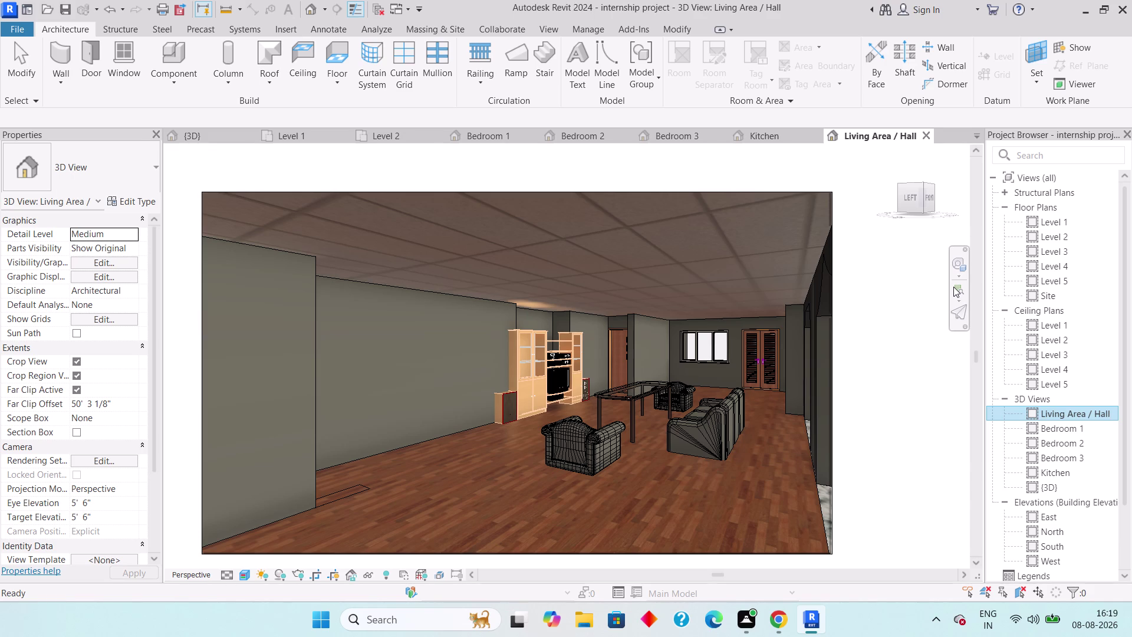
Zoom and pan around the Living Area / Hall view to inspect the furniture.
scroll(down, 3)
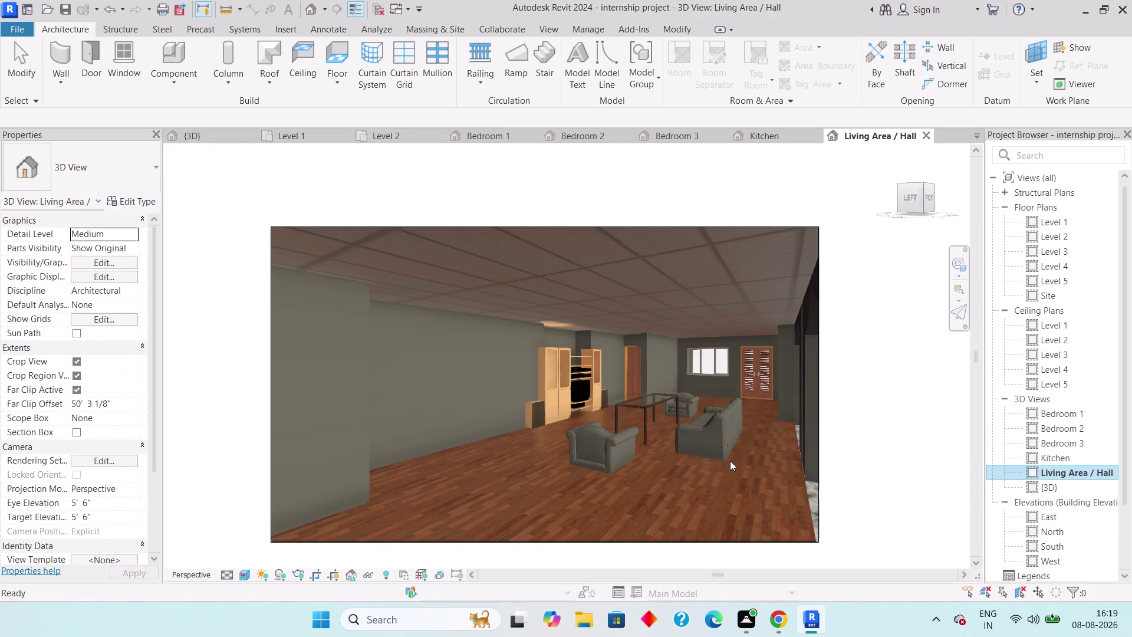
key(Escape)
key(Escape)
key(Escape)
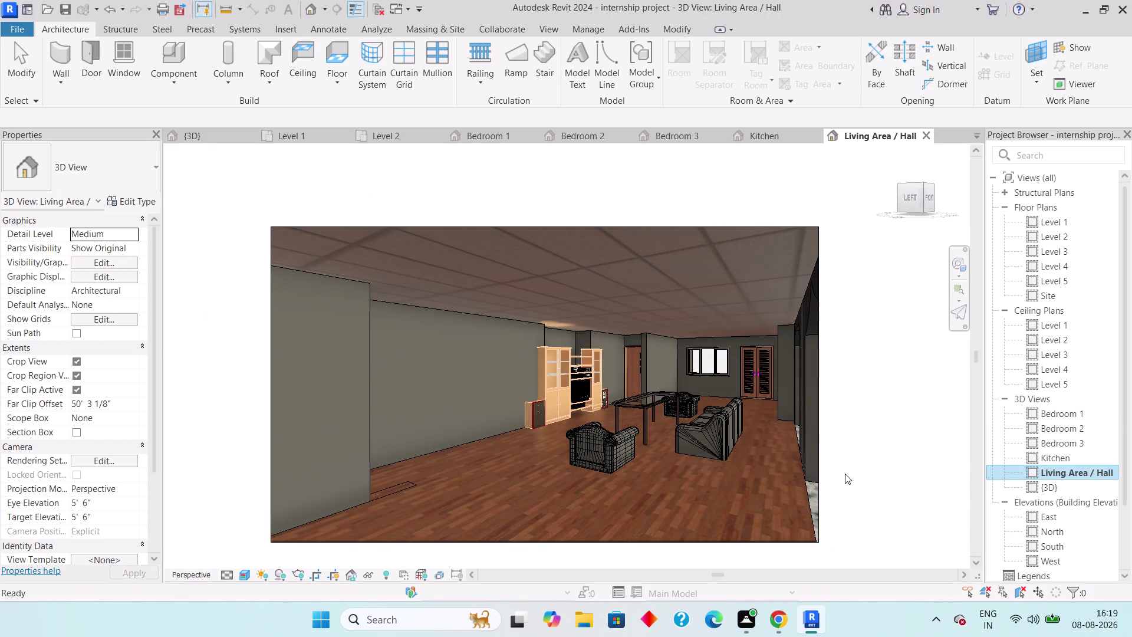
scroll(up, 3)
click(743, 409)
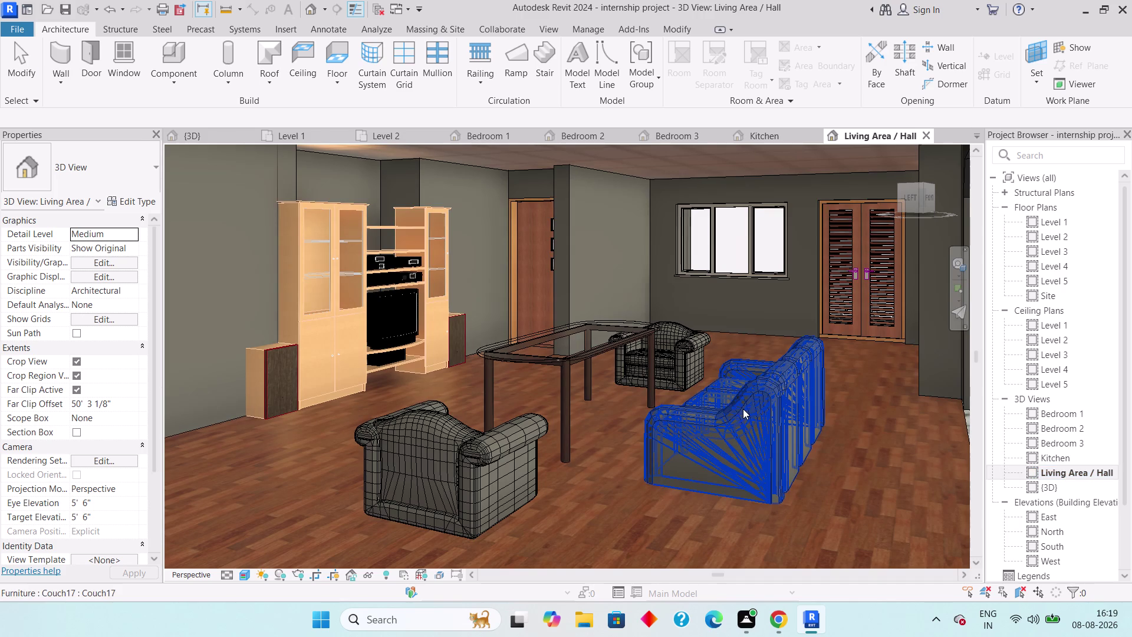
key(Escape)
key(Escape)
scroll(down, 3)
scroll(up, 3)
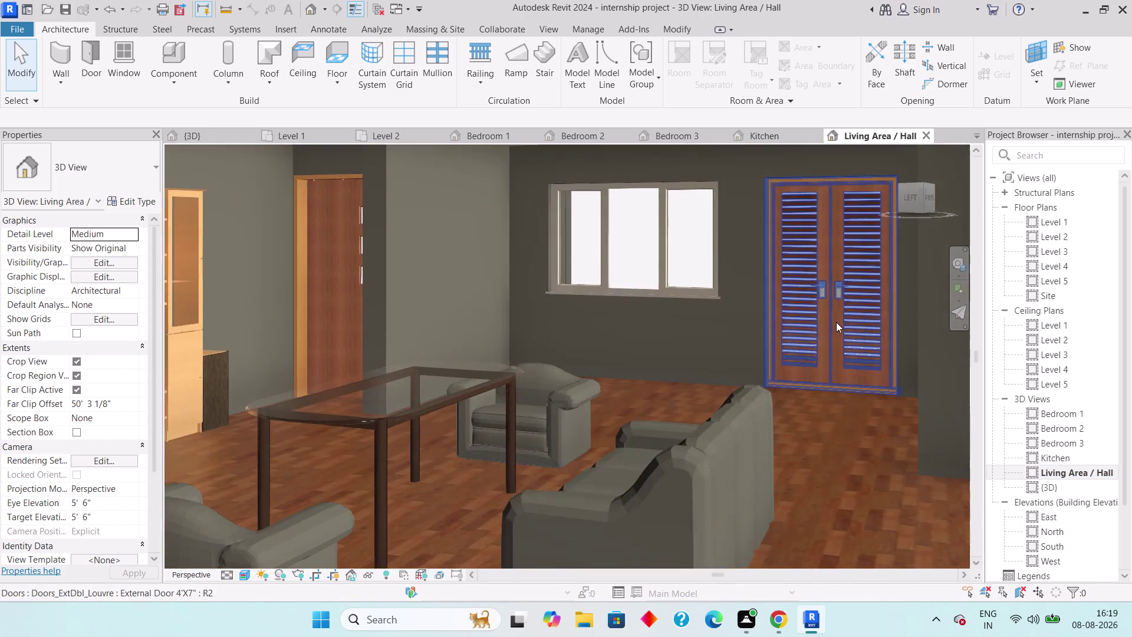
scroll(down, 3)
scroll(down, 3)
scroll(down, 3)
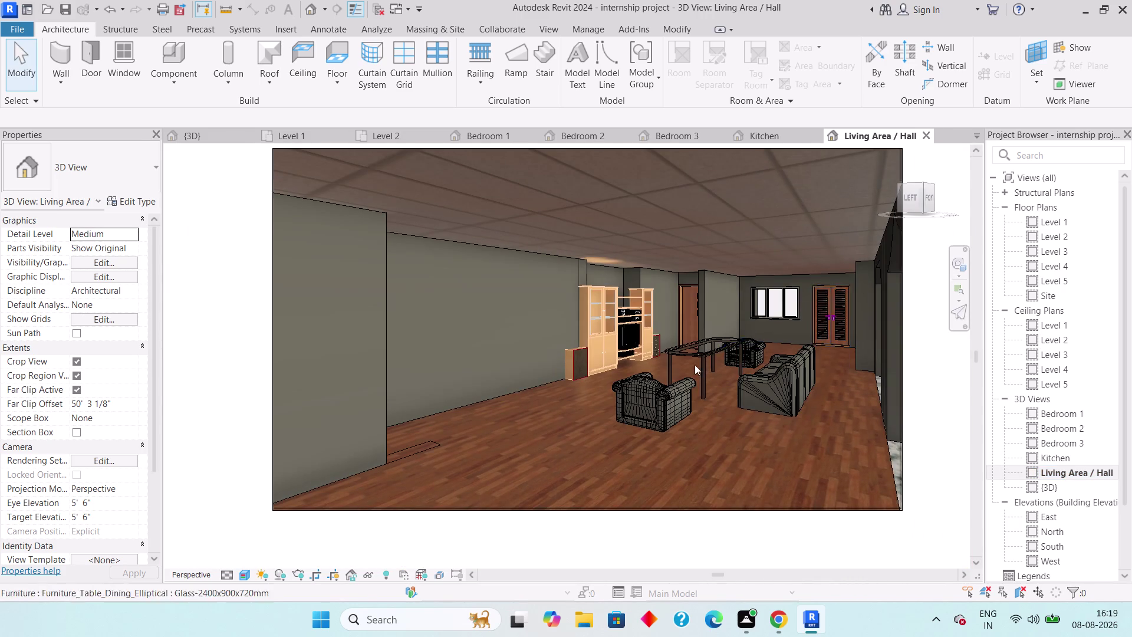
middle_drag(690, 378, 673, 435)
middle_drag(621, 394, 699, 374)
scroll(up, 3)
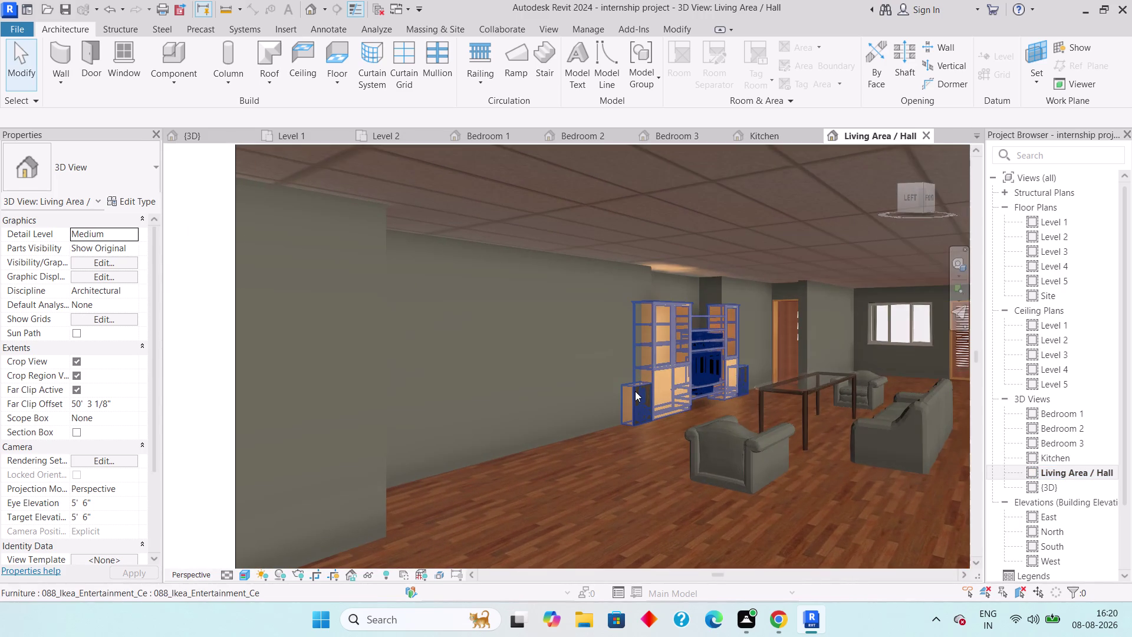
scroll(down, 3)
scroll(down, 3)
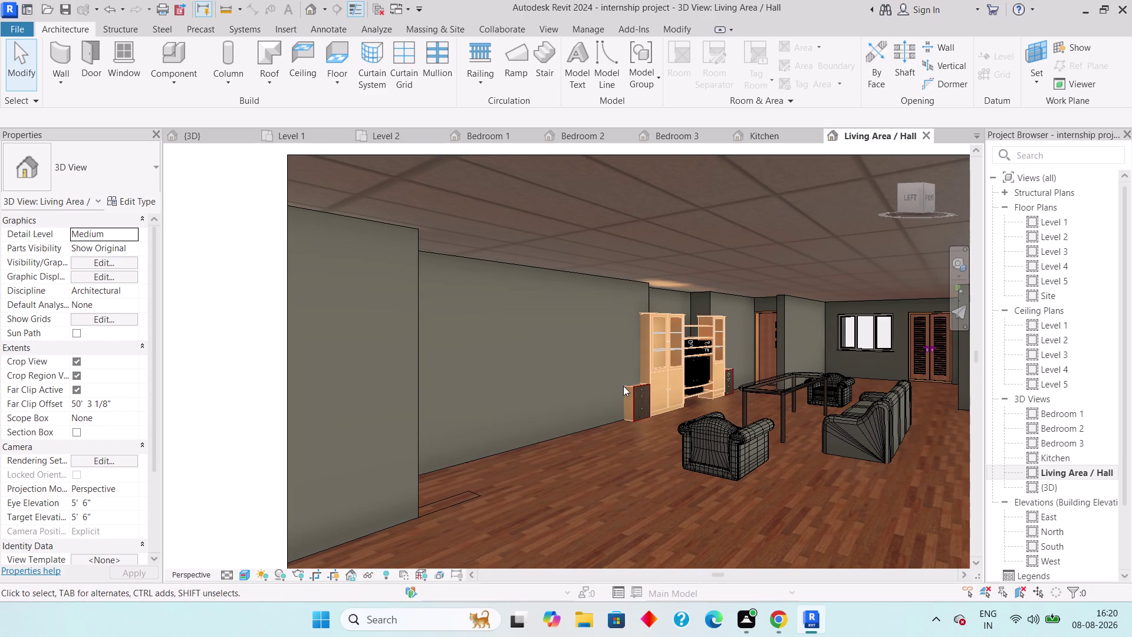
scroll(down, 3)
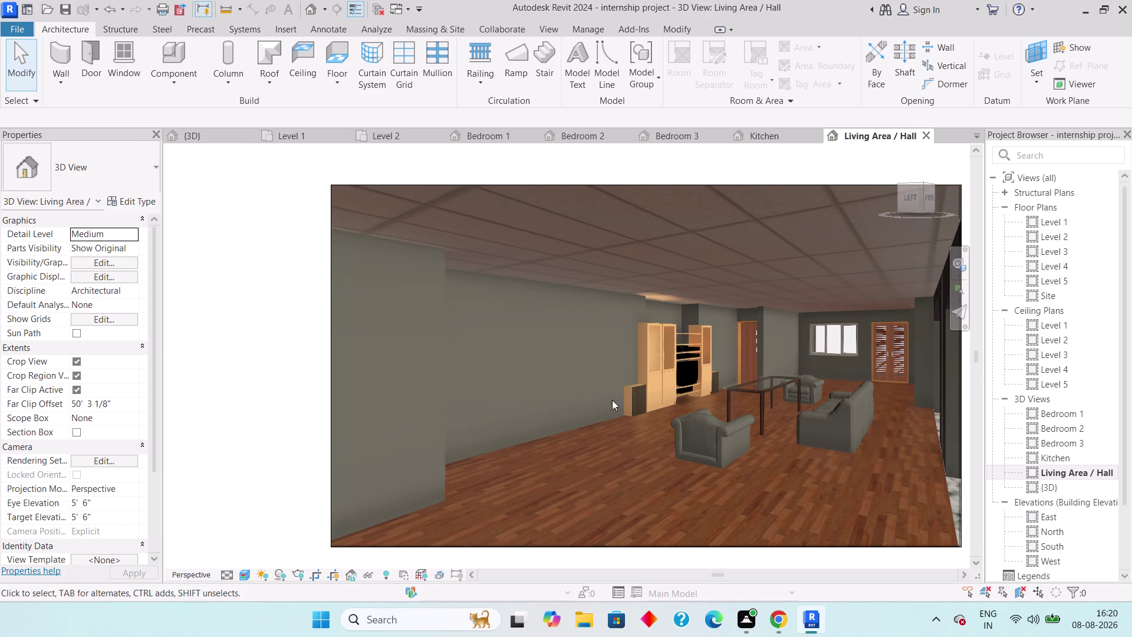
middle_drag(589, 396, 511, 396)
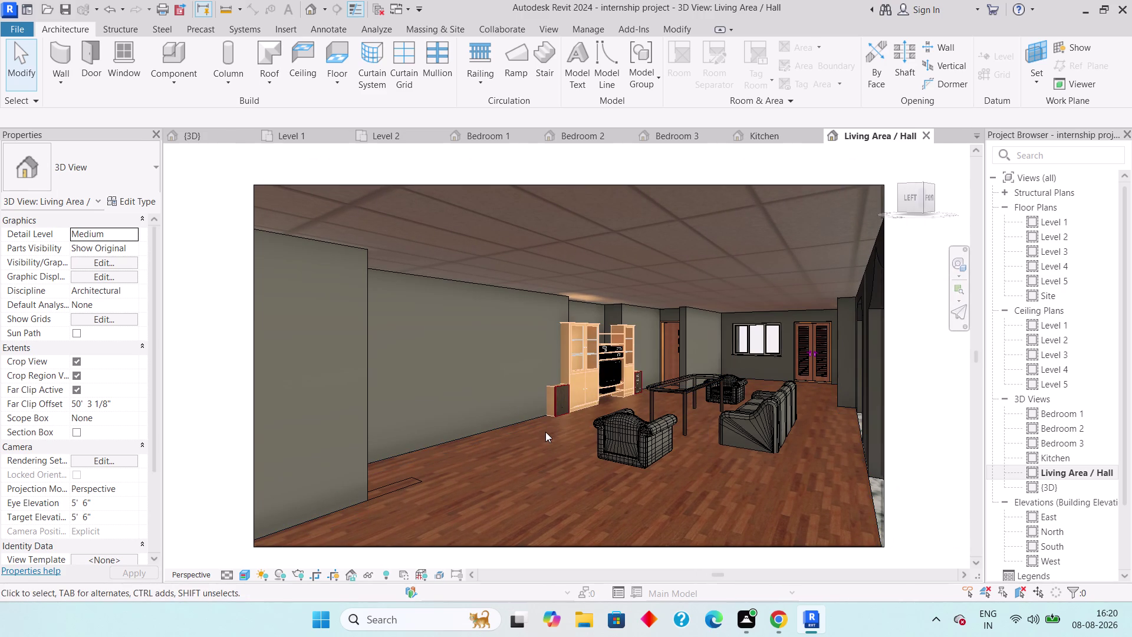
Paint the living area ceiling with porcelain tile using the PT tool.
text(pt)
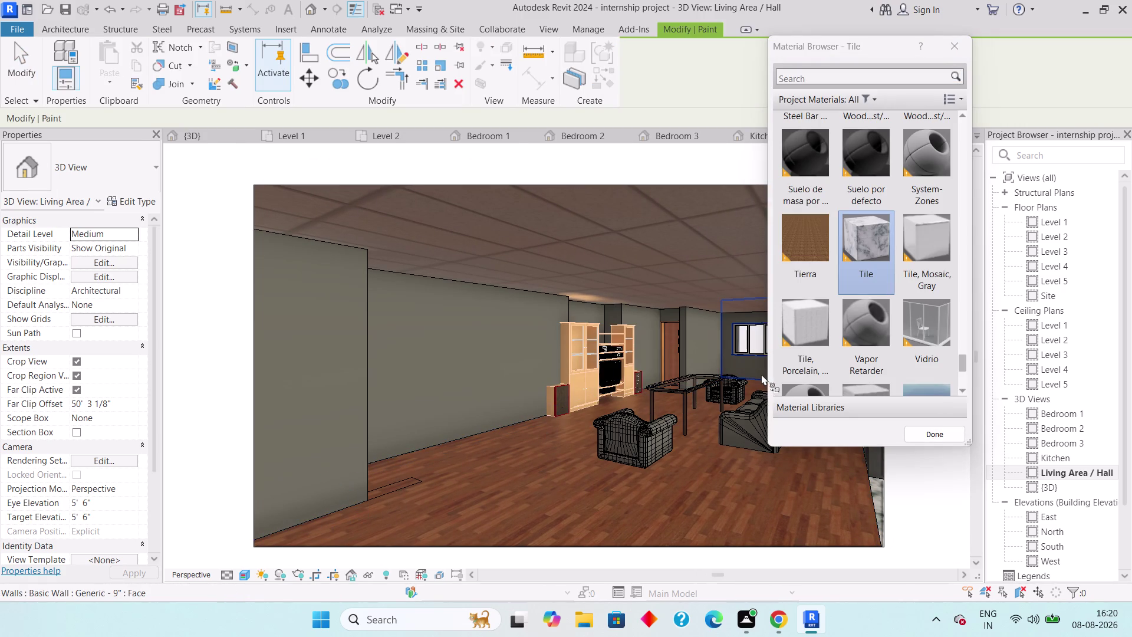
click(796, 329)
click(596, 246)
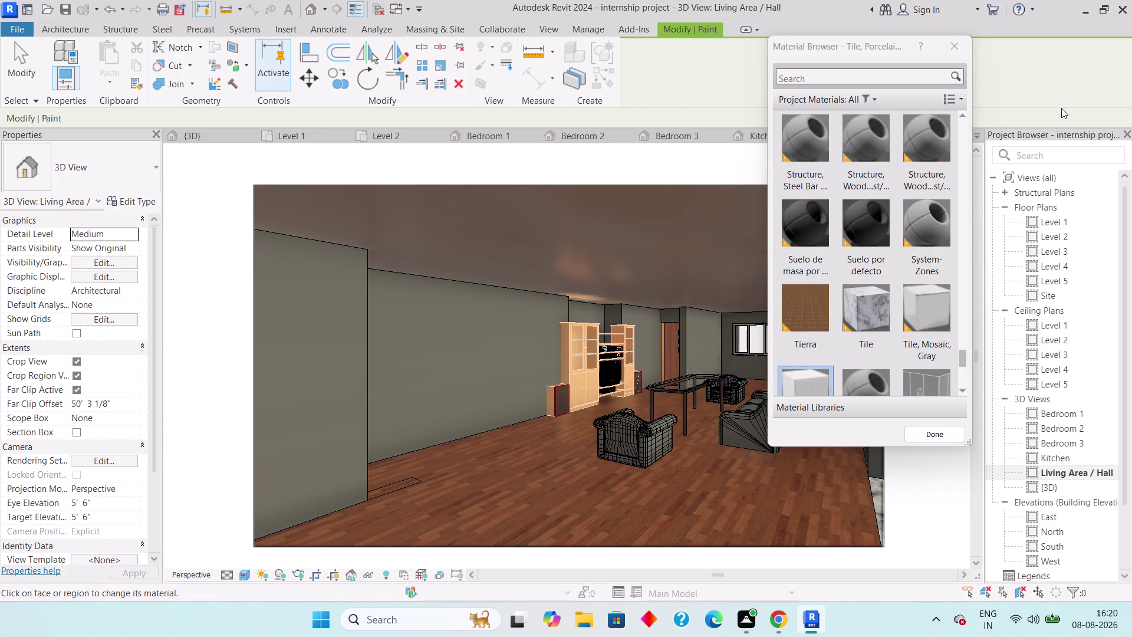
drag(869, 39, 956, 44)
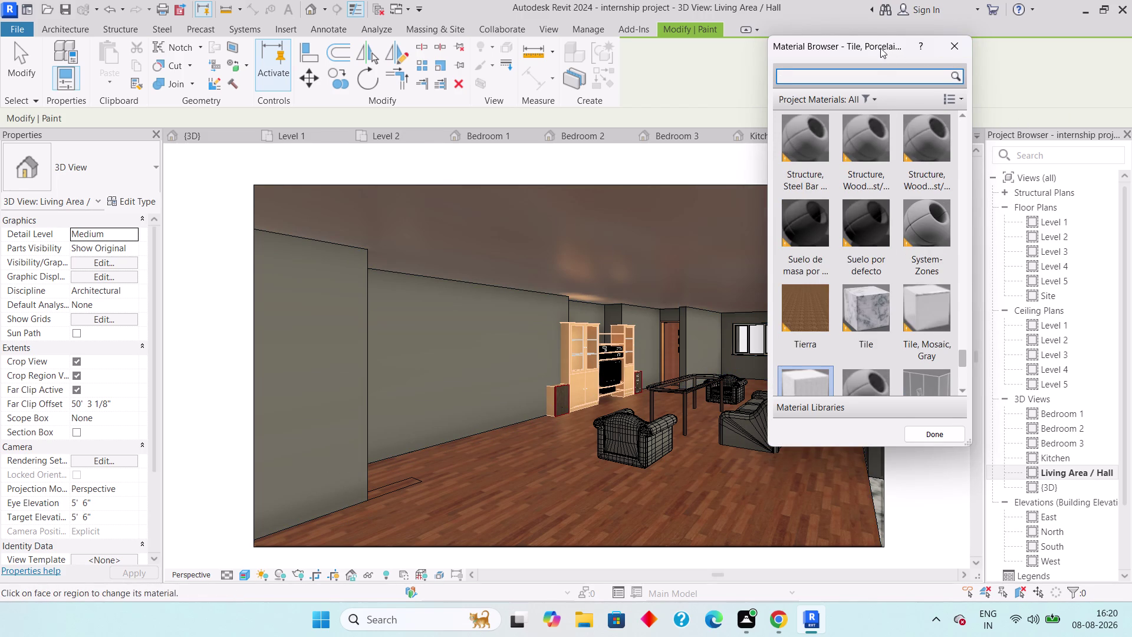
drag(879, 48, 973, 47)
Paint the kitchen and Bedroom 3 ceilings with porcelain tile.
click(774, 131)
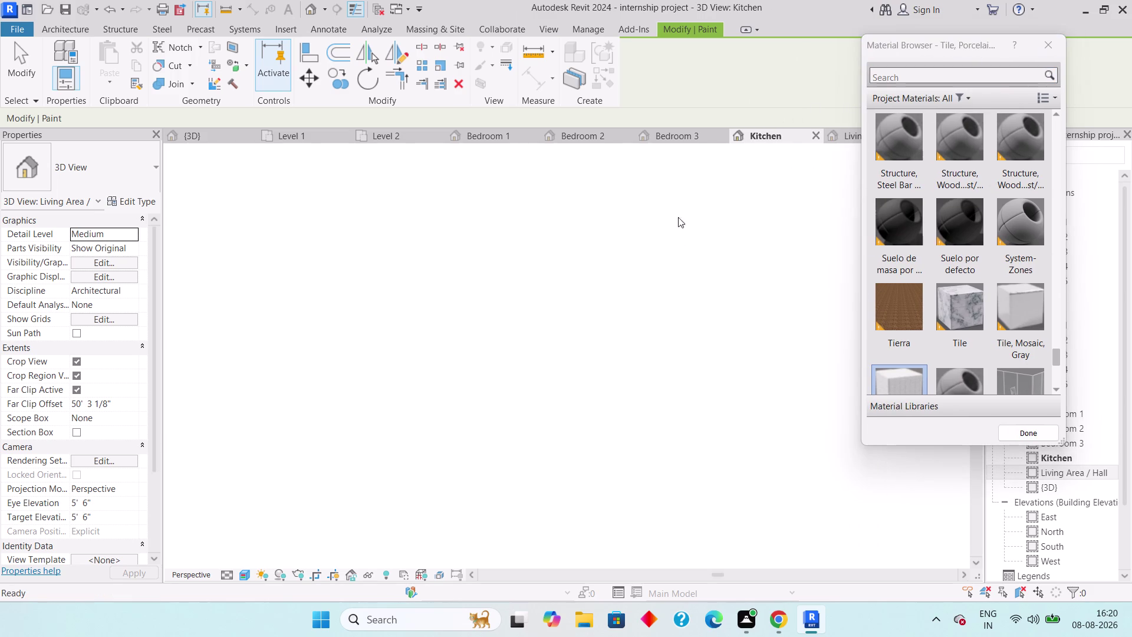
click(461, 183)
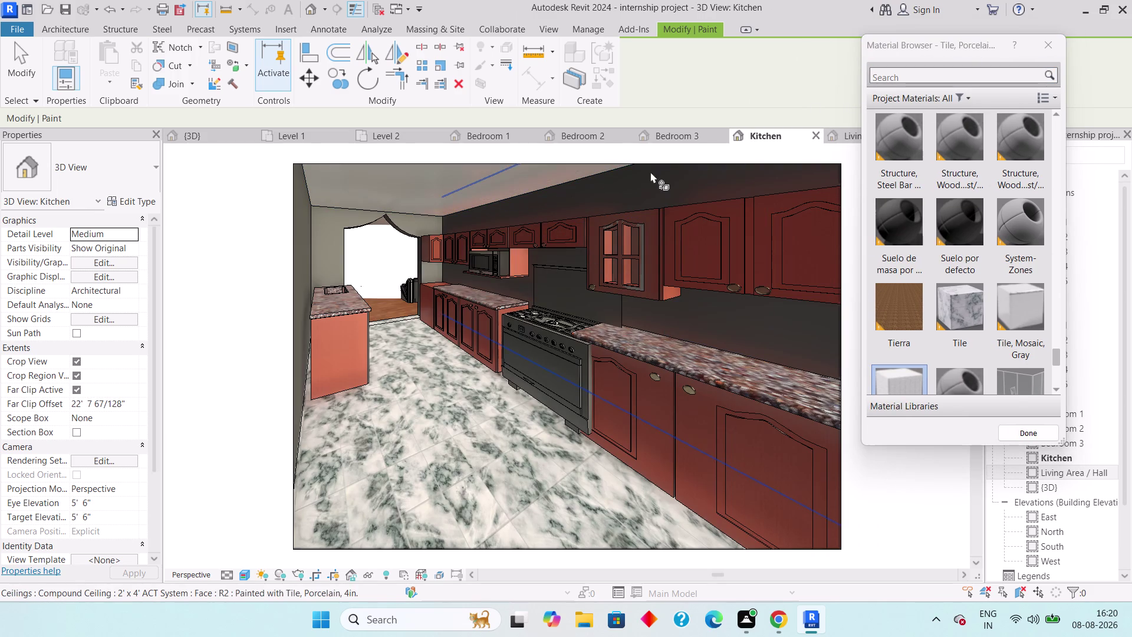
click(668, 130)
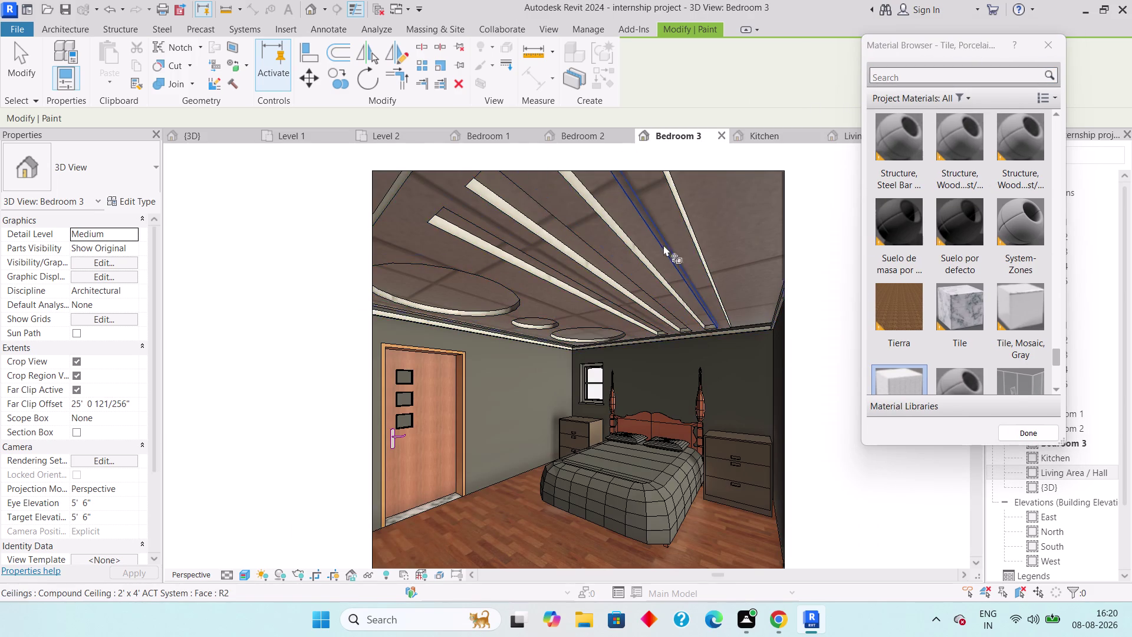
click(724, 234)
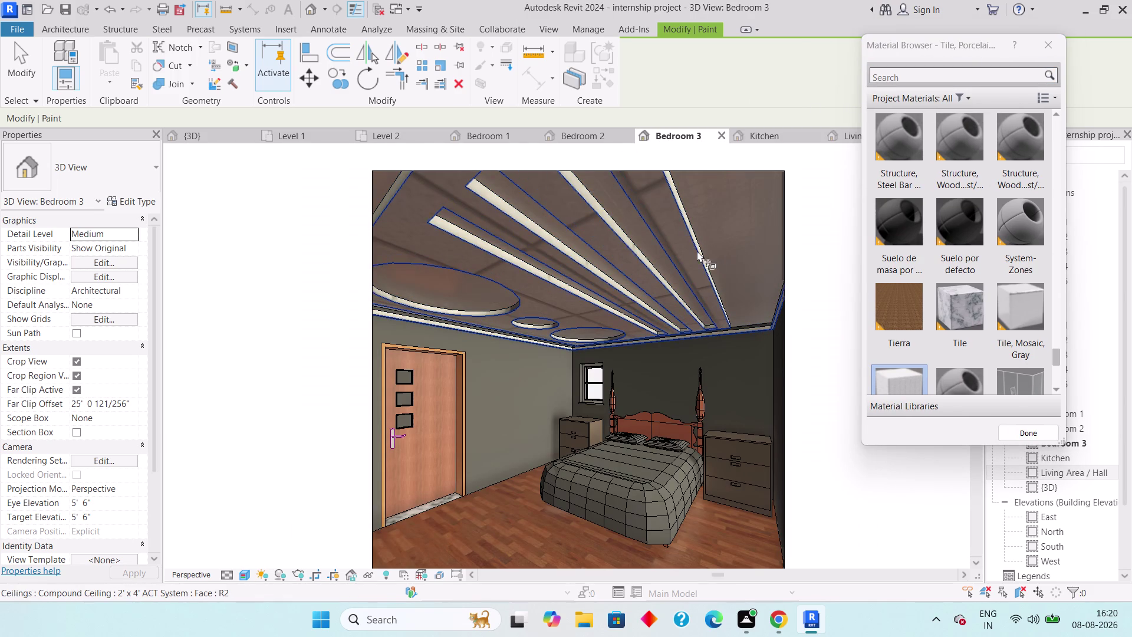
Click surfaces with the paint tool in the Bedroom 2 and Bedroom 1 views.
click(690, 252)
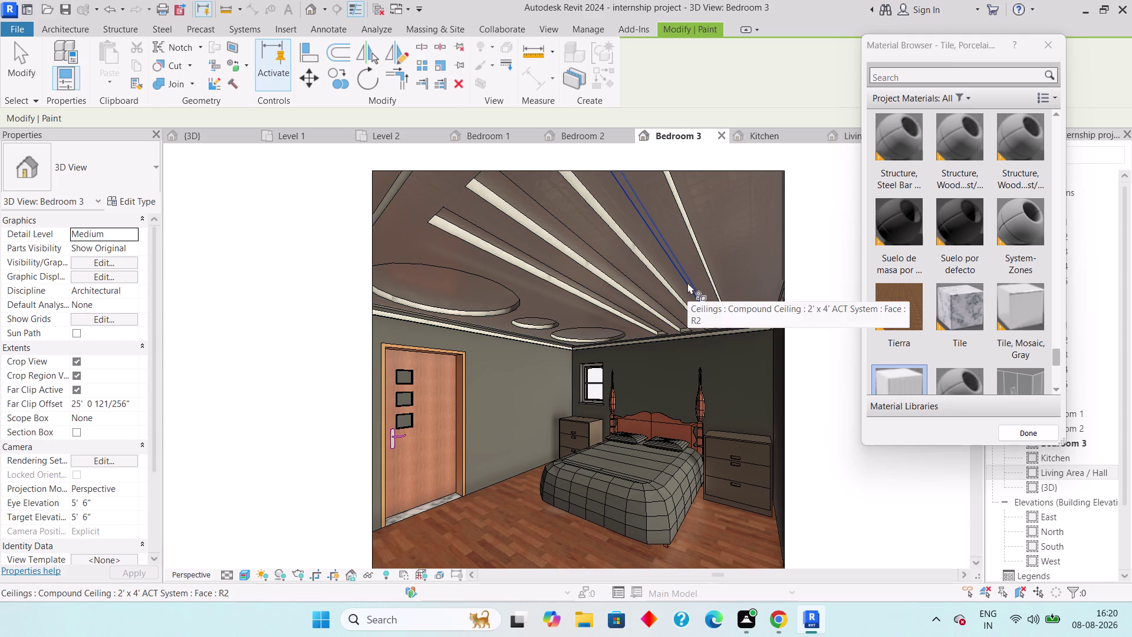
click(582, 135)
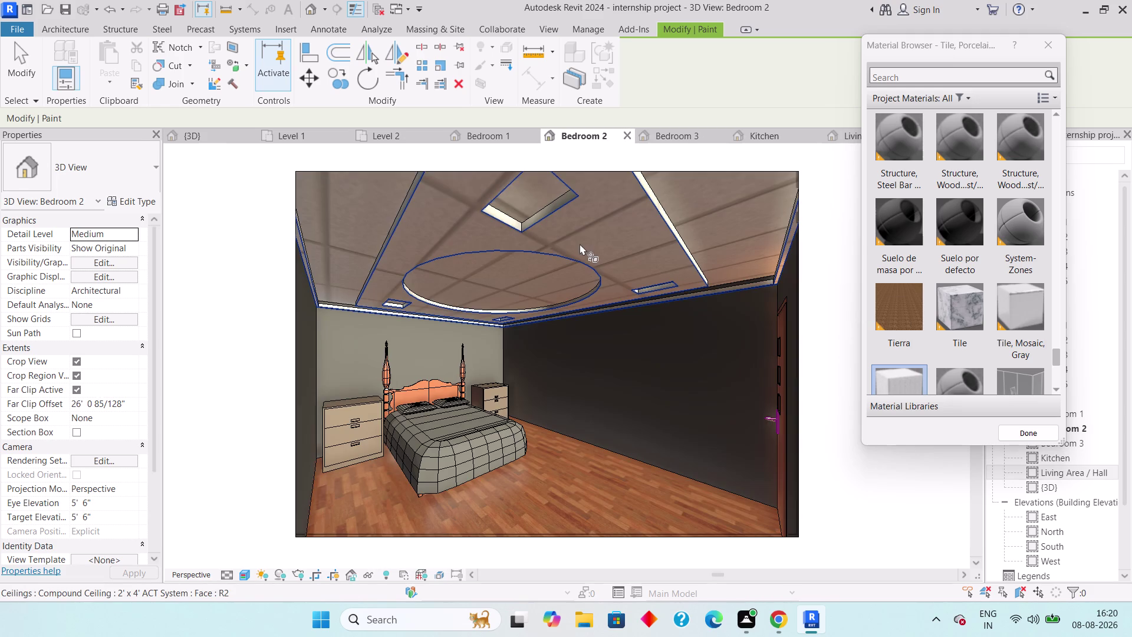
click(612, 226)
click(686, 201)
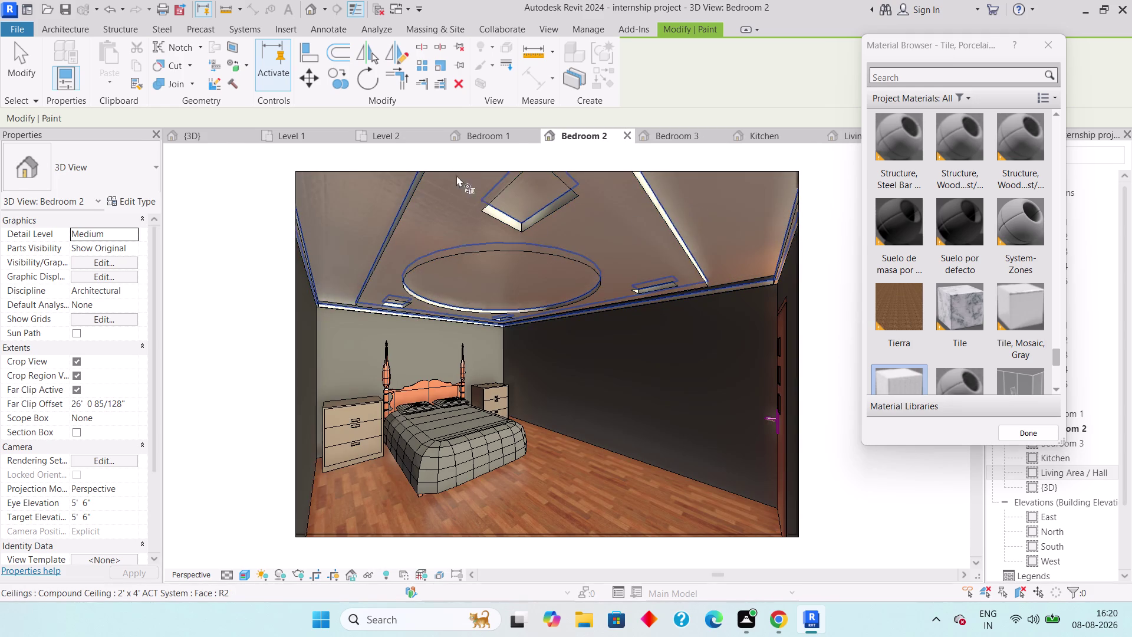
click(489, 135)
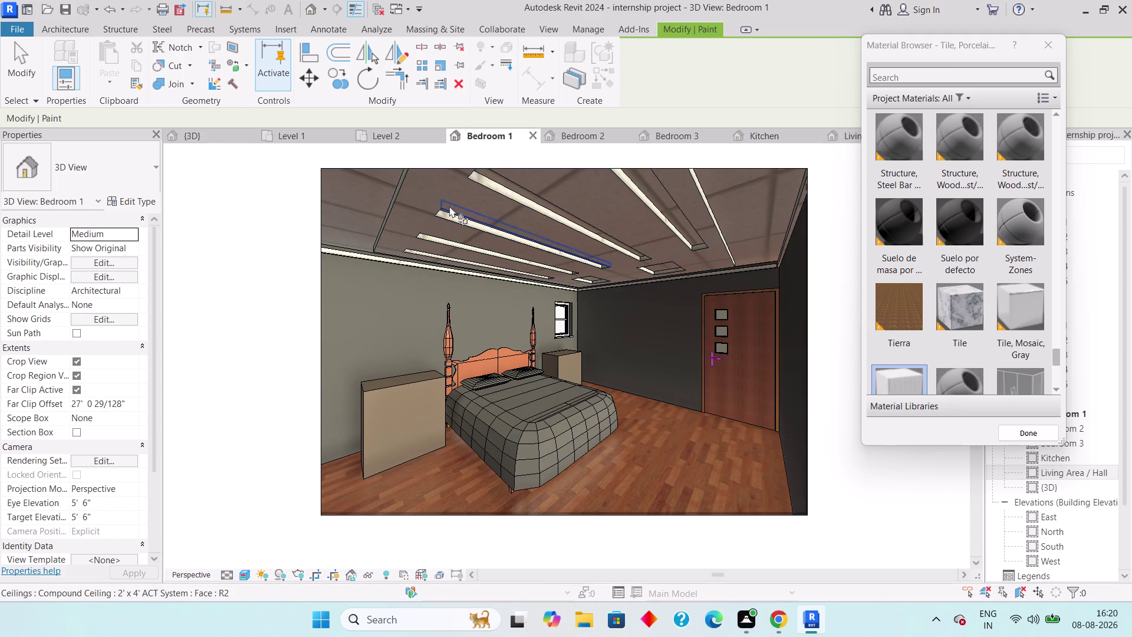
click(426, 194)
click(361, 197)
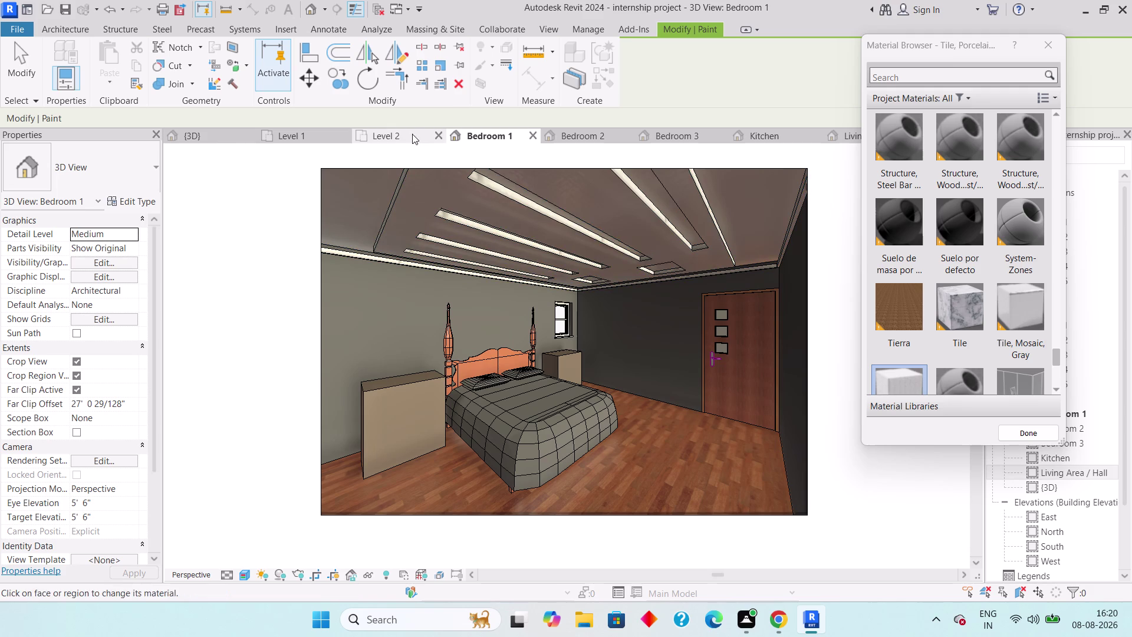
Open the Level 2 floor plan, pick Wine, and close the Material Browser.
click(402, 135)
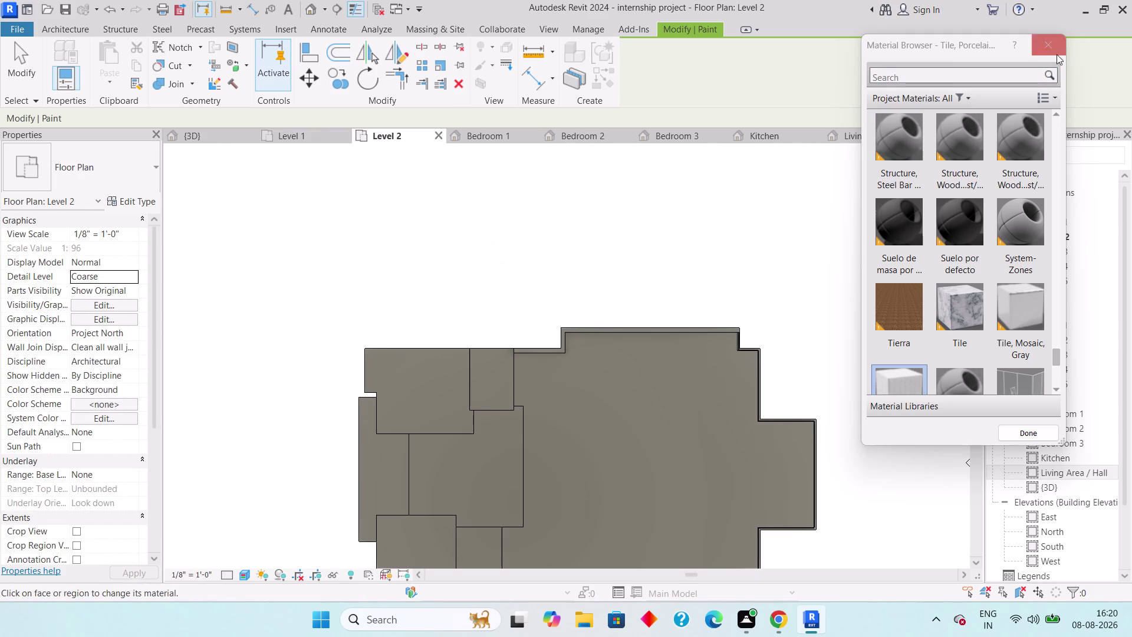
scroll(down, 3)
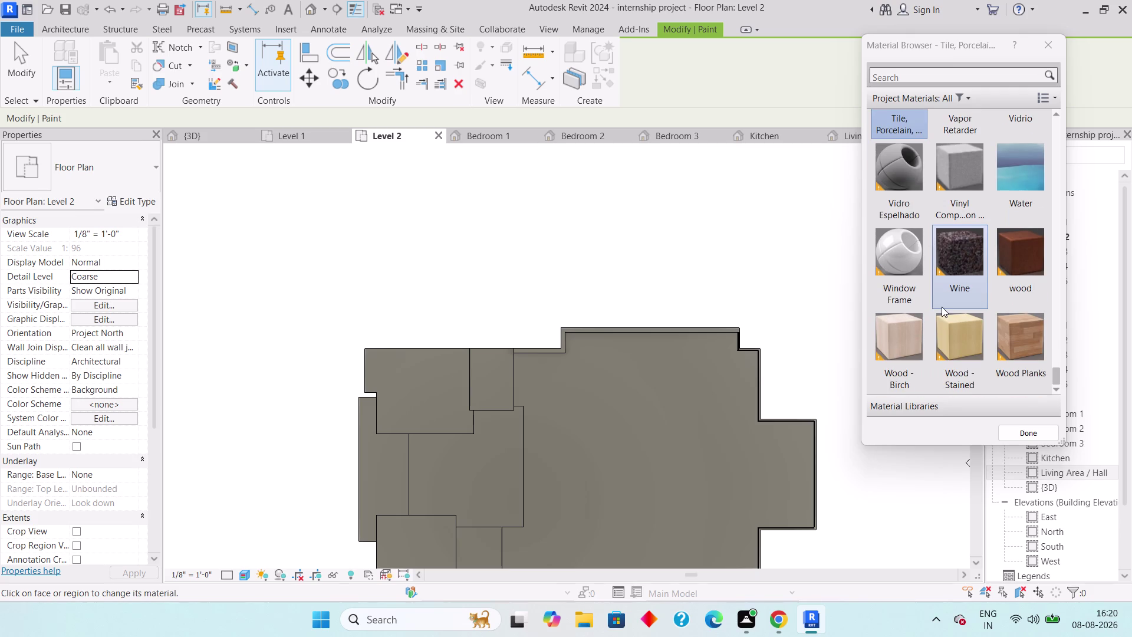
click(966, 269)
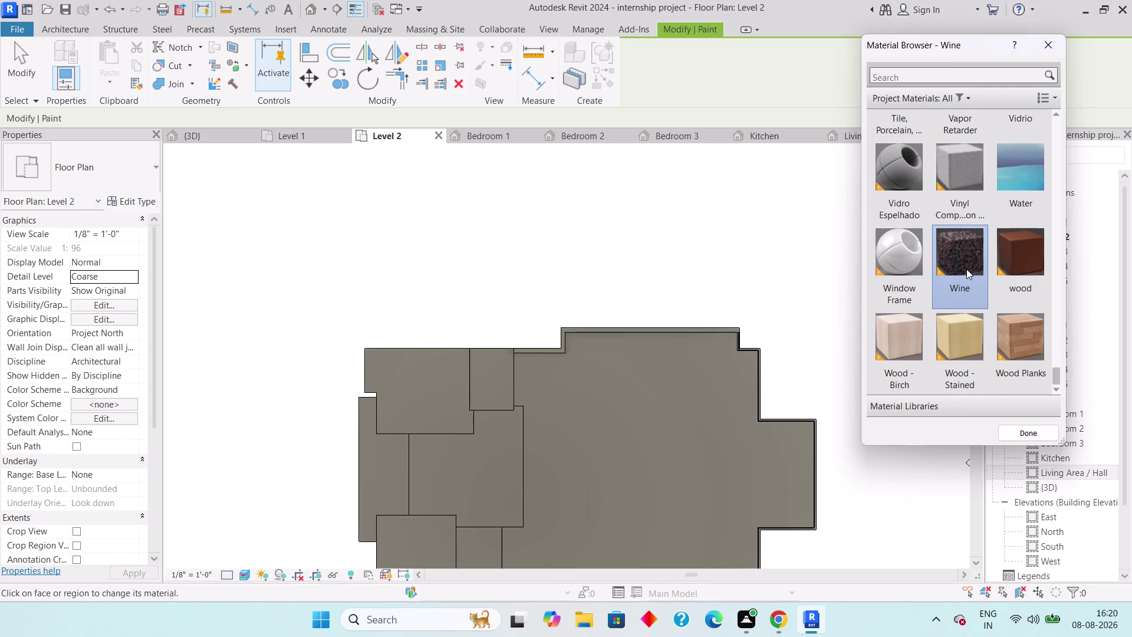
click(1054, 43)
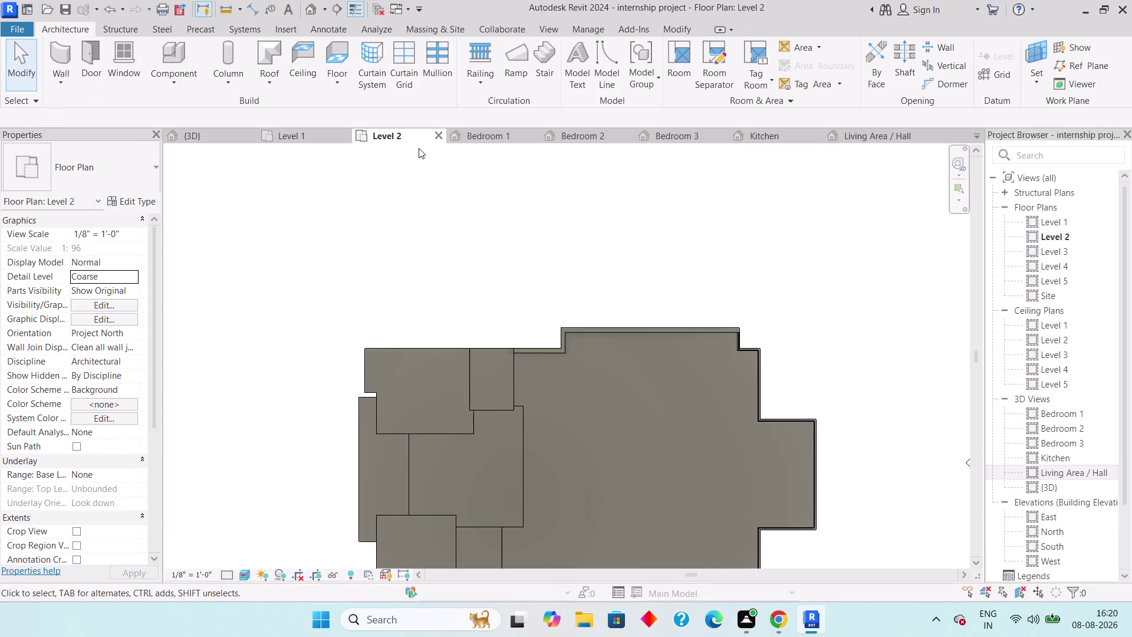
Open the Bedroom 1 view and select the chests of drawers beside the bed.
click(480, 134)
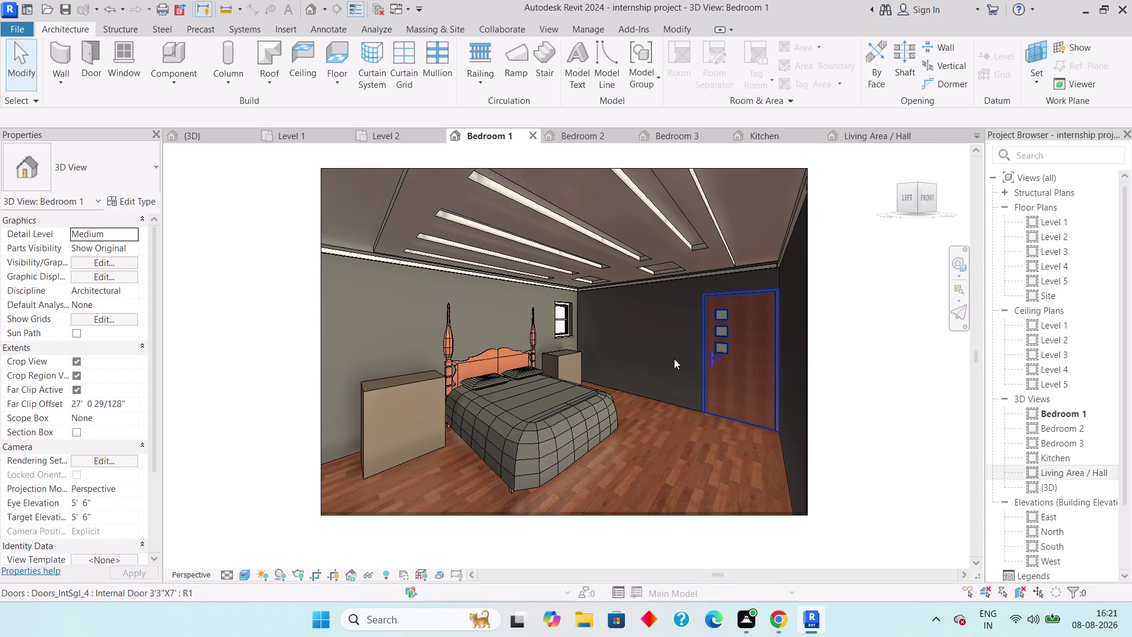
click(395, 388)
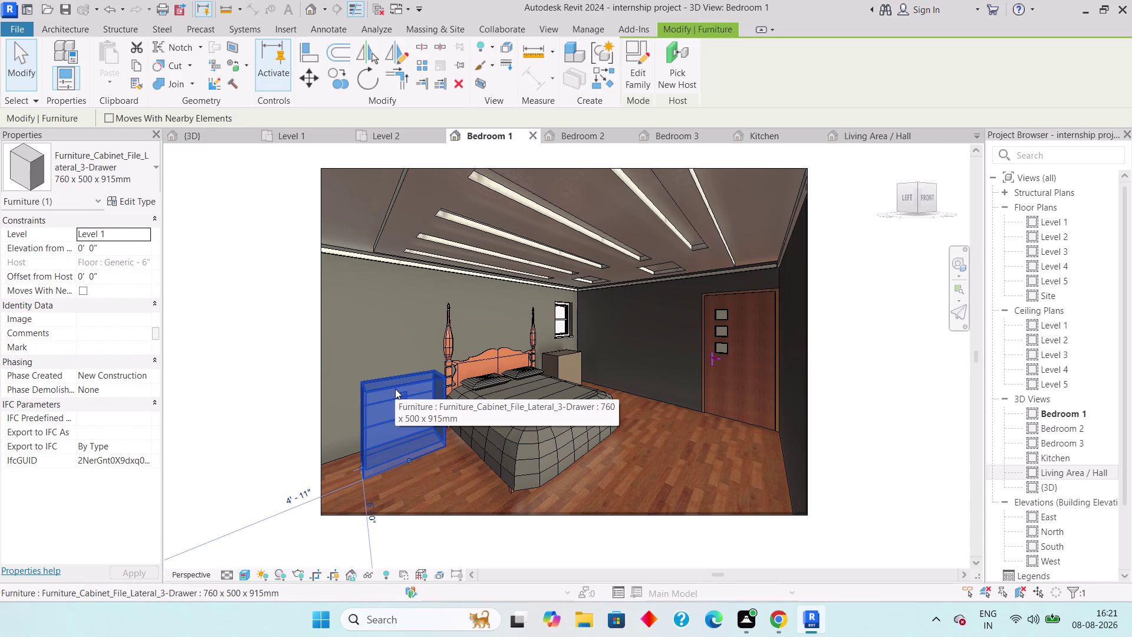
key(space)
key(Escape)
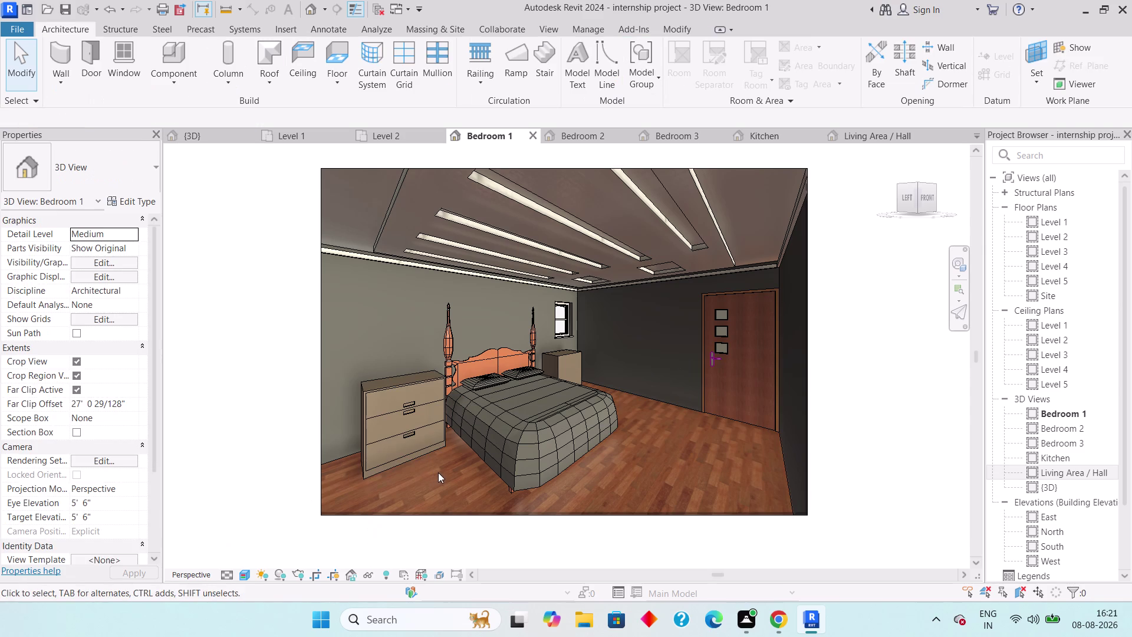
click(570, 354)
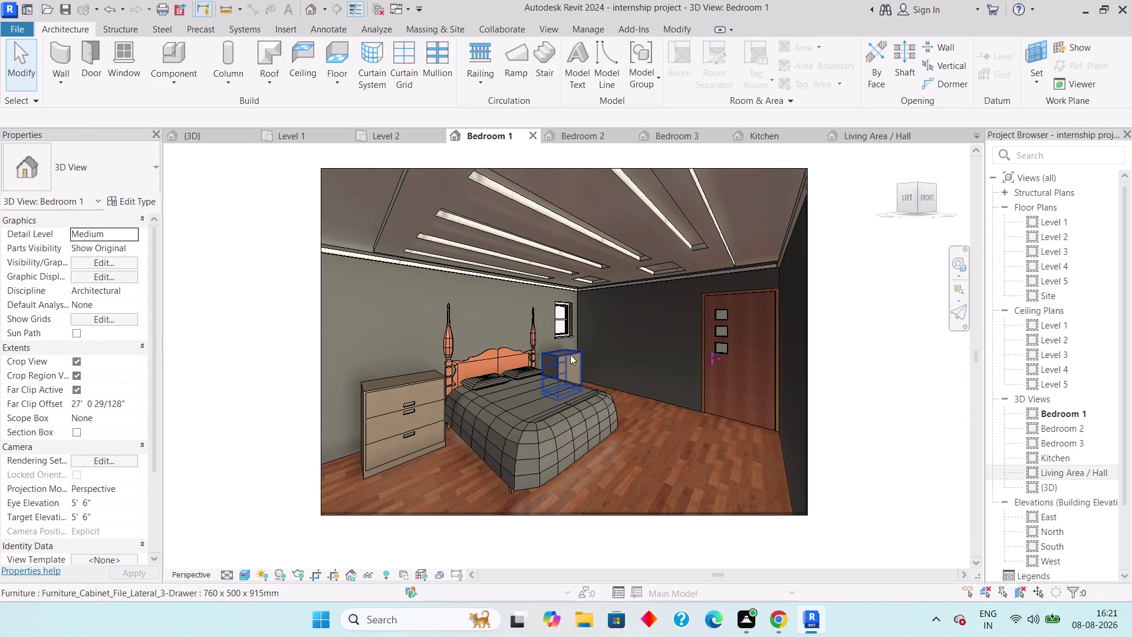
key(space)
key(Escape)
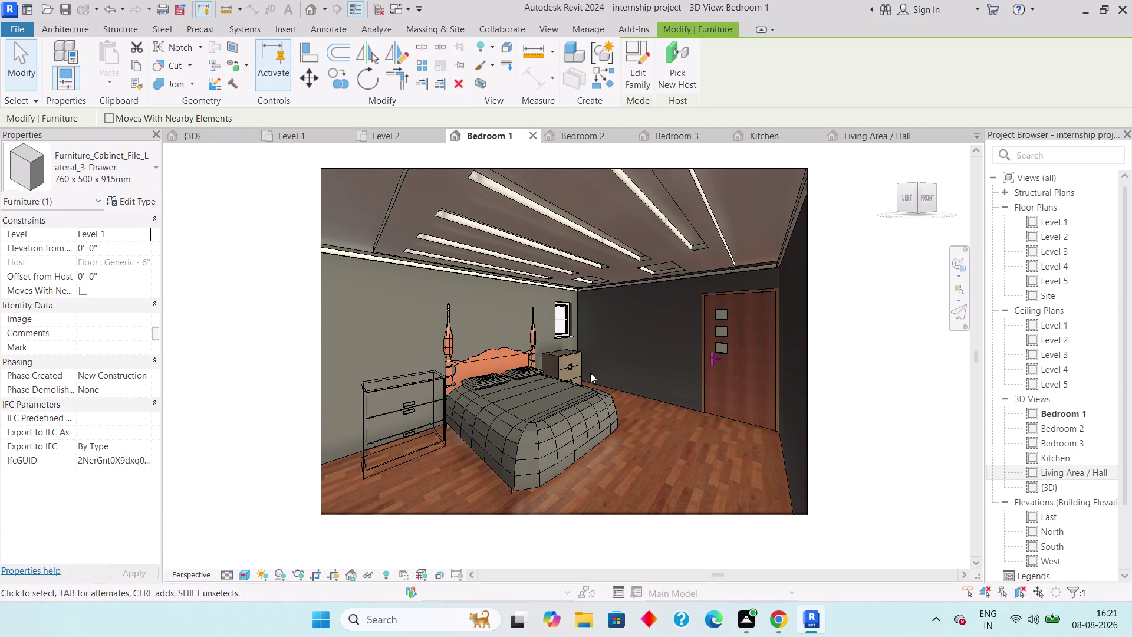
Clear the selection and recentre the Bedroom 1 perspective in the window.
scroll(up, 3)
scroll(down, 3)
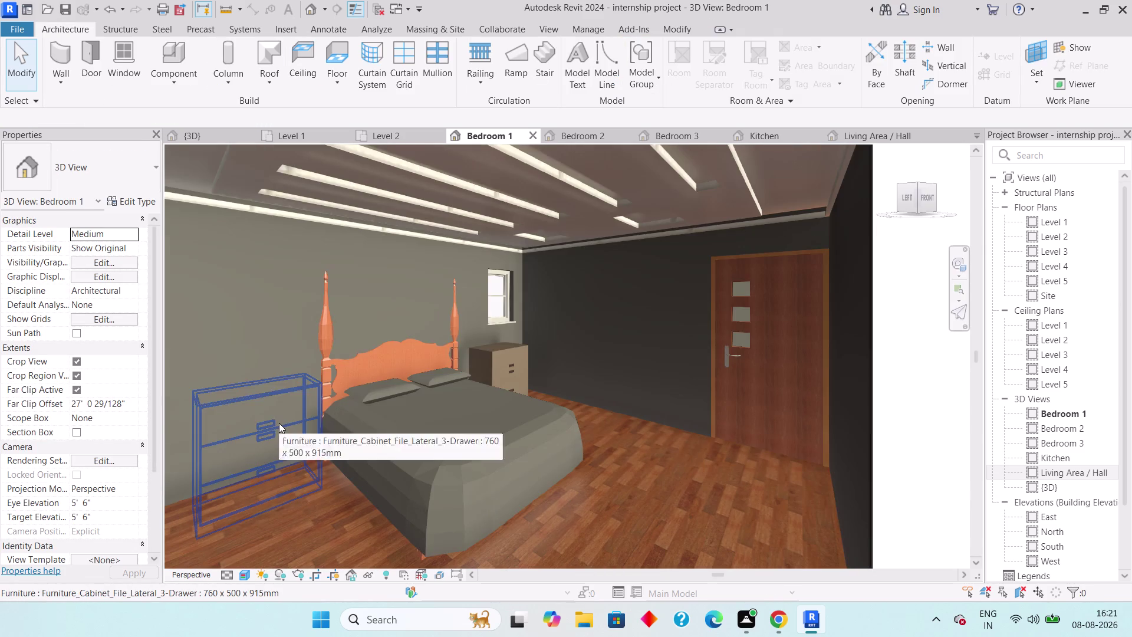
click(279, 423)
key(Escape)
scroll(down, 3)
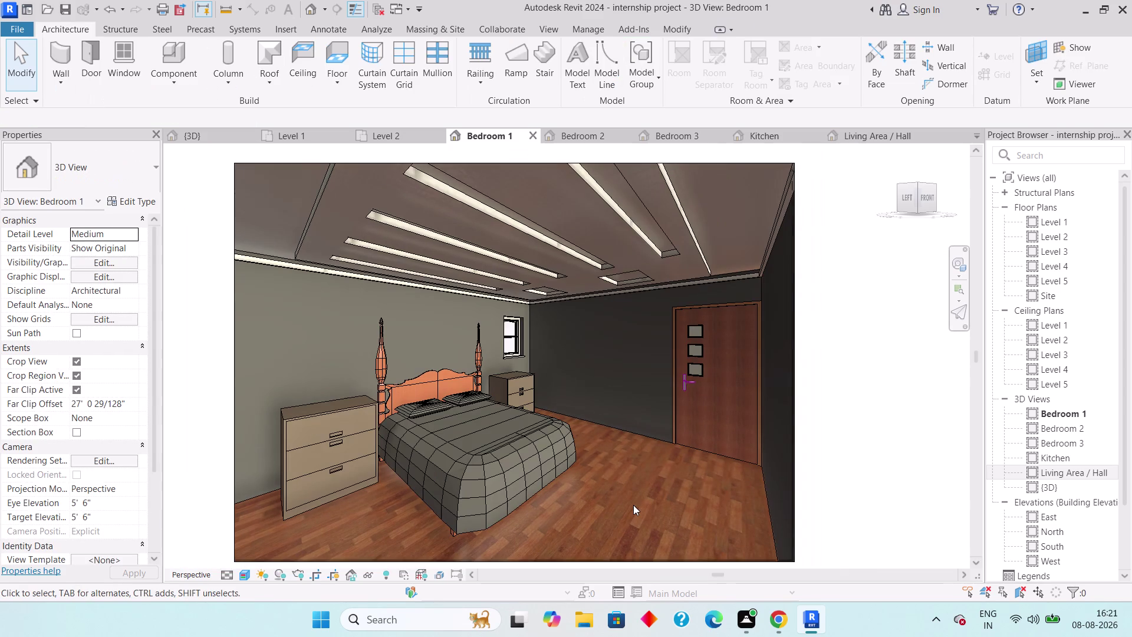
scroll(down, 3)
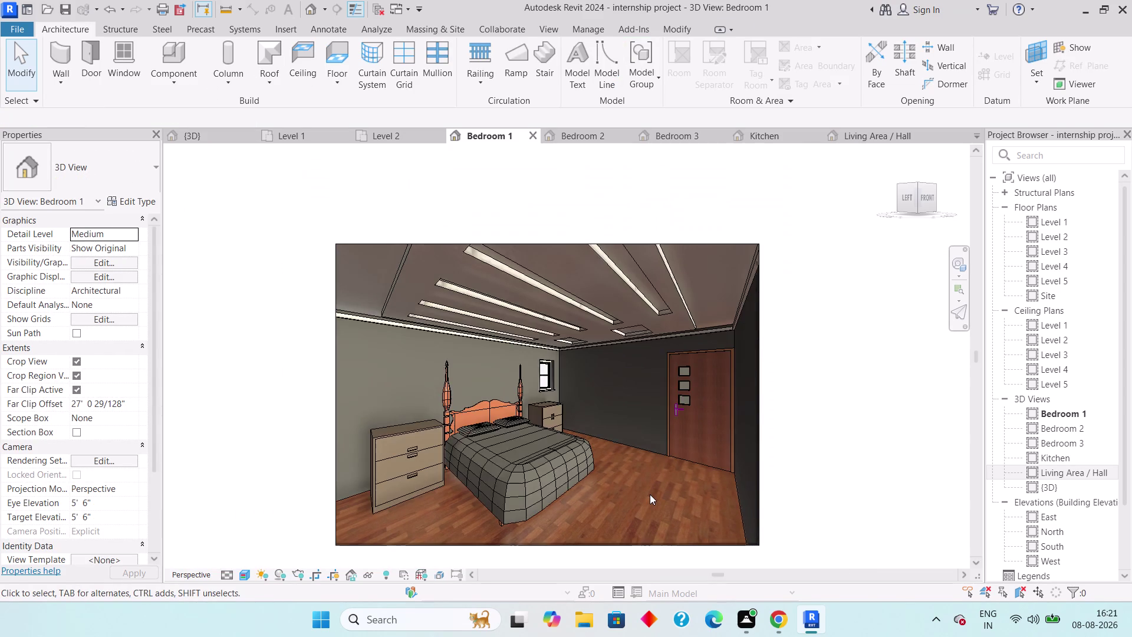
scroll(up, 3)
middle_drag(716, 503, 739, 495)
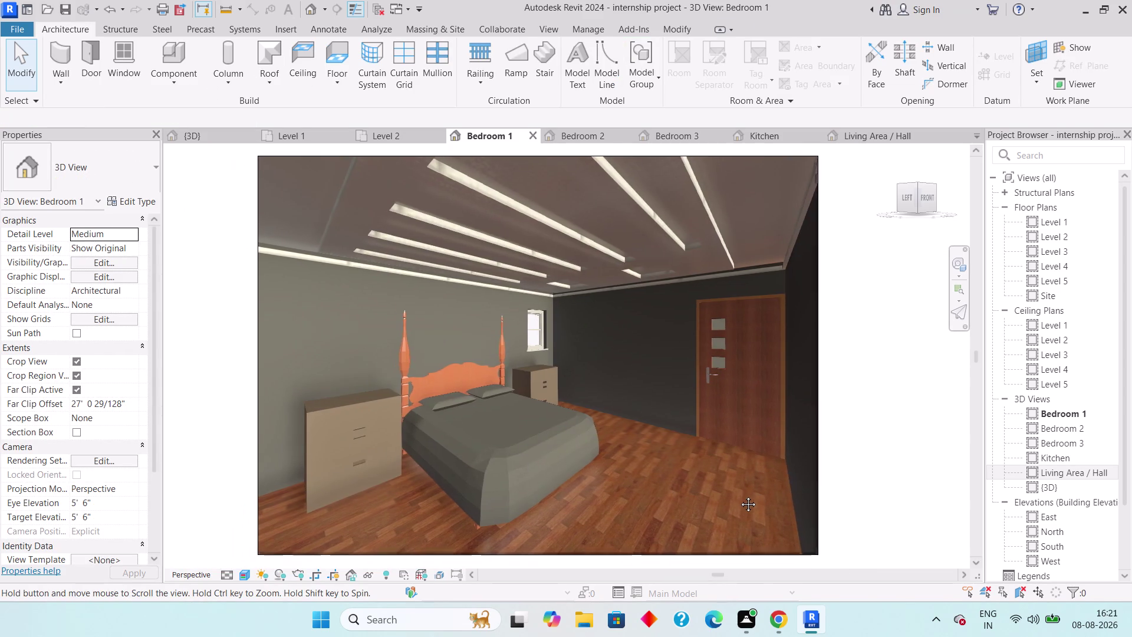
middle_drag(739, 495, 743, 496)
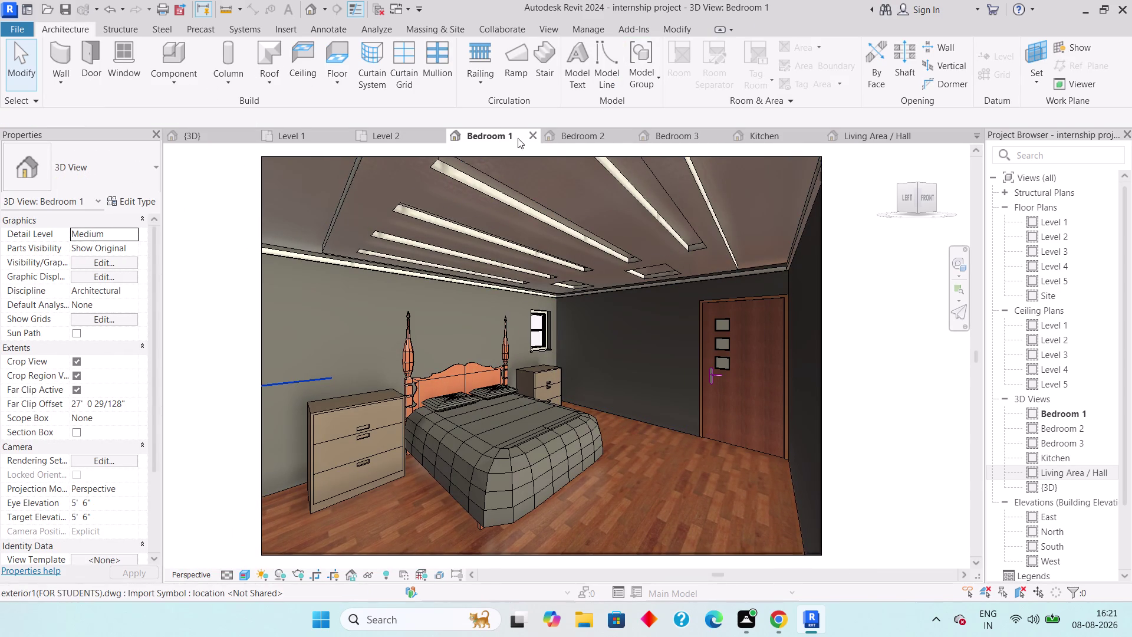
Flip through the Bedroom 2, Bedroom 3, Kitchen and Living Area / Hall perspectives.
click(593, 132)
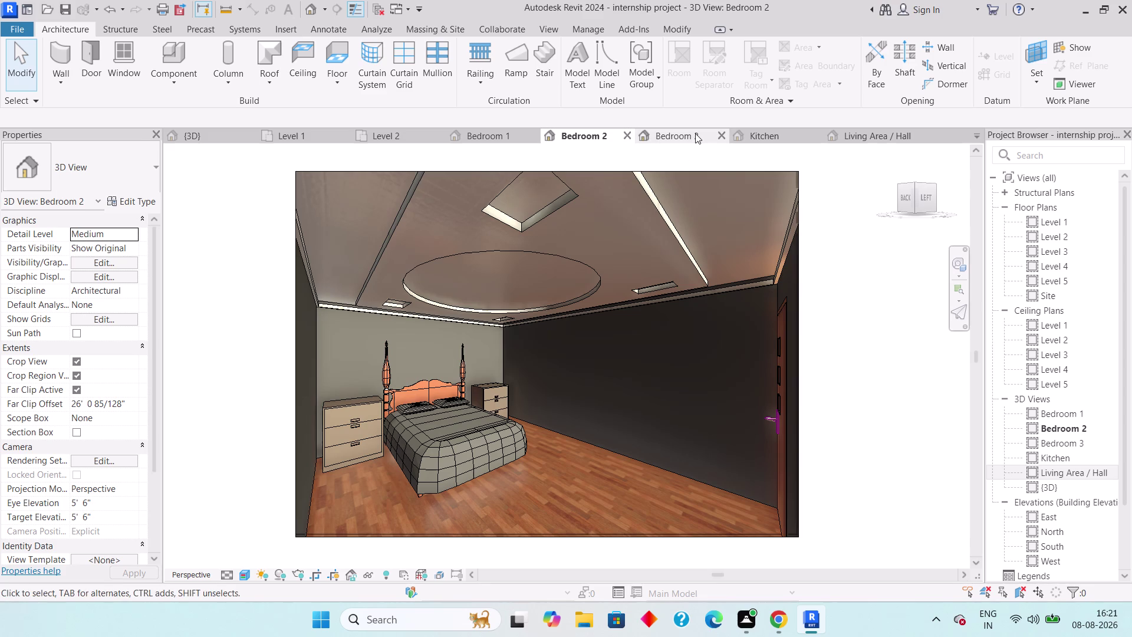
click(695, 133)
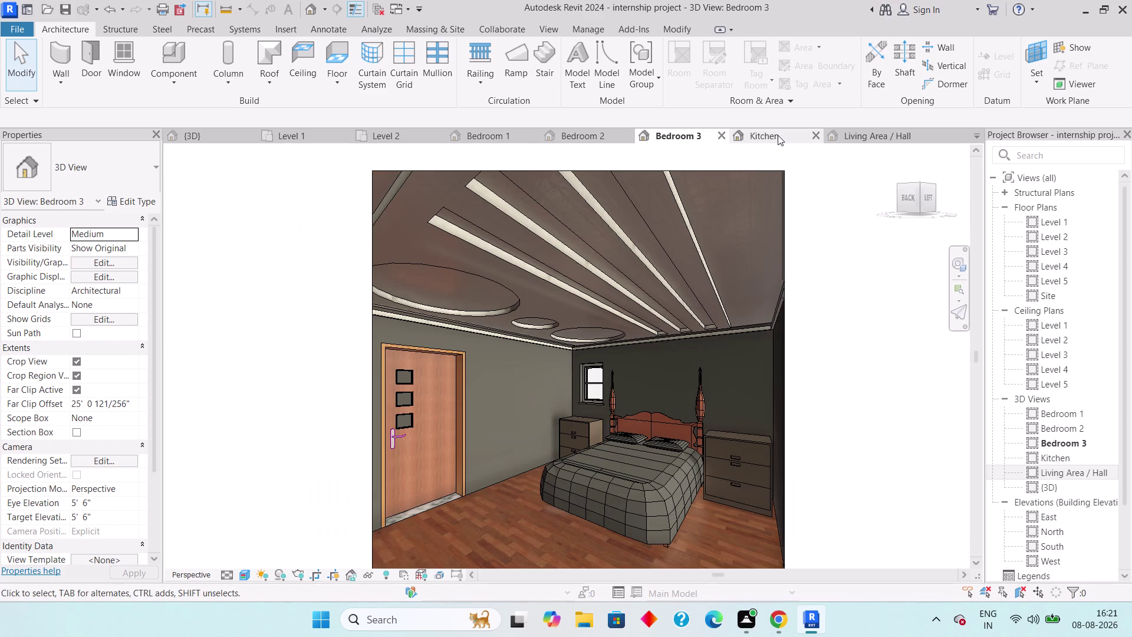
click(777, 135)
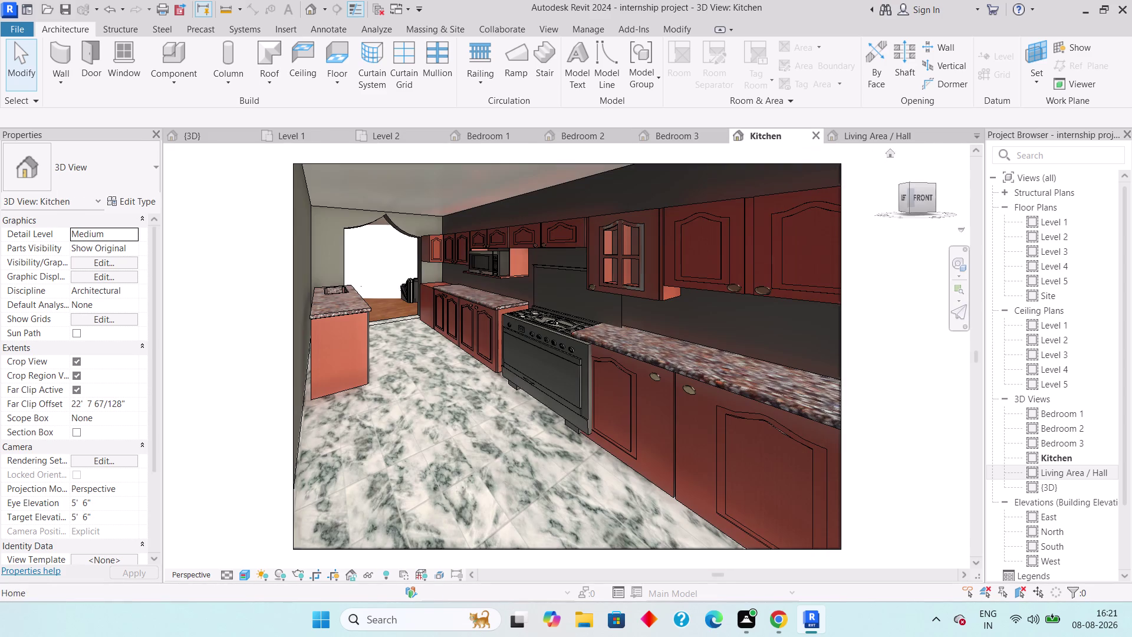
click(891, 136)
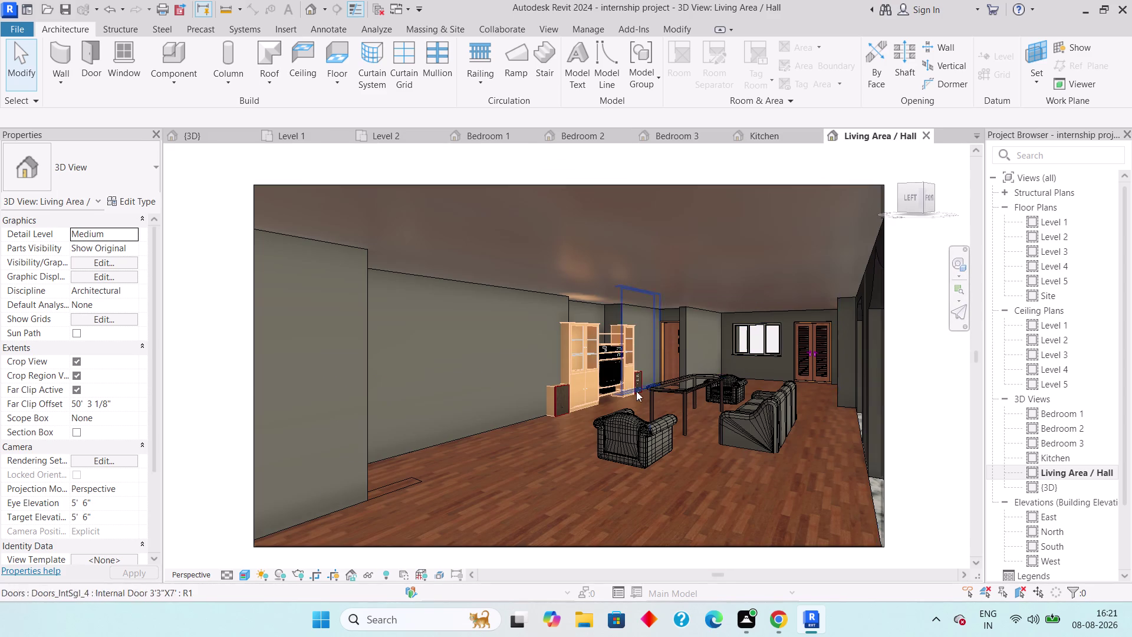
Zoom in and out on the Living Area / Hall furniture, then press Escape twice.
scroll(up, 3)
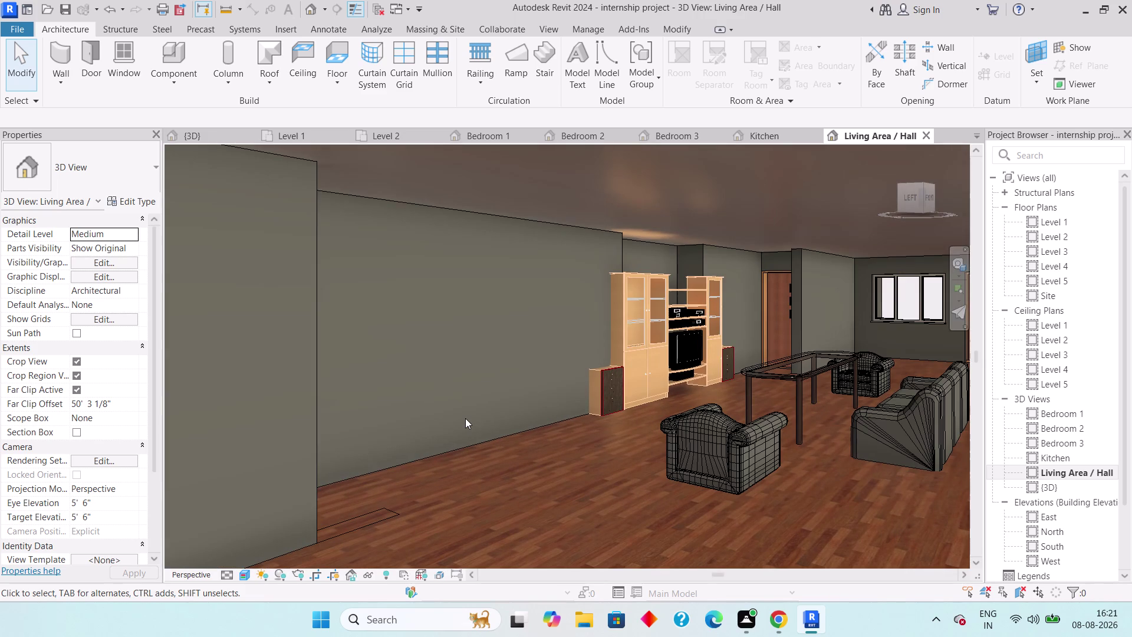
scroll(down, 3)
scroll(down, 3)
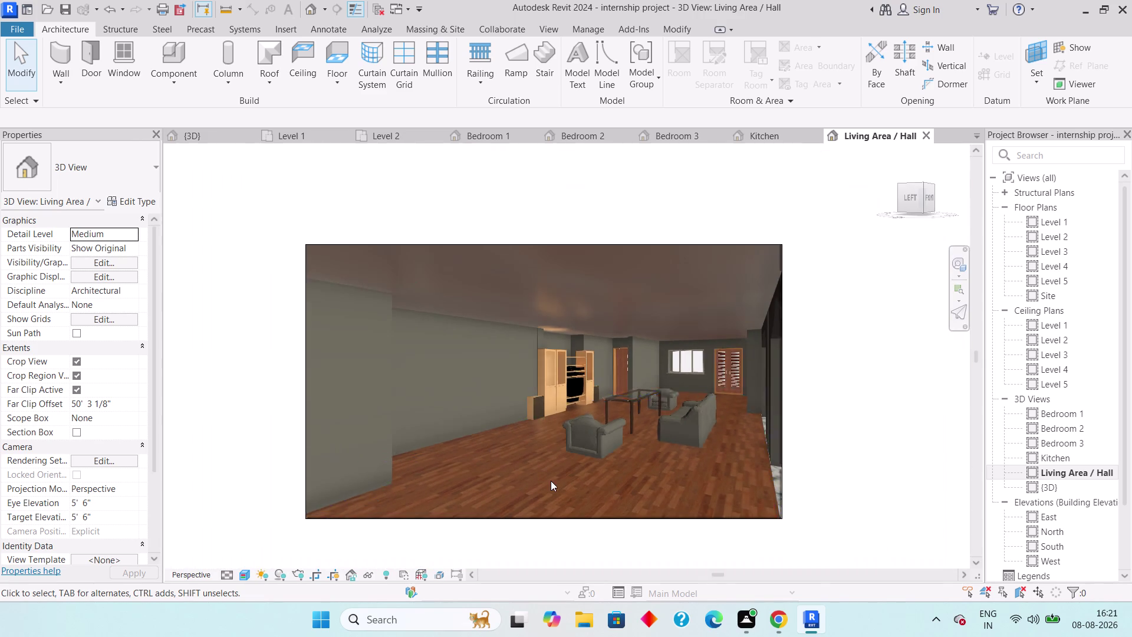
scroll(up, 3)
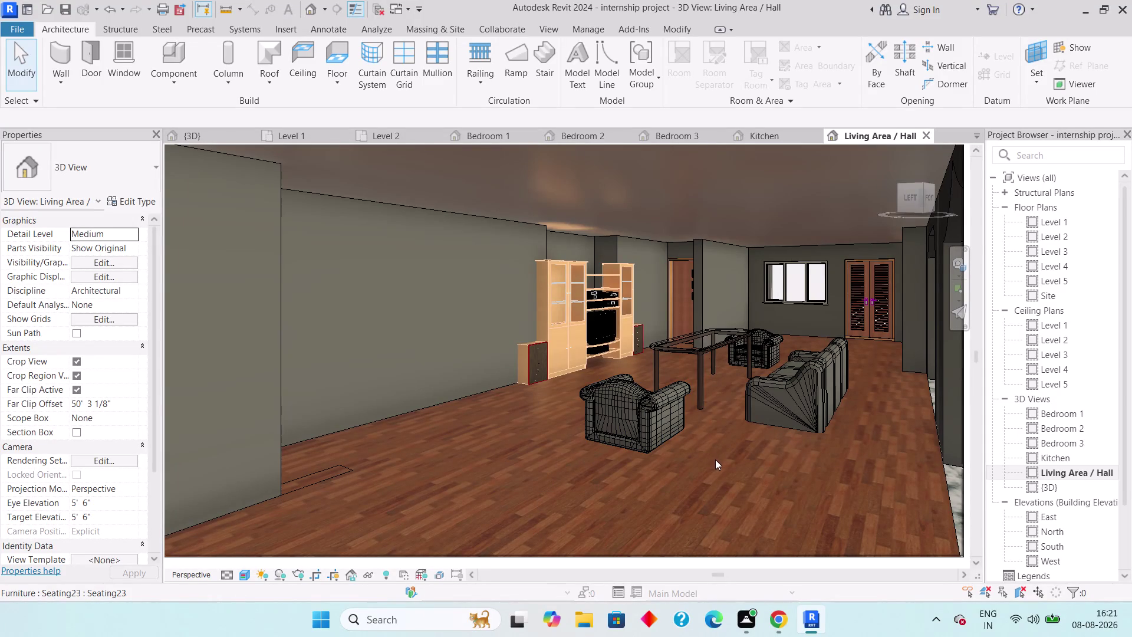
key(Escape)
key(Escape)
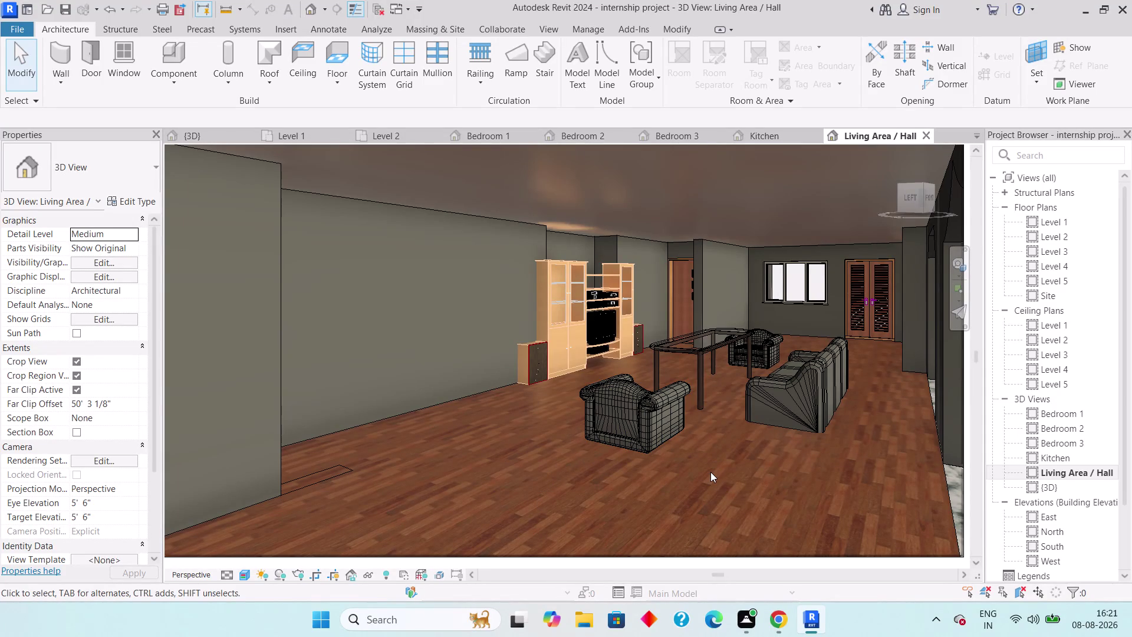